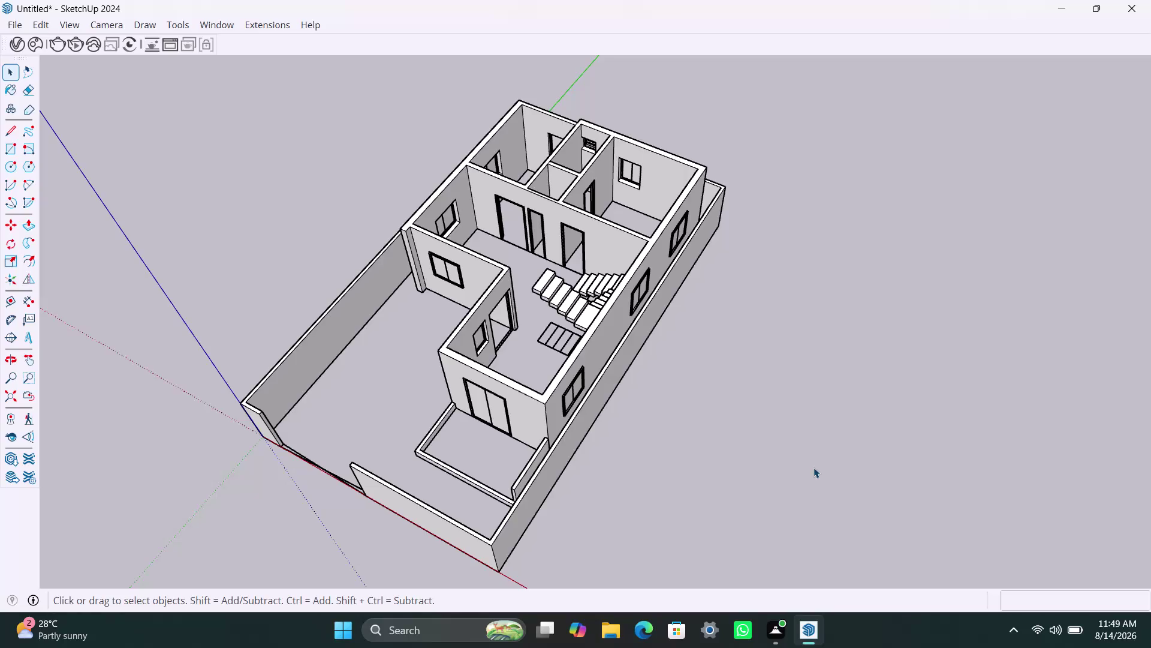
Orbit and zoom around the walled house model to look down into the rooms.
scroll(up, 3)
middle_drag(435, 423, 503, 428)
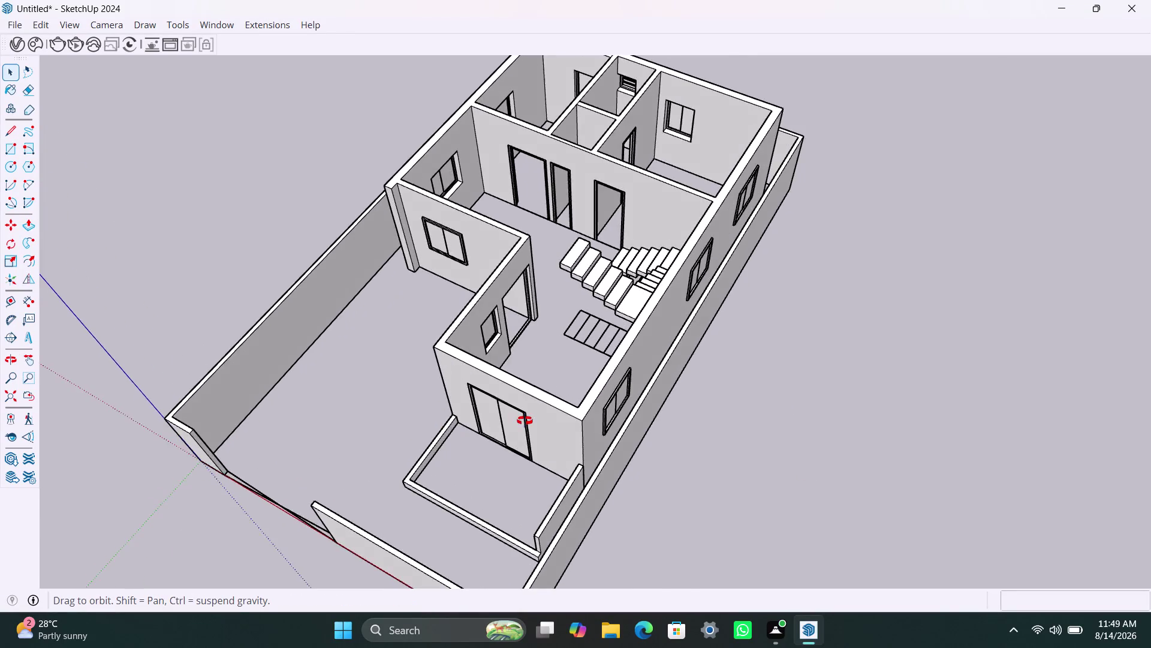
middle_drag(503, 428, 581, 427)
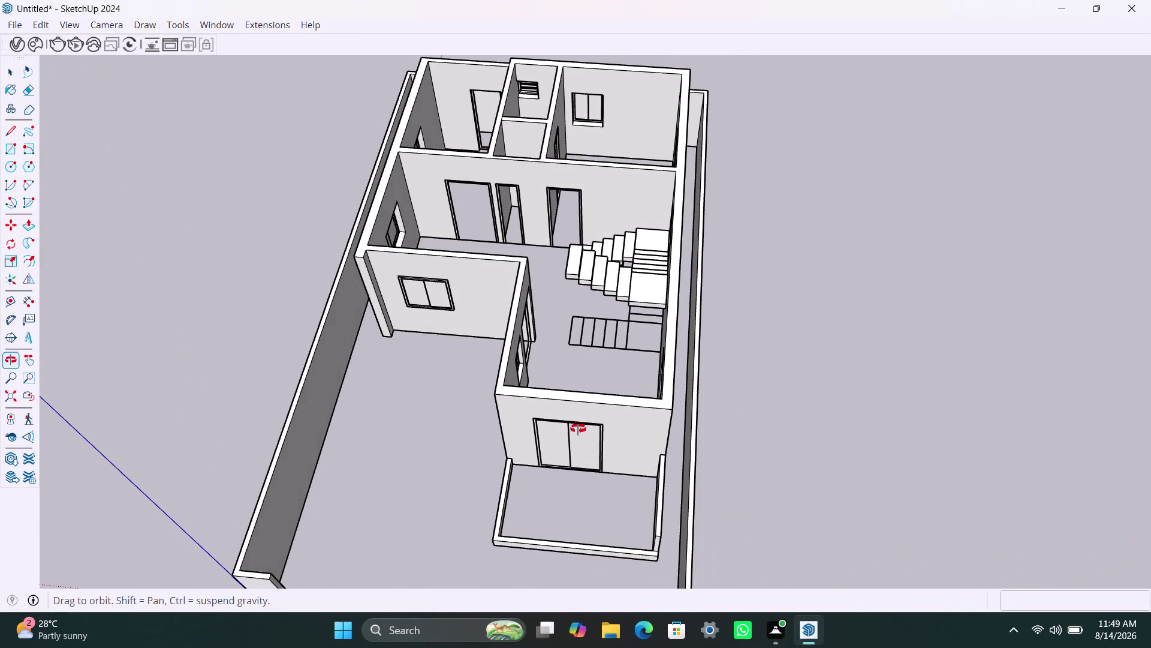
middle_drag(581, 427, 558, 438)
scroll(down, 3)
scroll(down, 3)
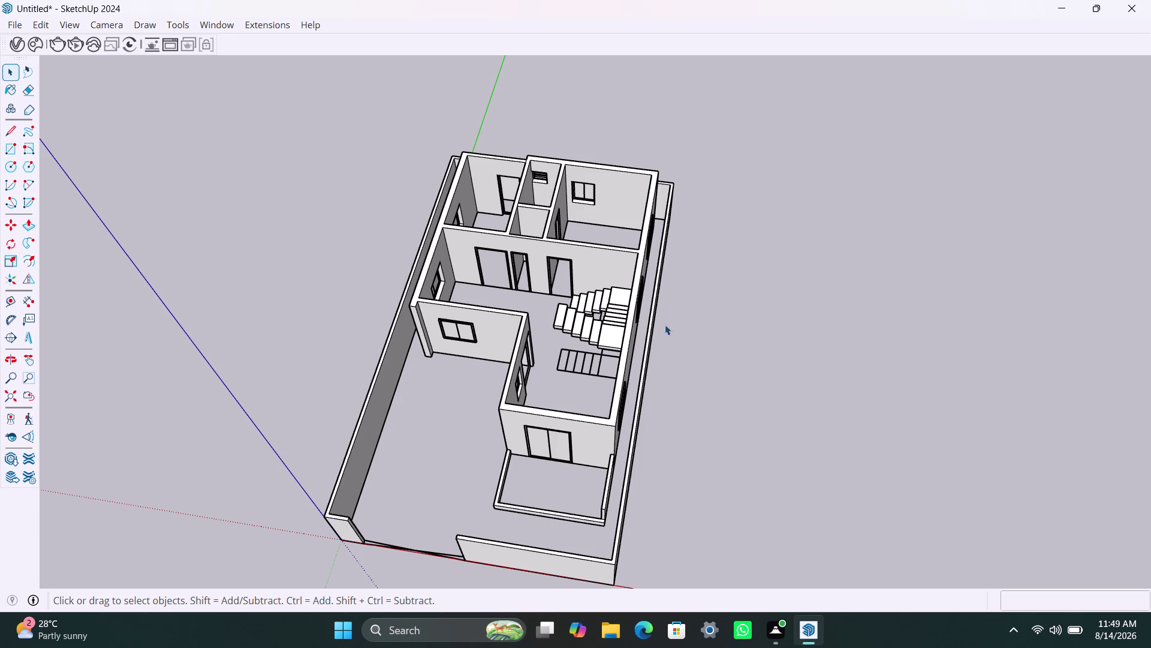
scroll(down, 3)
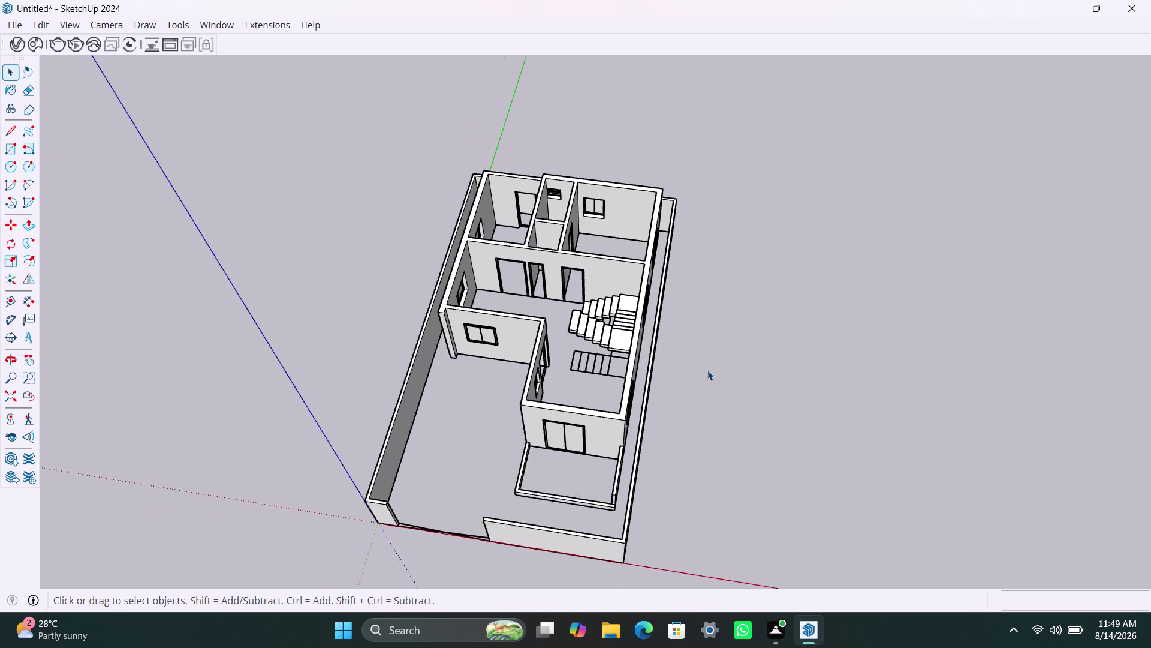
scroll(down, 3)
scroll(up, 3)
scroll(up, 3)
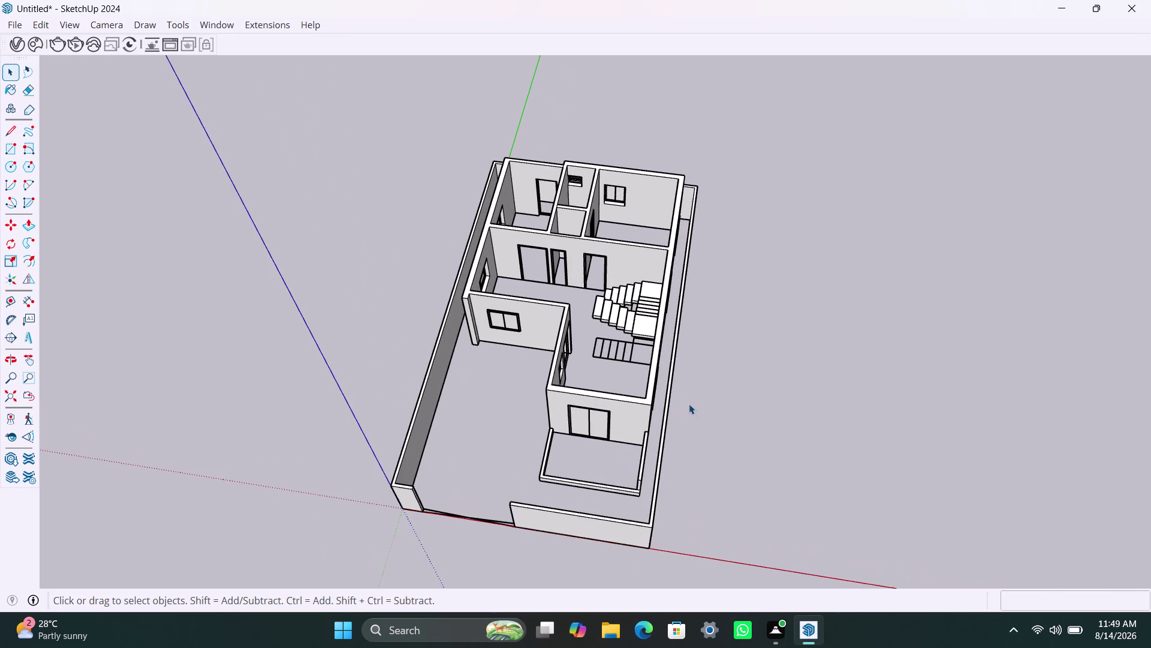
Pan right until the two flat floor plans come into view.
middle_drag(728, 349, 419, 297)
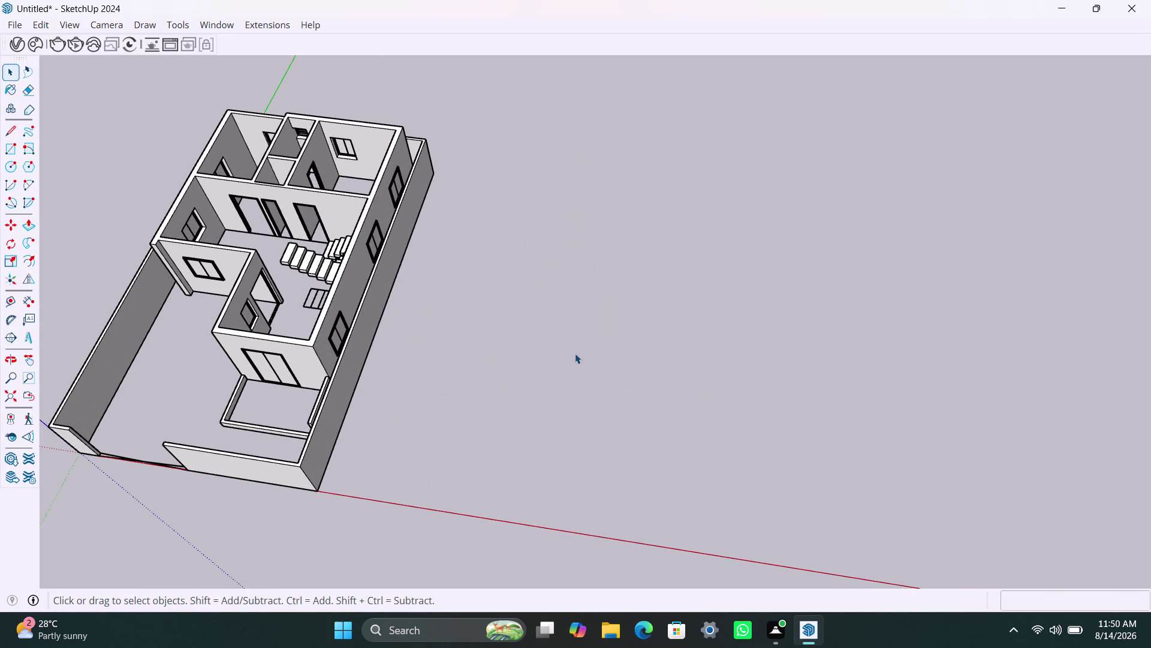
scroll(down, 3)
middle_drag(612, 352, 605, 353)
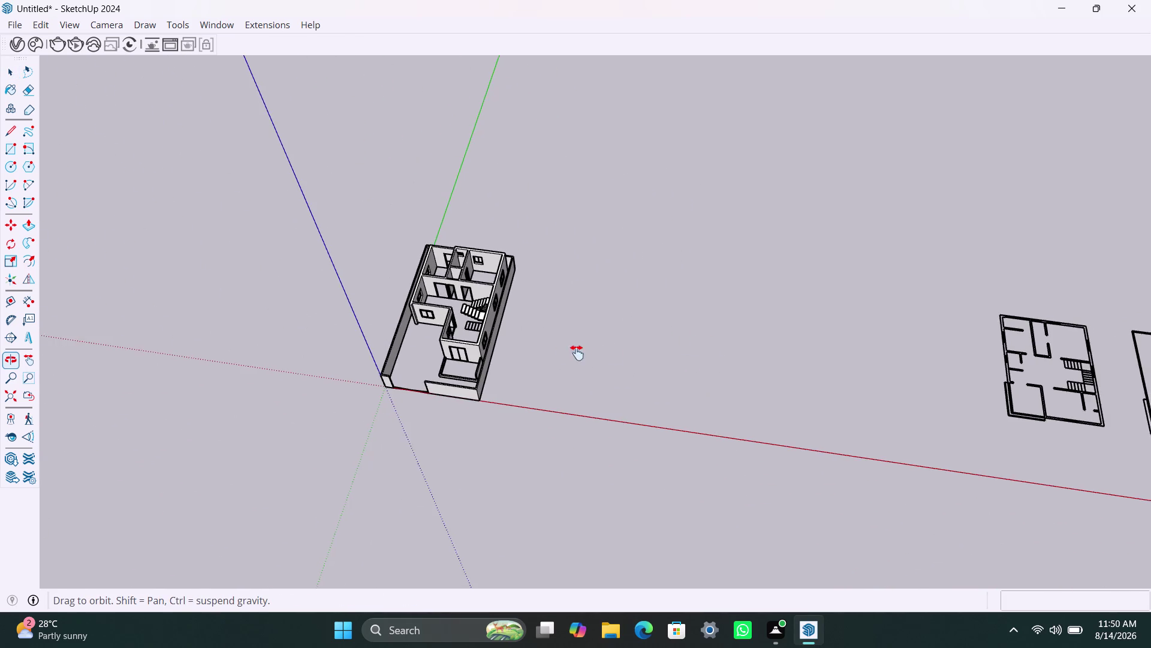
middle_drag(605, 353, 346, 341)
scroll(up, 3)
Window-select the whole first floor plan.
middle_drag(740, 354, 695, 368)
click(766, 378)
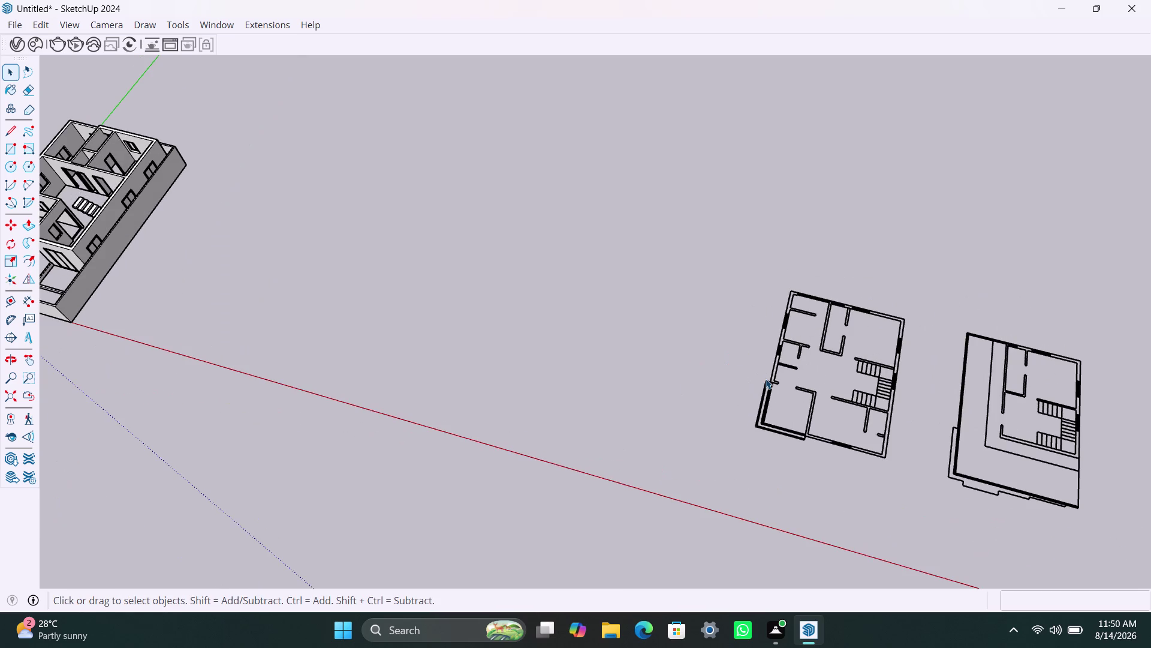
click(765, 379)
click(783, 360)
double_click(783, 360)
drag(790, 239, 893, 475)
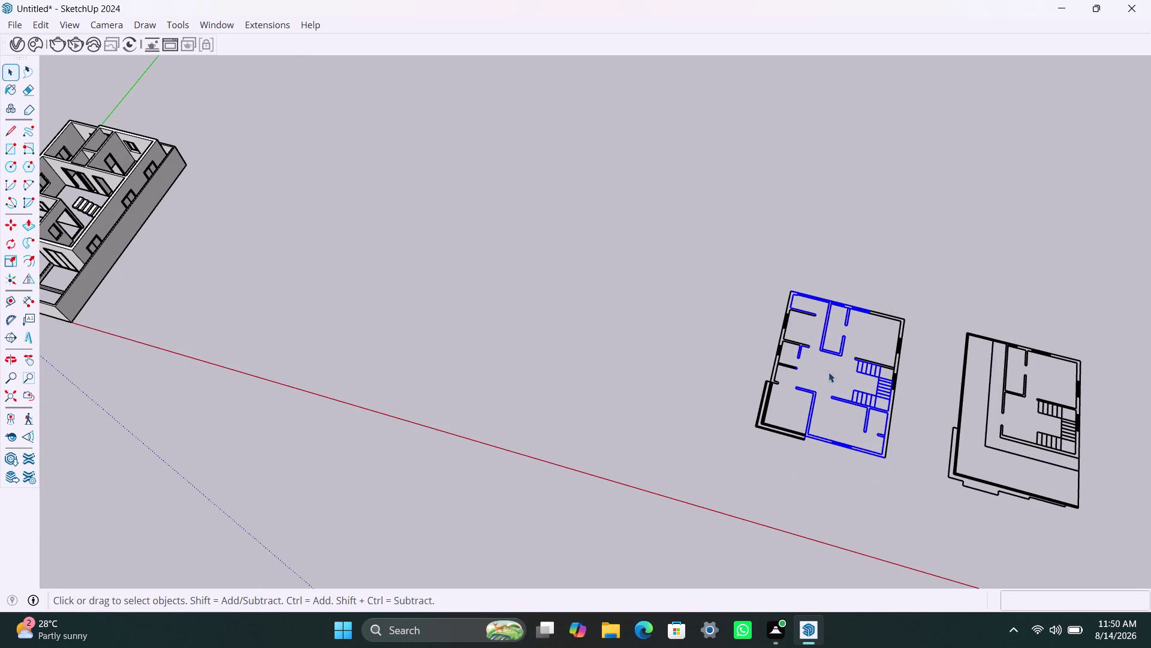
drag(749, 237, 915, 494)
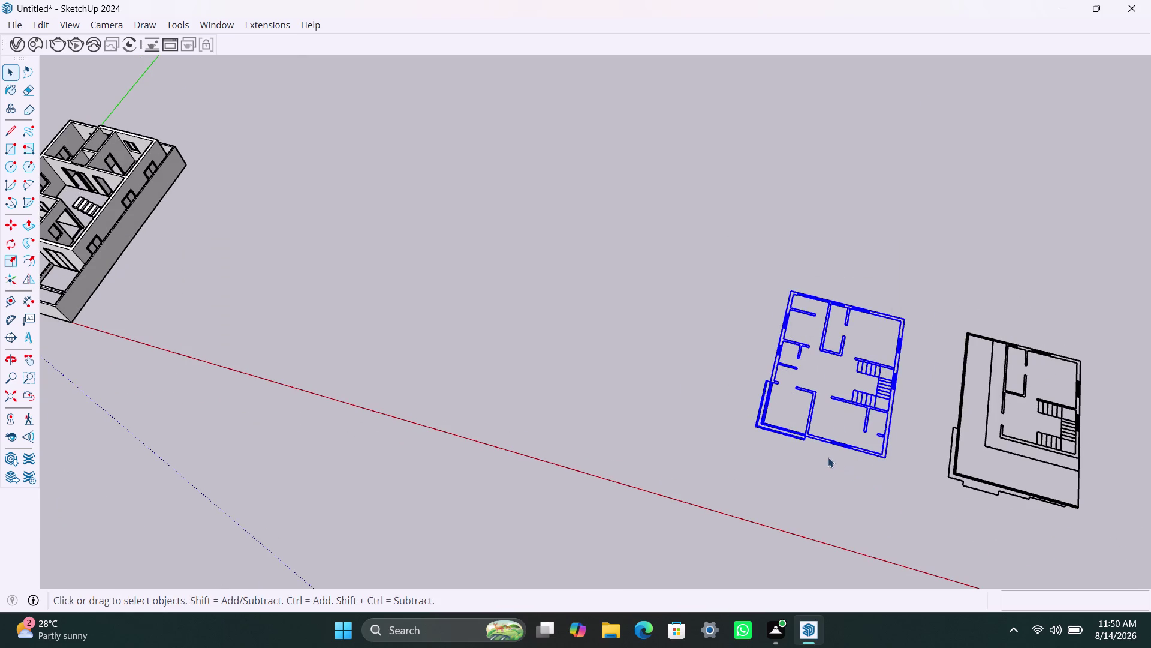
Move the selected plan further left toward the wall model and clear the selection.
key(m)
click(755, 424)
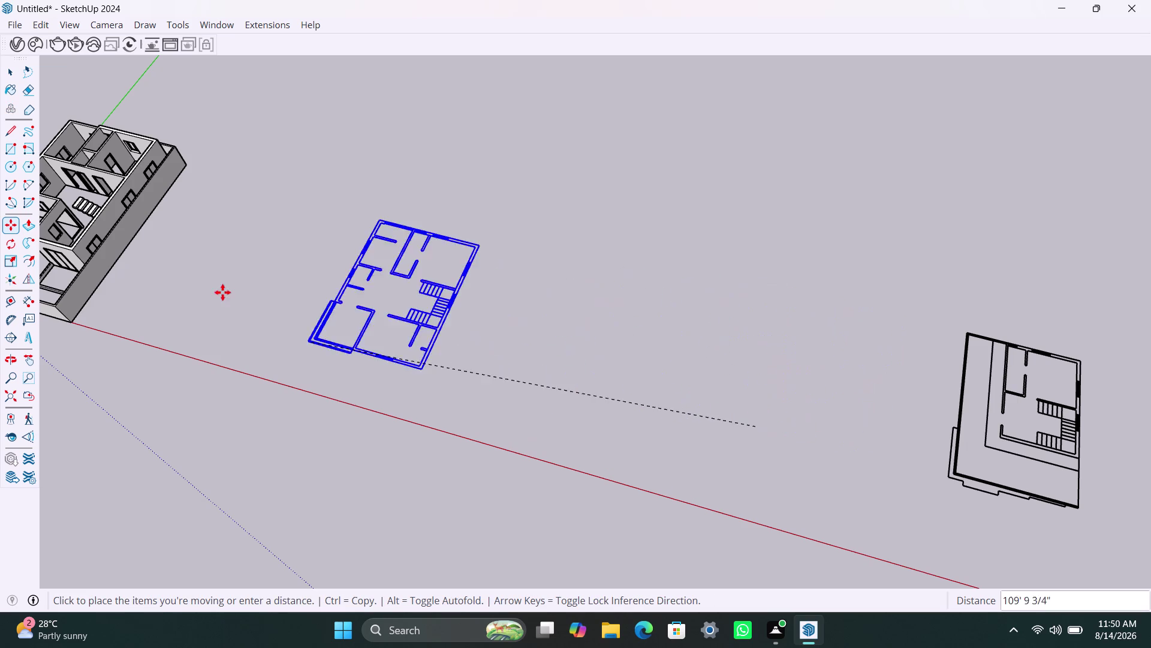
click(592, 417)
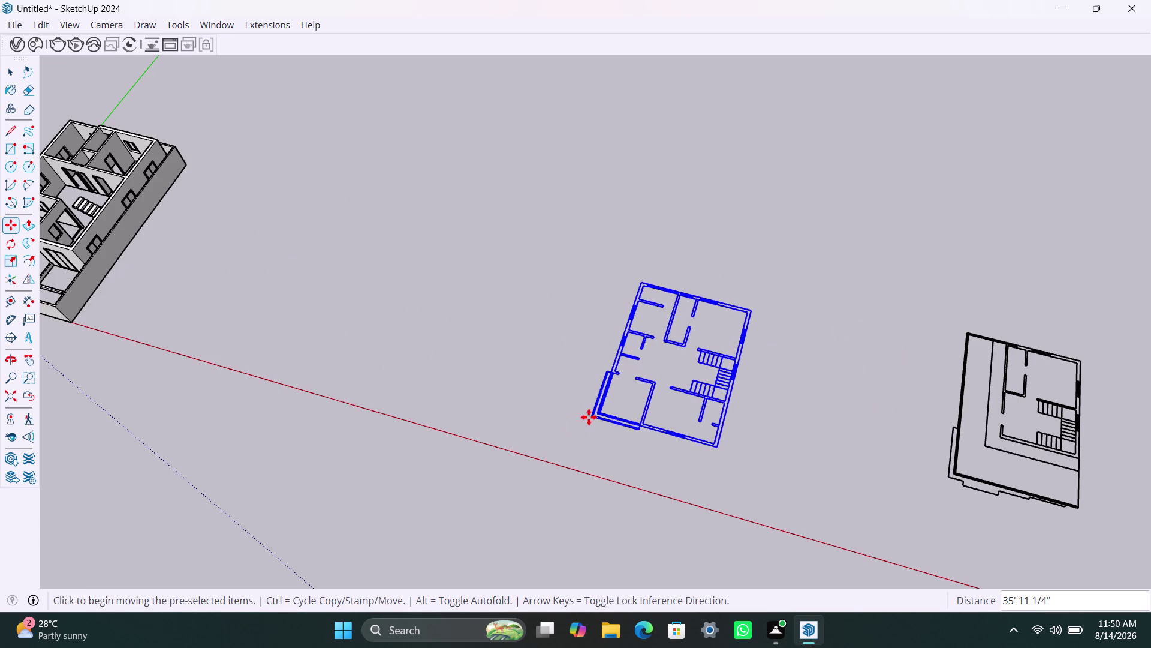
click(589, 416)
click(581, 427)
key(space)
click(747, 429)
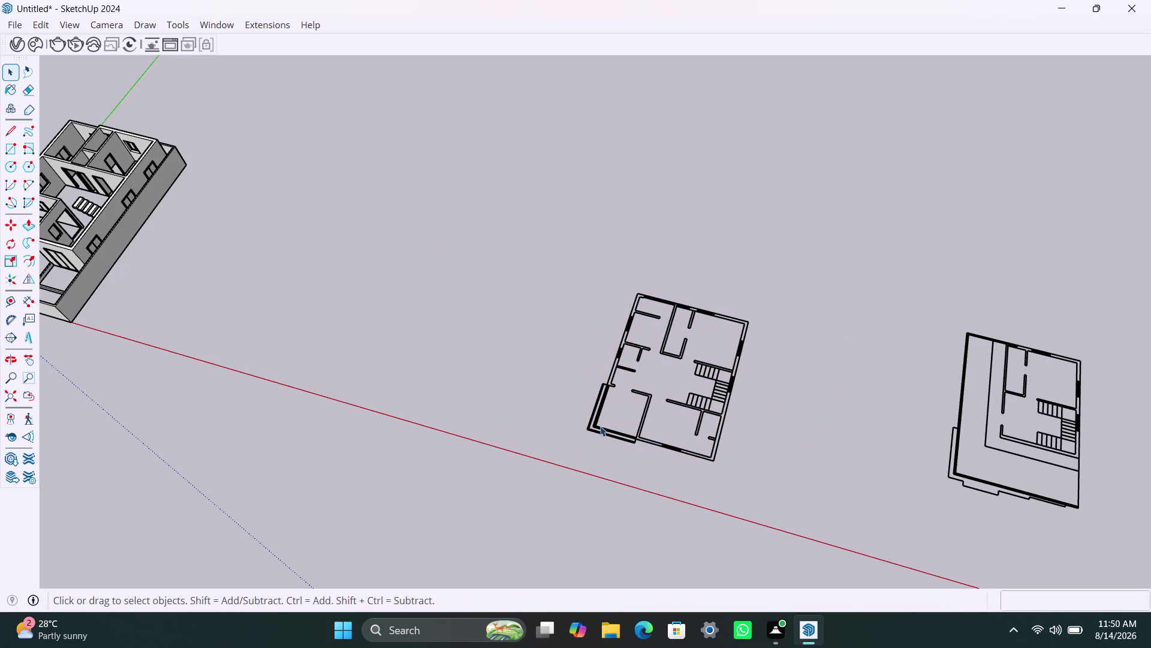
Zoom and orbit to view the first floor plan from above.
scroll(up, 3)
middle_drag(540, 430, 652, 482)
scroll(up, 3)
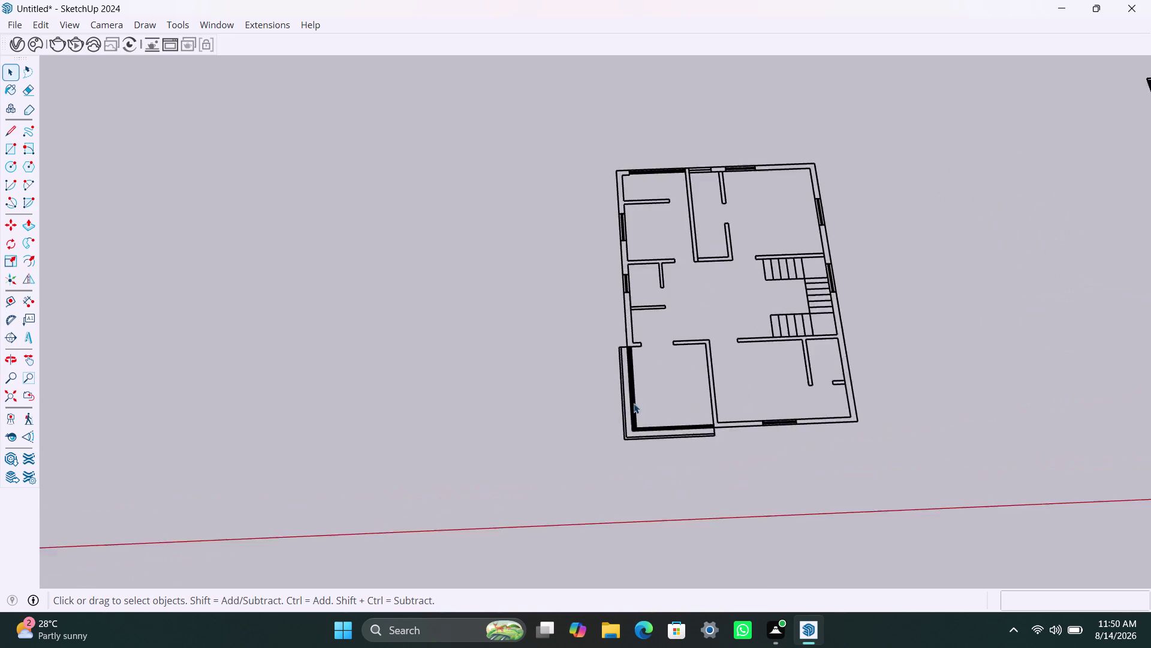
scroll(up, 3)
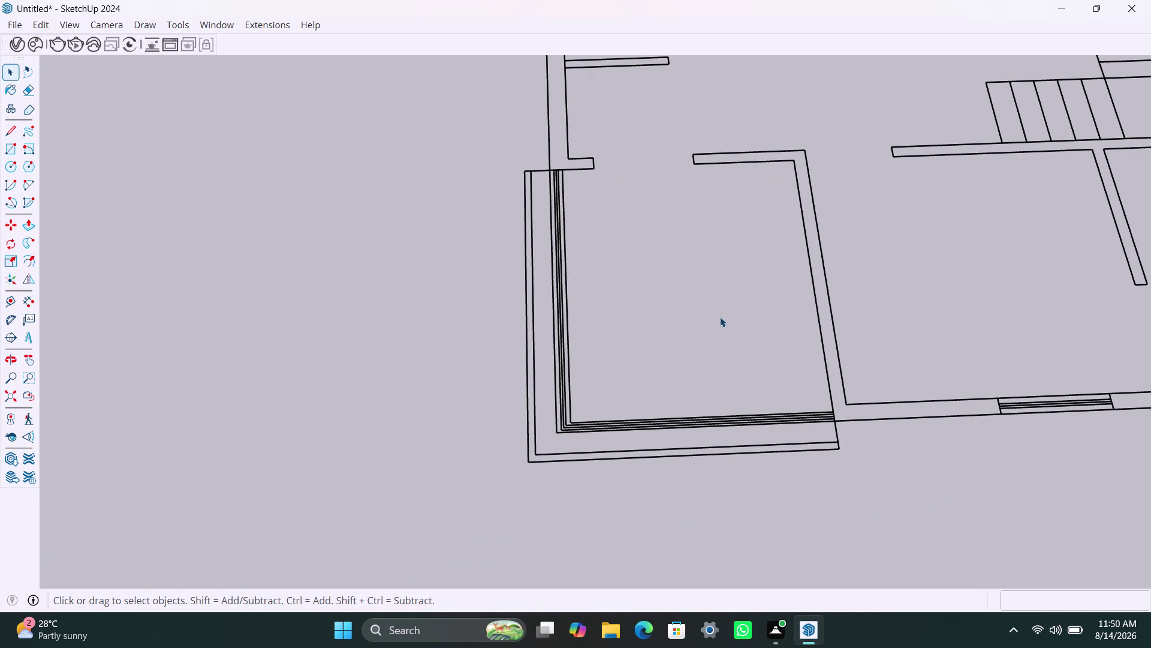
scroll(down, 3)
scroll(down, 3)
scroll(down, 3)
middle_drag(764, 345, 739, 369)
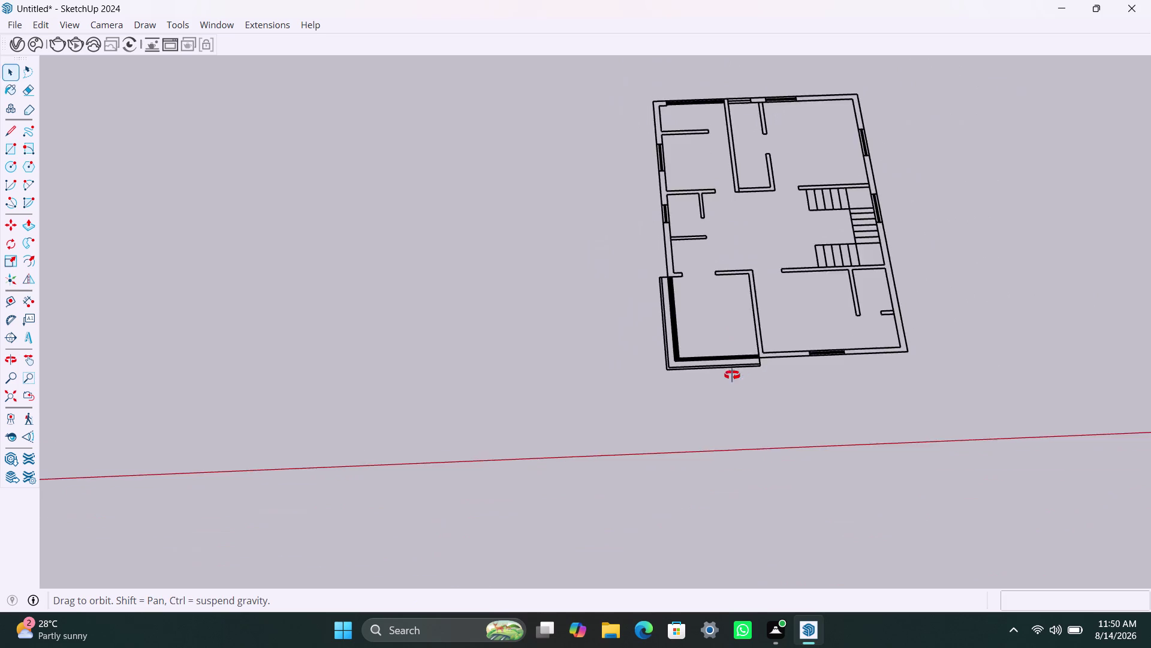
middle_drag(738, 370, 745, 401)
scroll(up, 3)
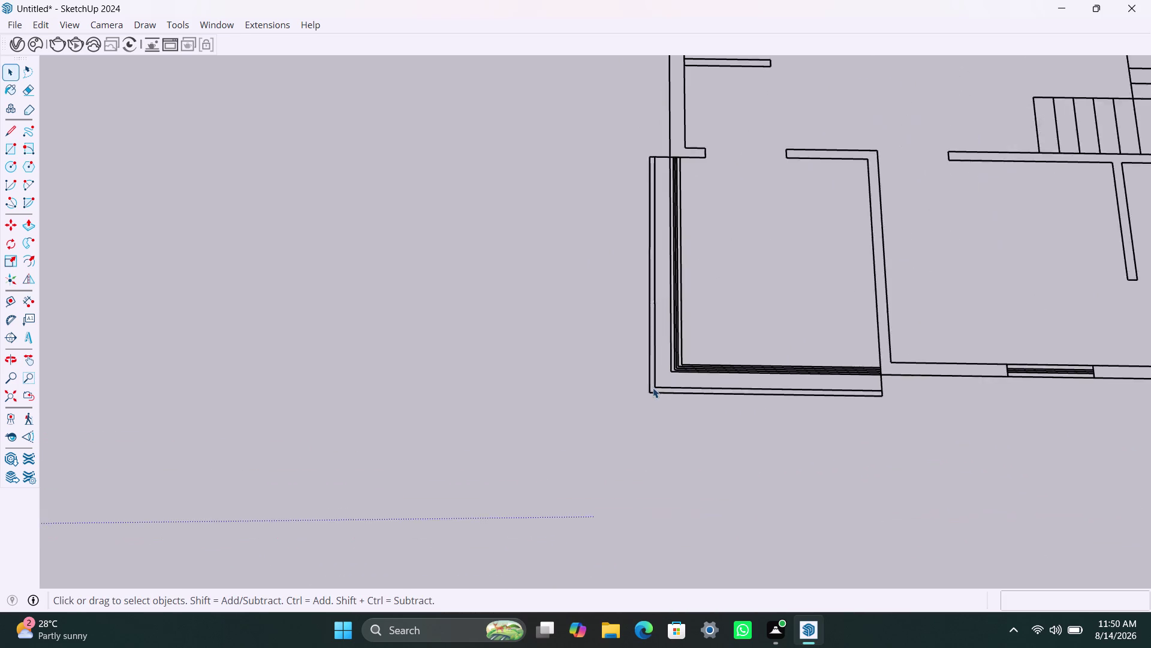
scroll(up, 3)
scroll(up, 3)
scroll(down, 3)
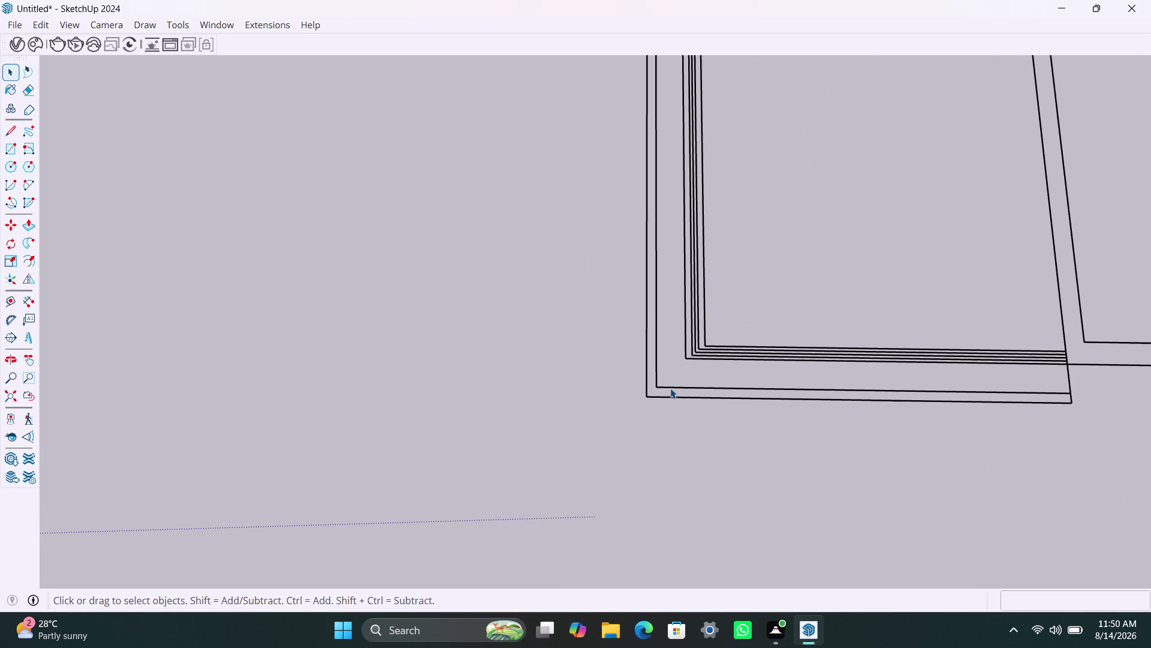
scroll(up, 3)
scroll(up, 3)
scroll(down, 3)
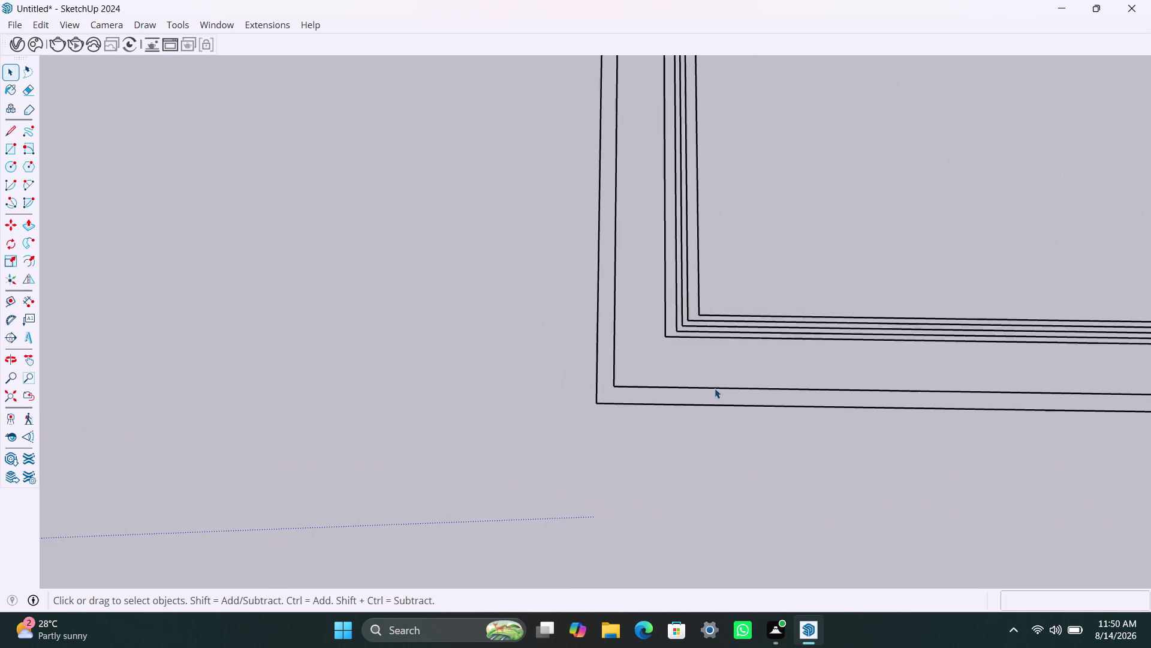
scroll(down, 3)
scroll(down, 3)
Look straight down on the plan and frame its upper-left rooms.
middle_drag(722, 397, 724, 399)
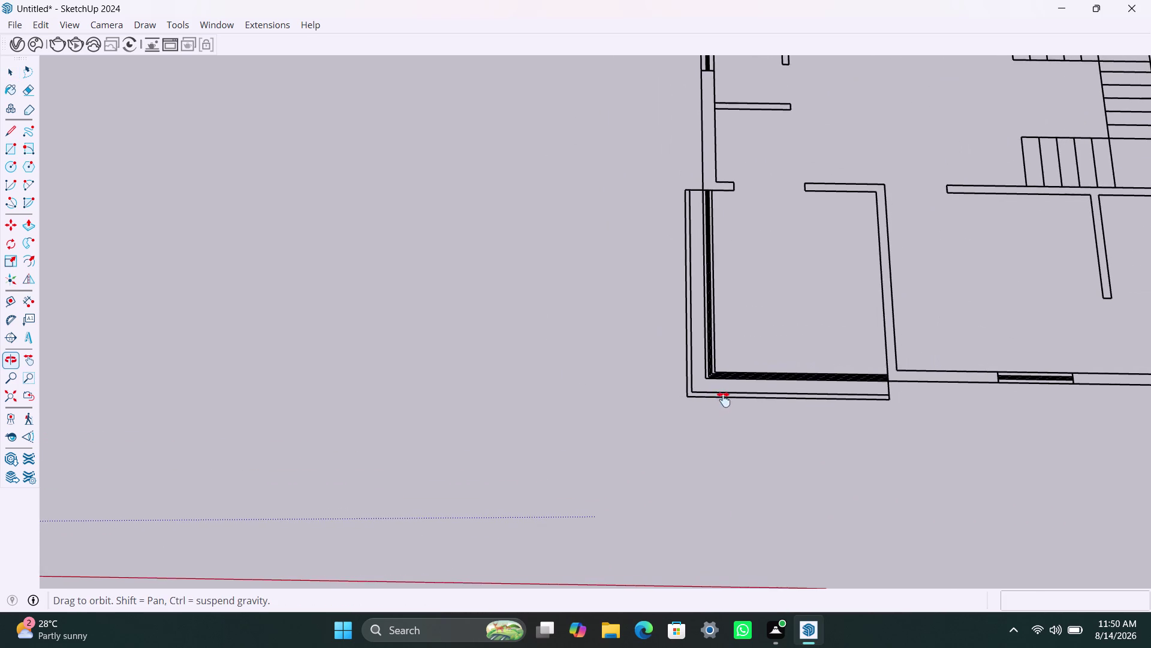
middle_drag(724, 399, 496, 566)
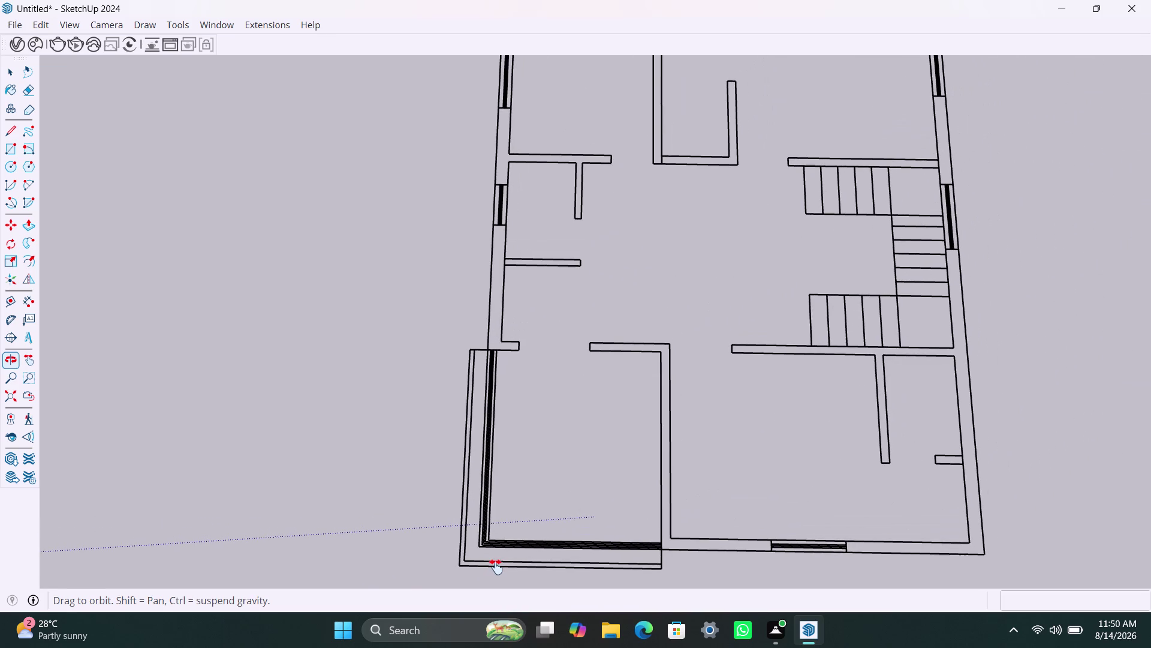
middle_drag(496, 566, 563, 527)
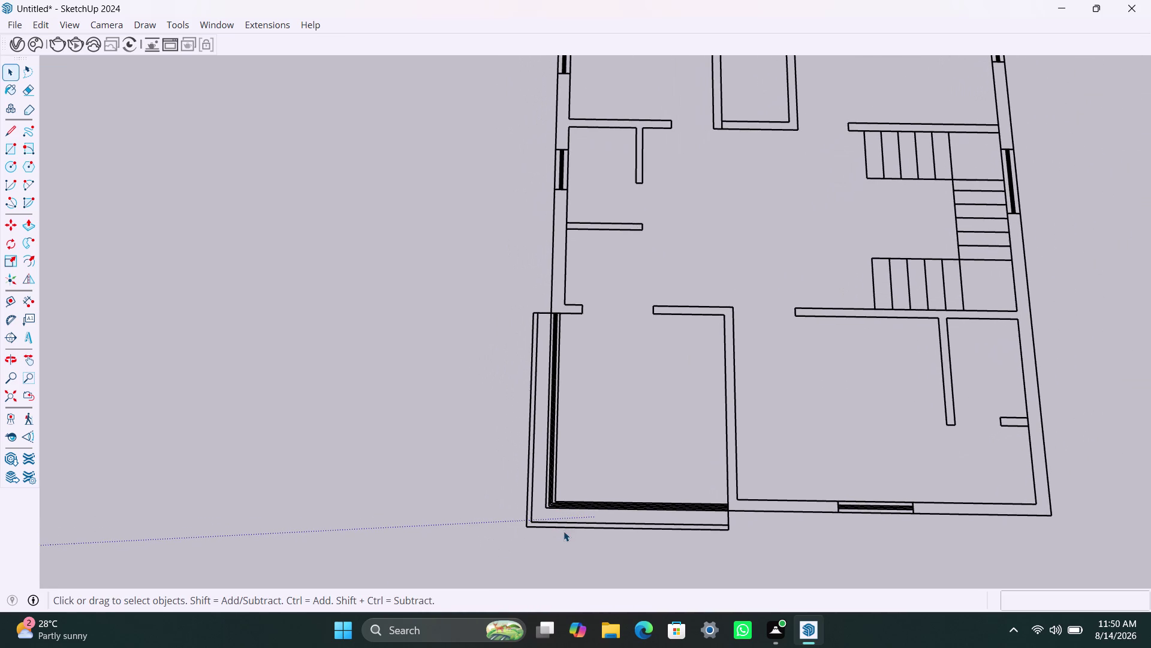
middle_drag(563, 532, 571, 555)
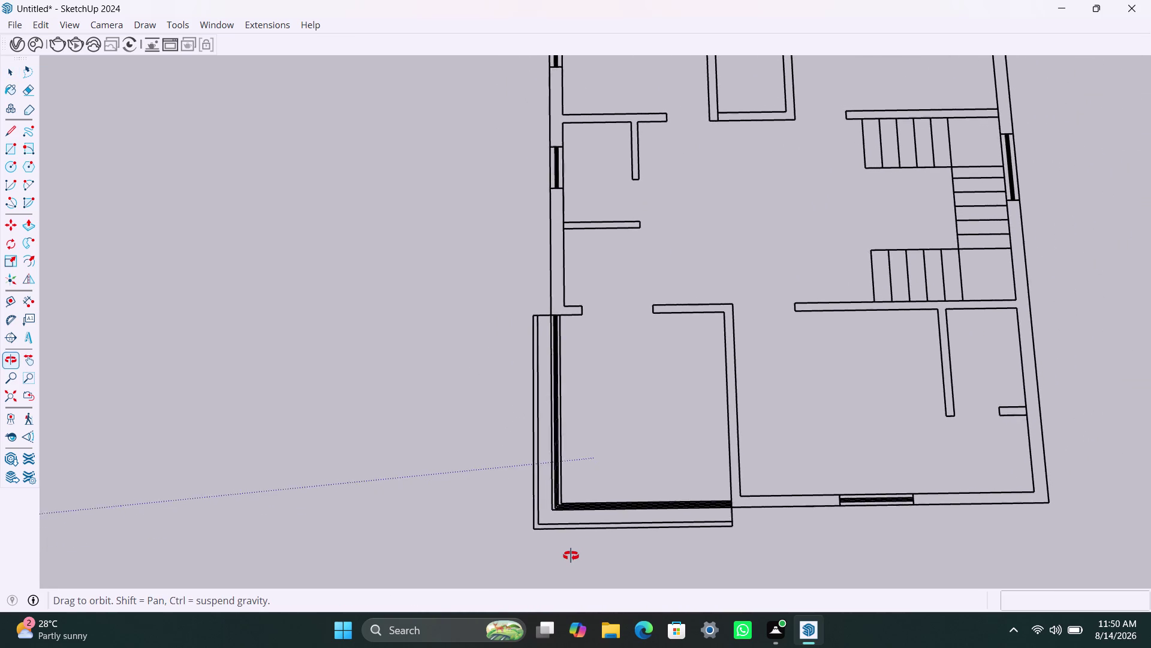
middle_drag(571, 555, 557, 559)
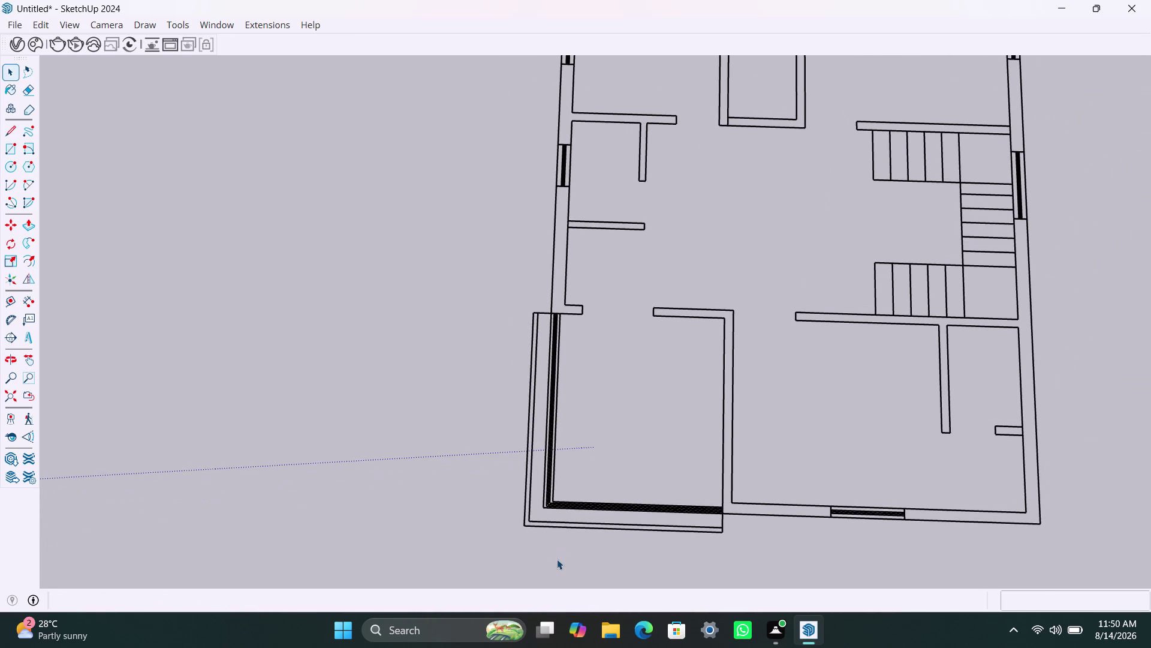
scroll(up, 3)
middle_drag(581, 217, 572, 394)
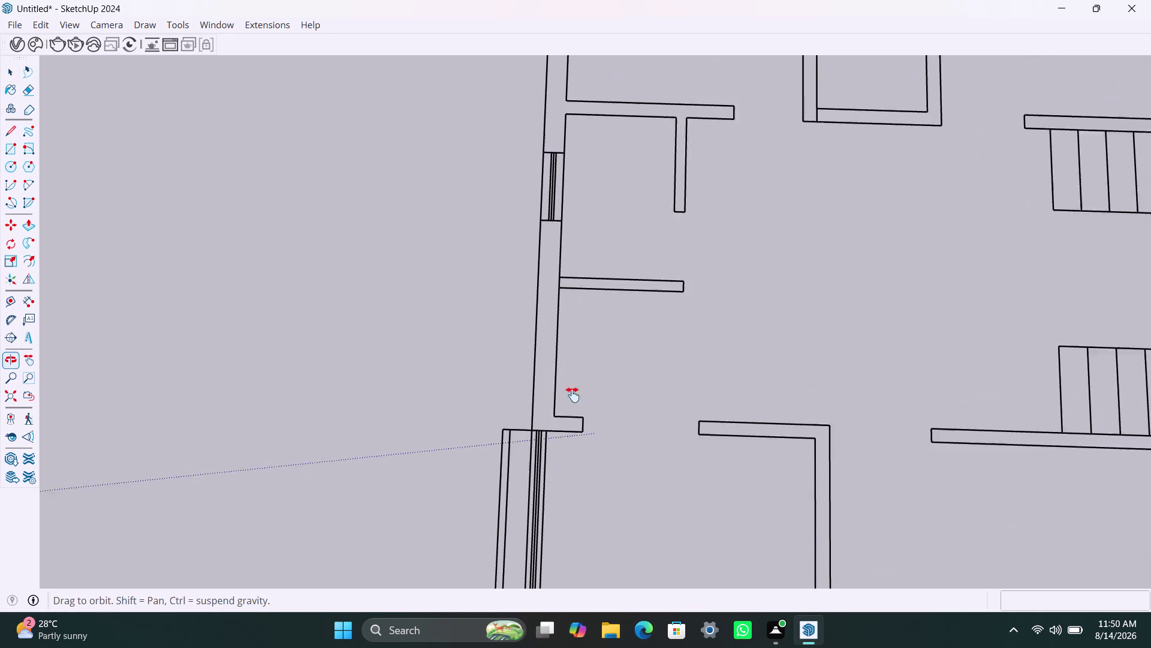
middle_drag(573, 395, 542, 647)
scroll(down, 3)
middle_drag(596, 394, 612, 359)
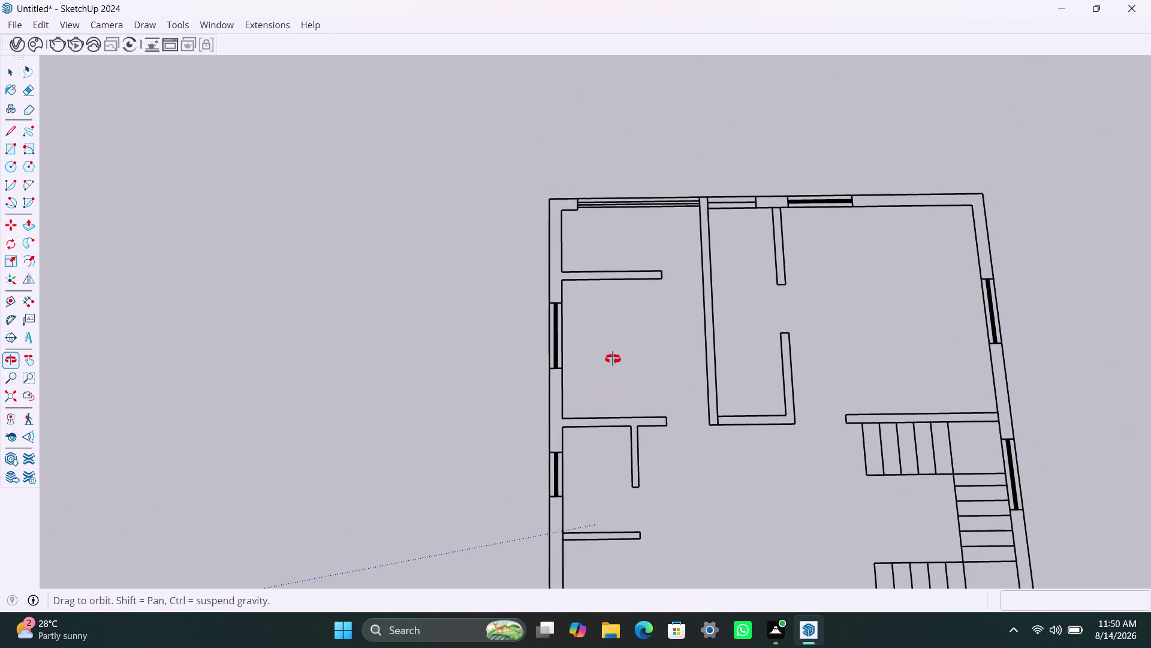
middle_drag(612, 359, 622, 386)
Select the left wall edge, then the entire plan, and clear the selection.
click(549, 212)
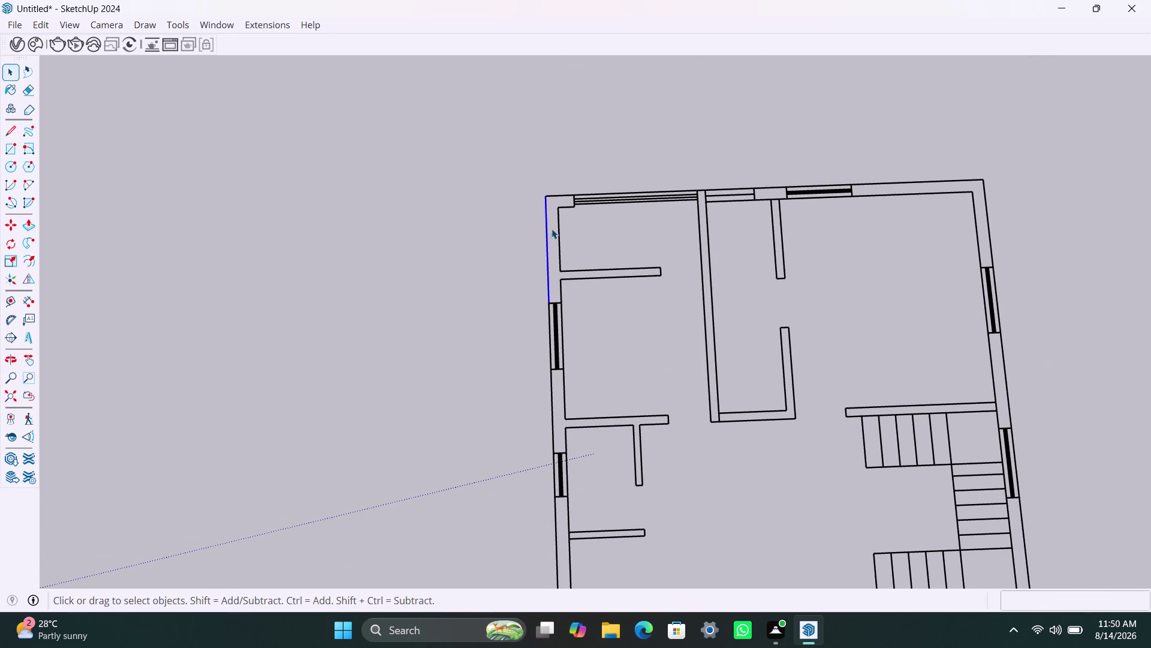
scroll(down, 3)
middle_drag(615, 414, 591, 350)
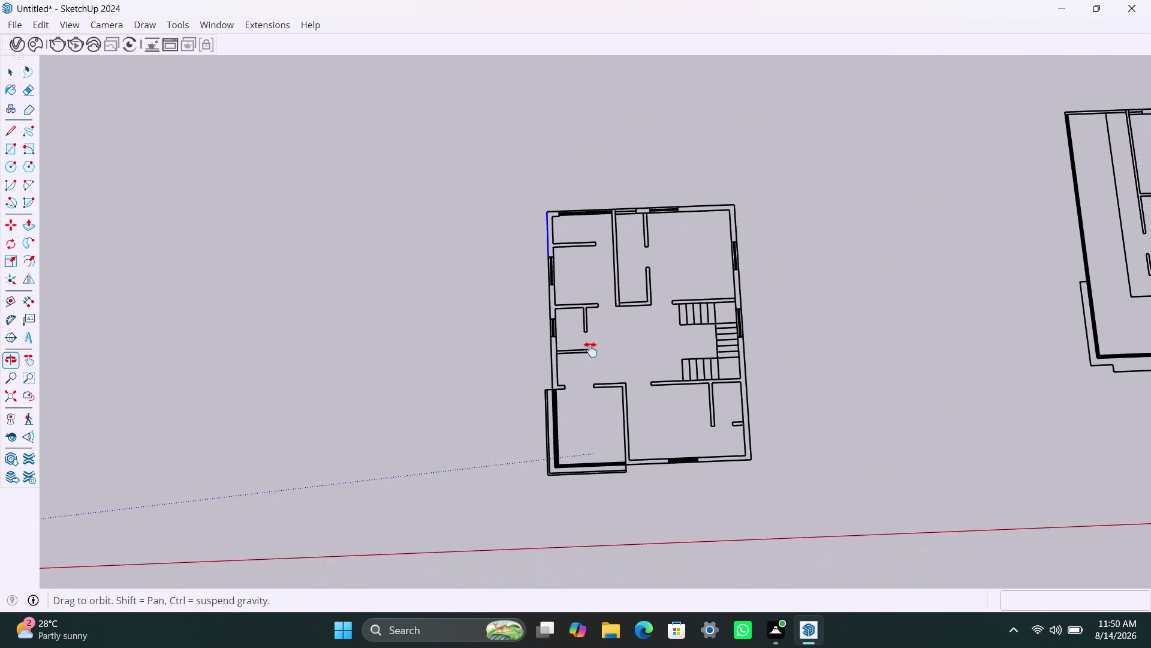
middle_drag(591, 350, 575, 341)
drag(487, 161, 793, 506)
right_click(724, 412)
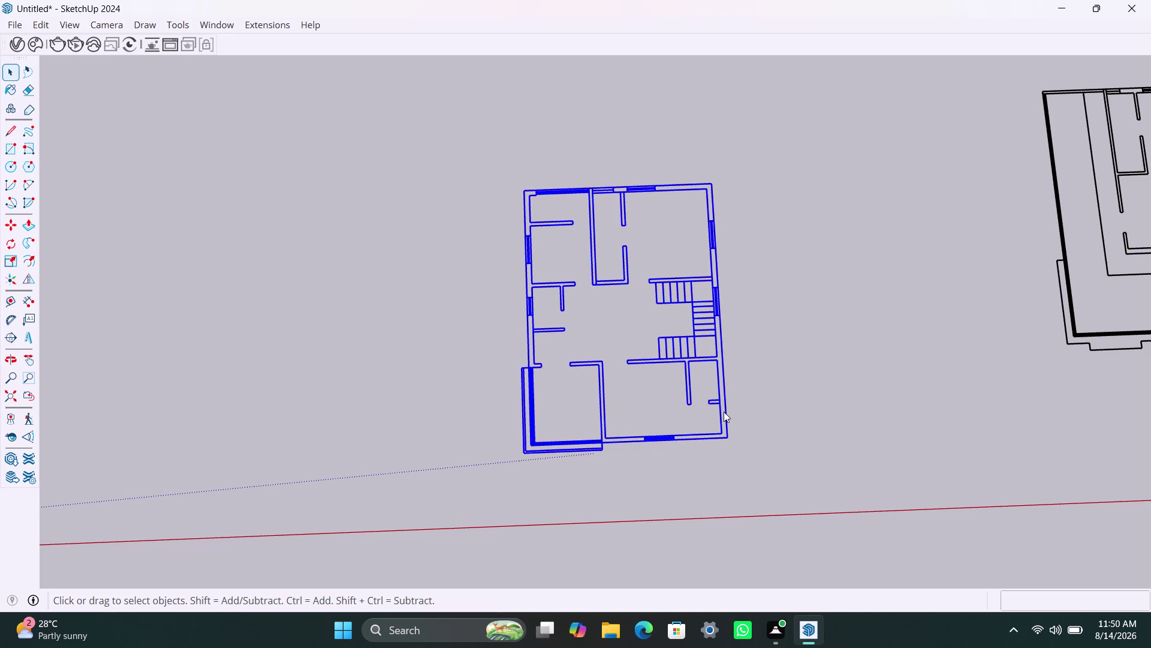
click(783, 248)
click(726, 205)
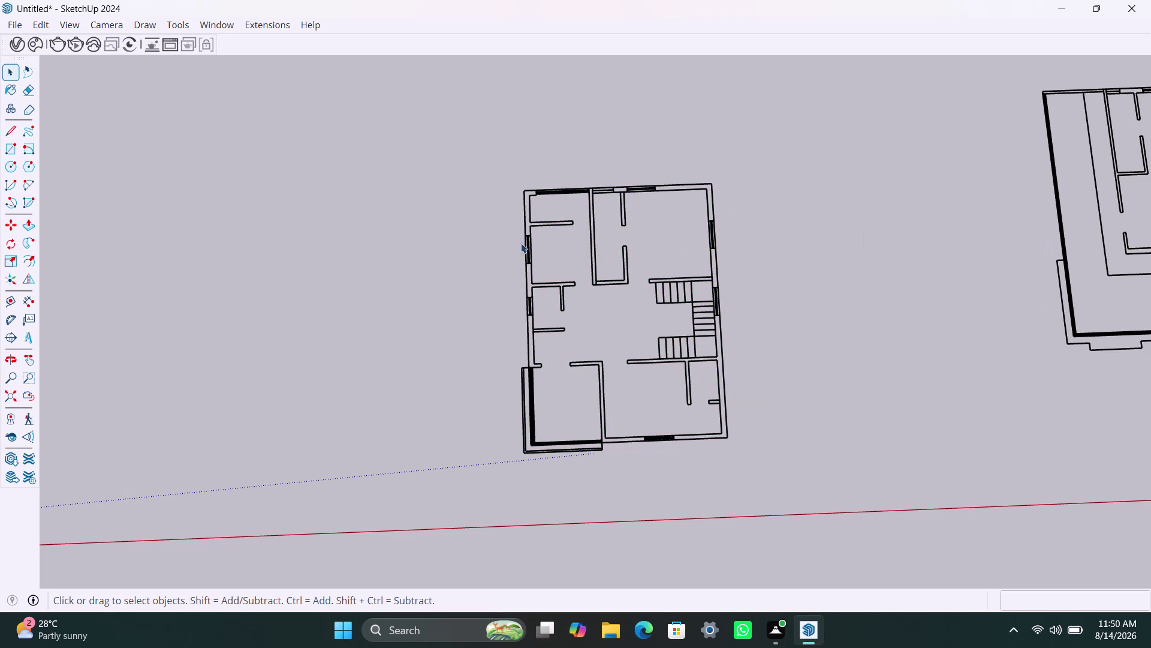
scroll(up, 3)
Open the floor plan group for editing and shift to its upper-left corner.
double_click(567, 207)
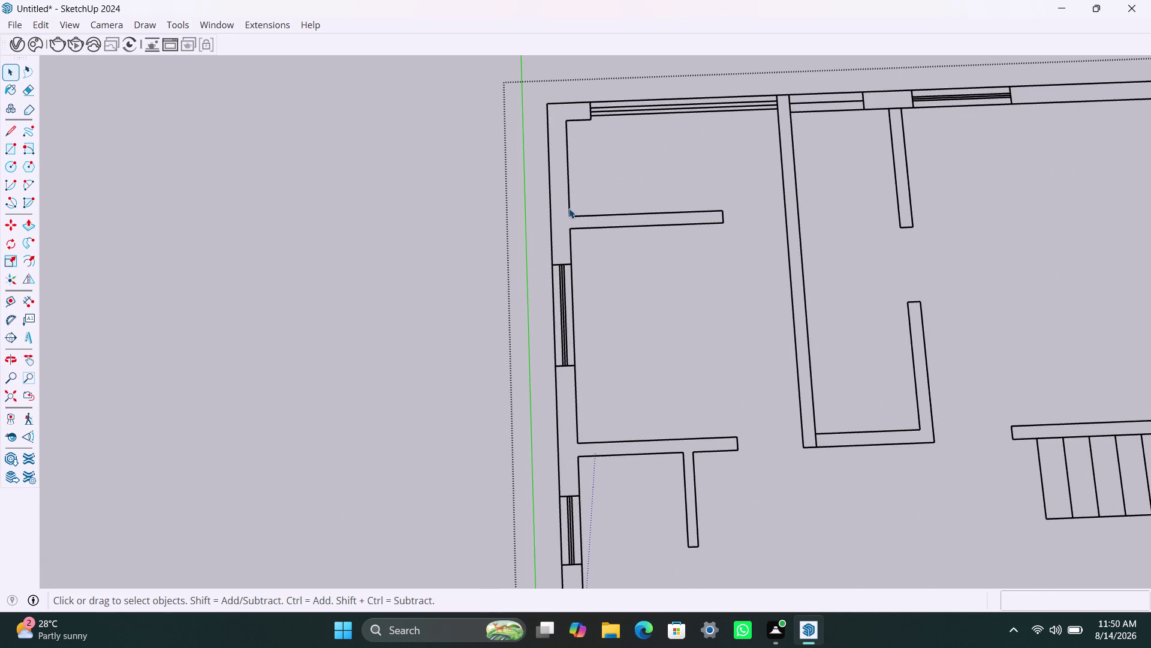
click(569, 208)
scroll(up, 3)
scroll(down, 3)
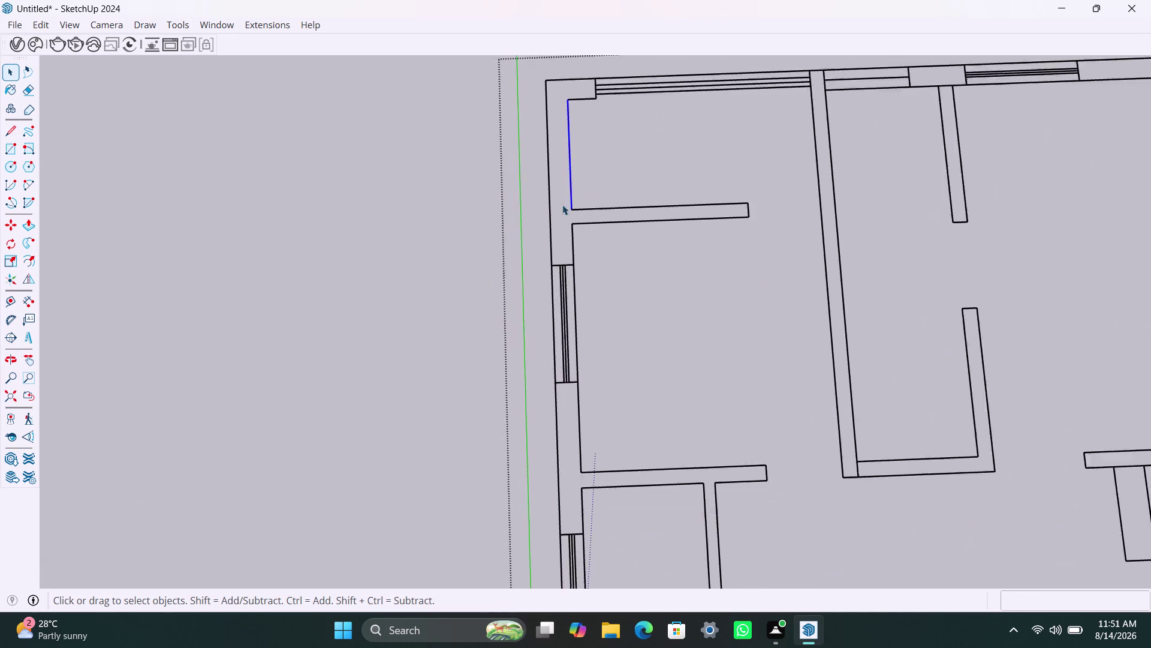
scroll(down, 3)
middle_drag(593, 267, 583, 277)
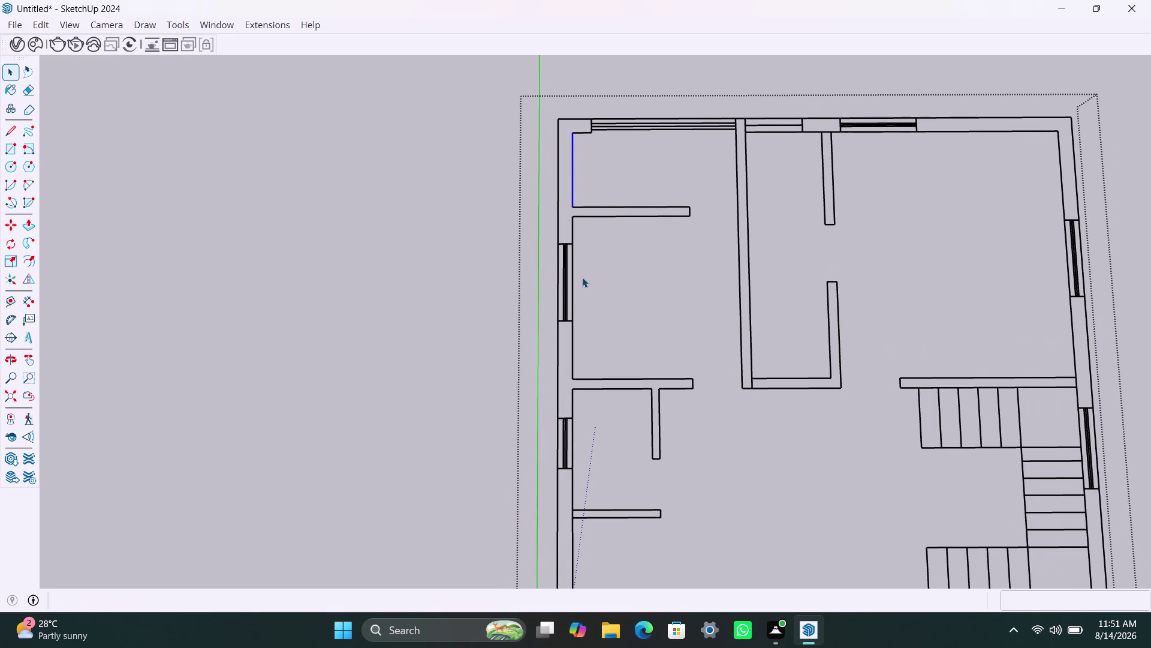
Trace a rectangle over the left wall below the partition, then undo it.
key(r)
scroll(up, 3)
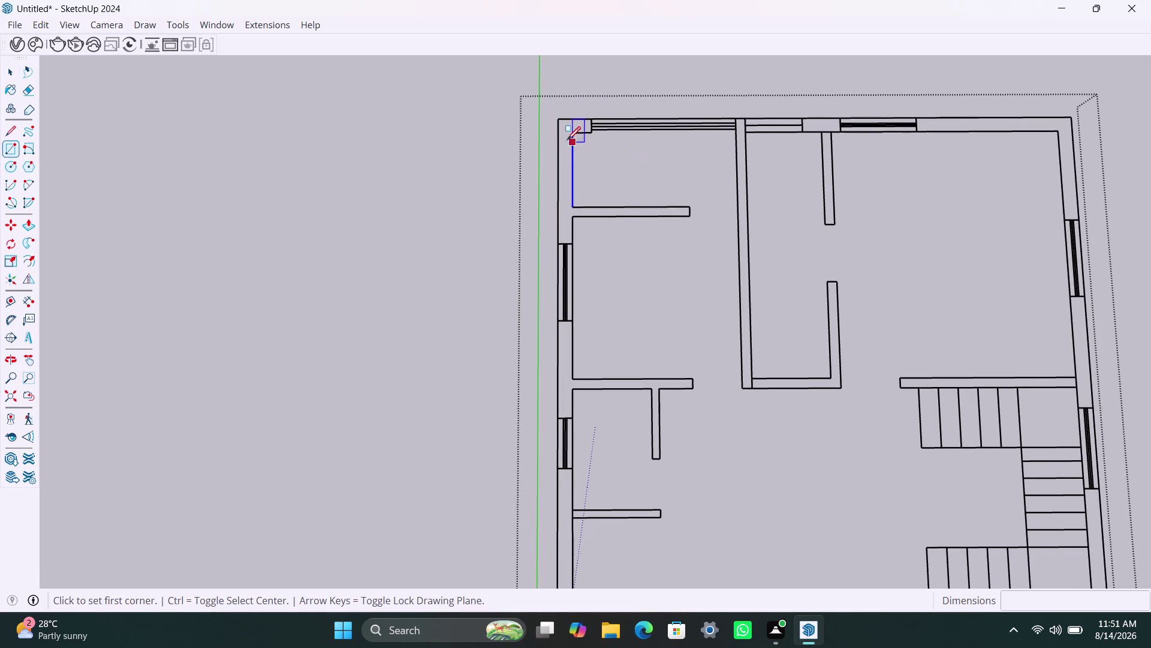
scroll(up, 3)
click(551, 102)
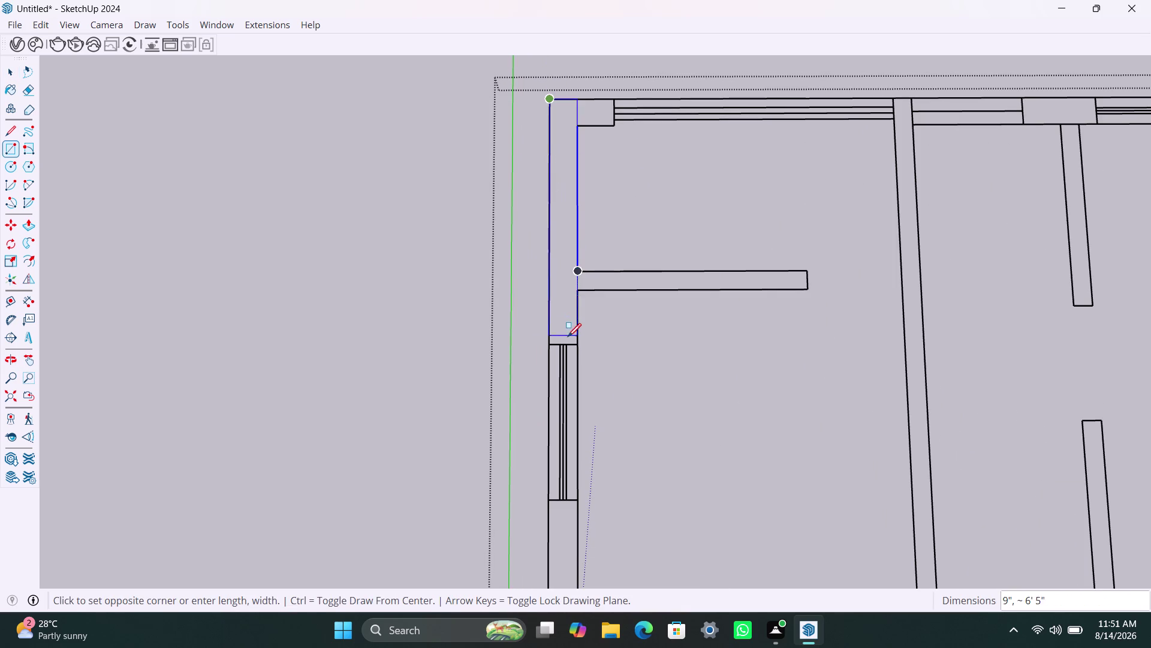
click(581, 335)
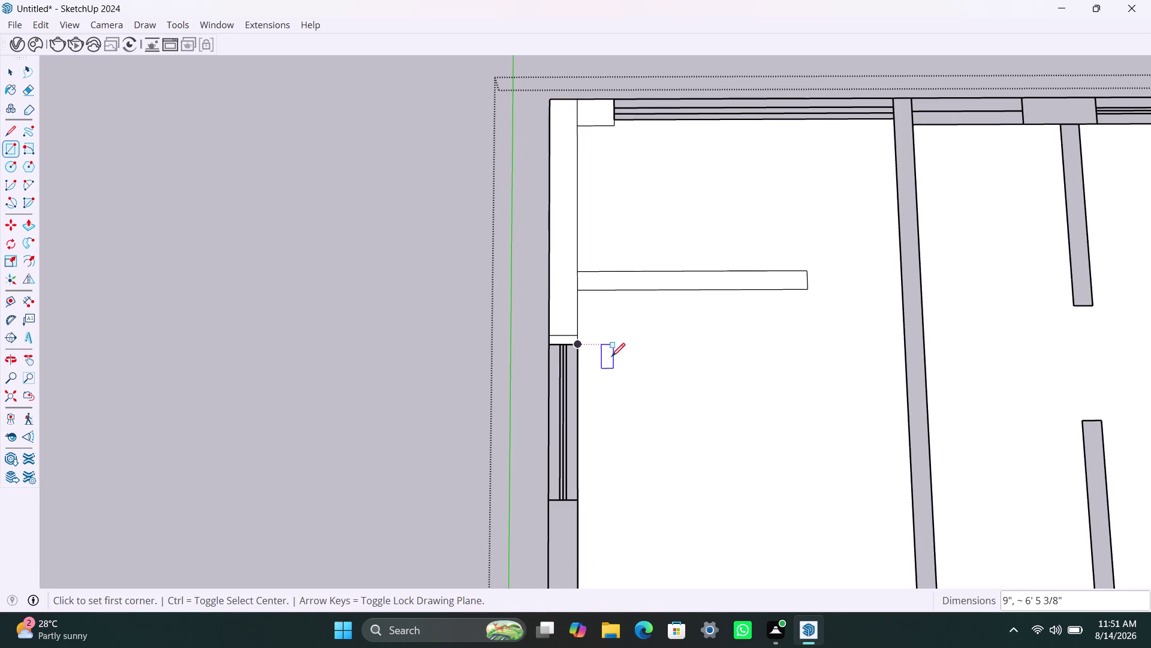
key(ctrl+z)
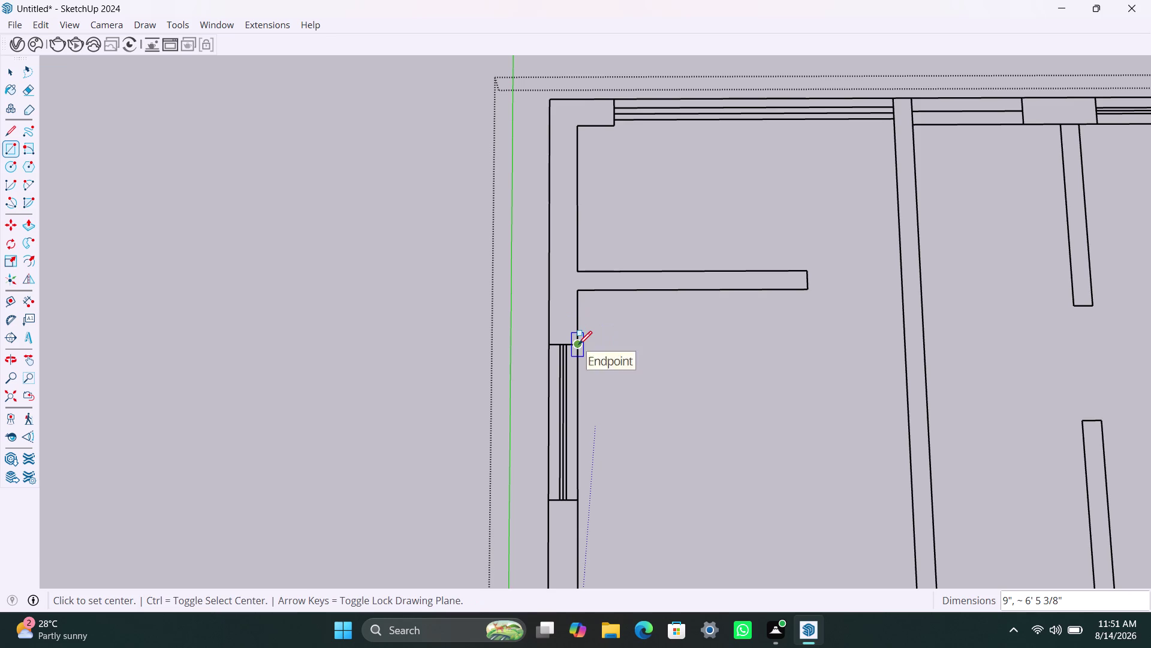
click(578, 344)
key(space)
Retrace the left wall rectangle to the window opening and undo it.
text(R)
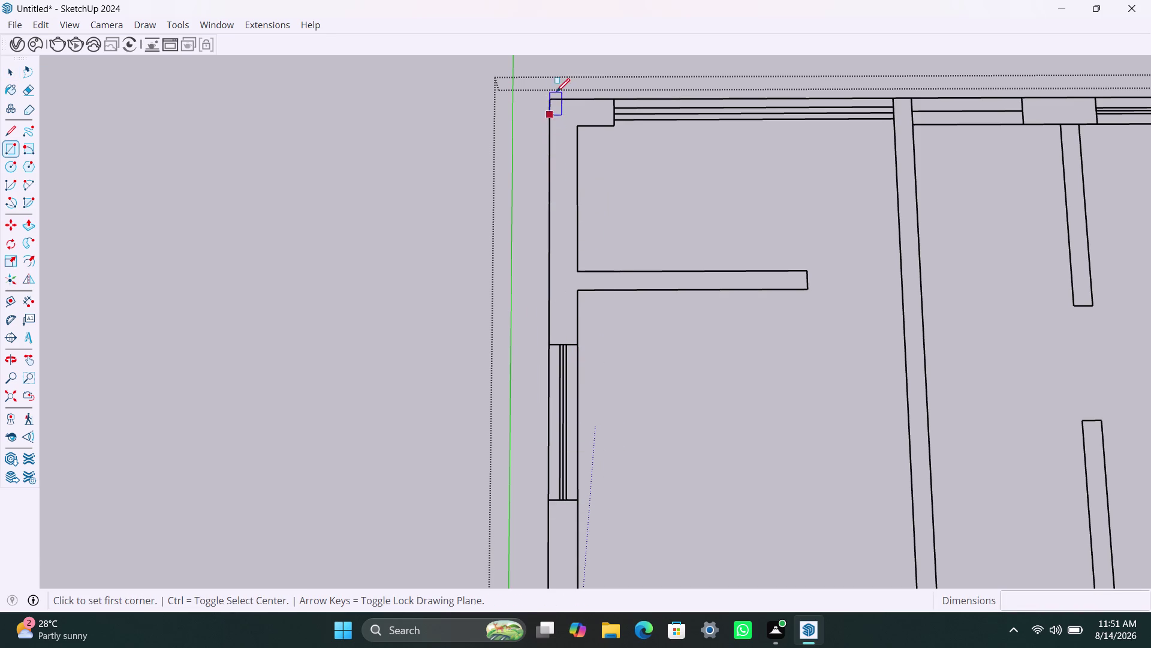
click(552, 104)
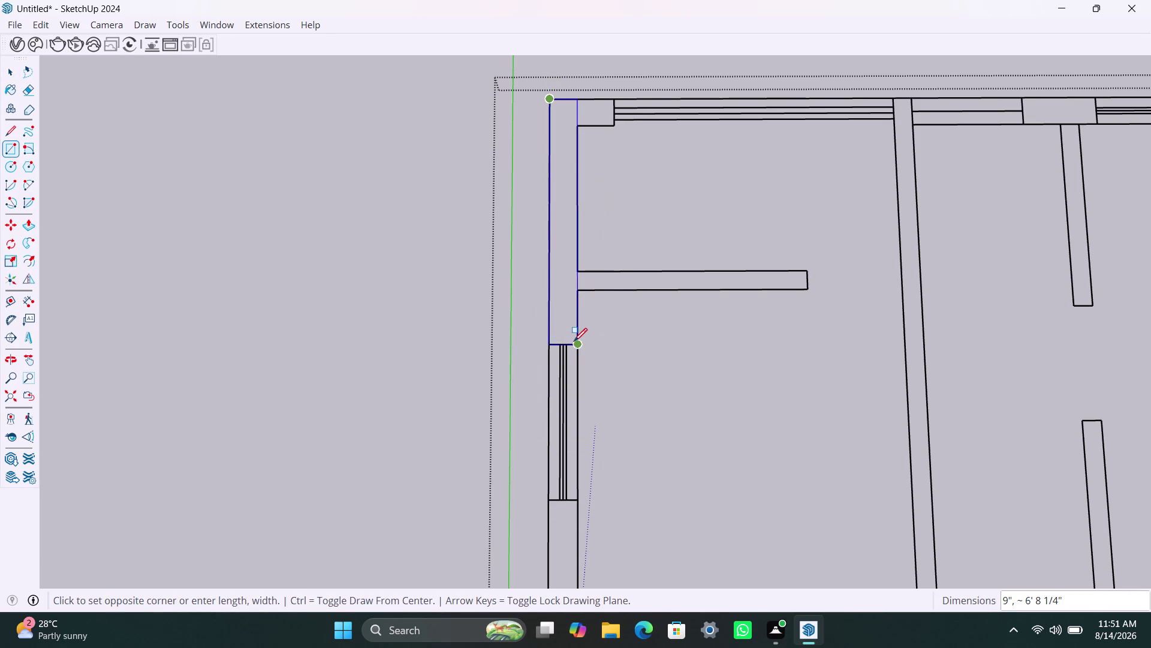
click(574, 341)
key(ctrl+z)
scroll(down, 3)
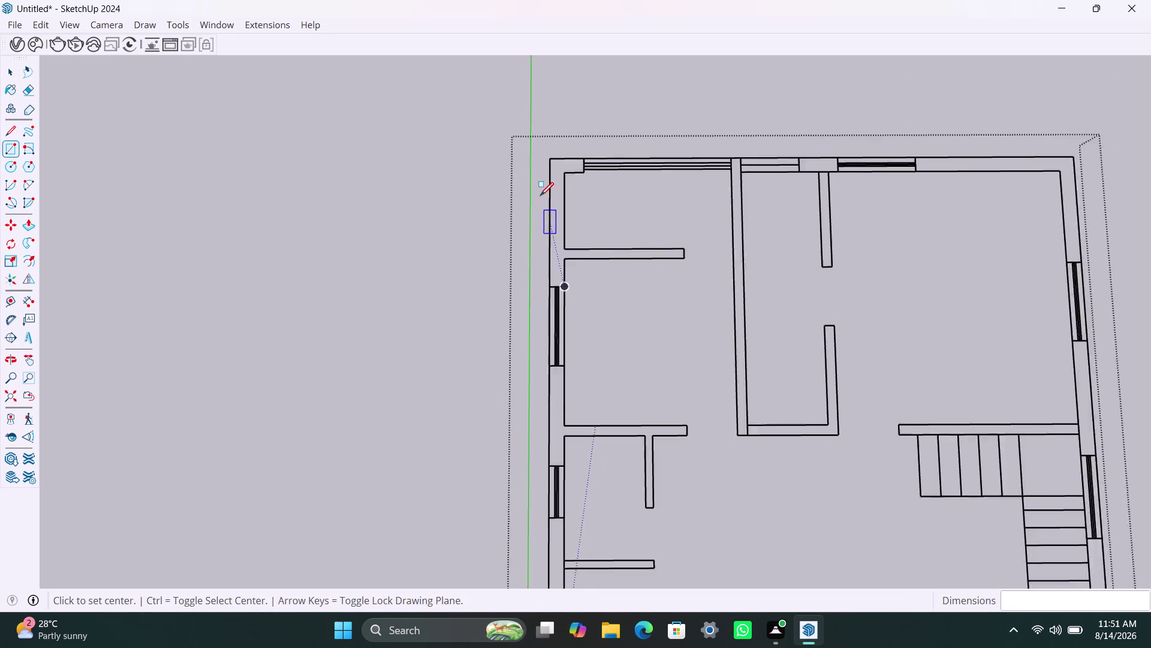
scroll(down, 3)
Show all the floor plans and window-select the left floor plan.
key(ctrl+z)
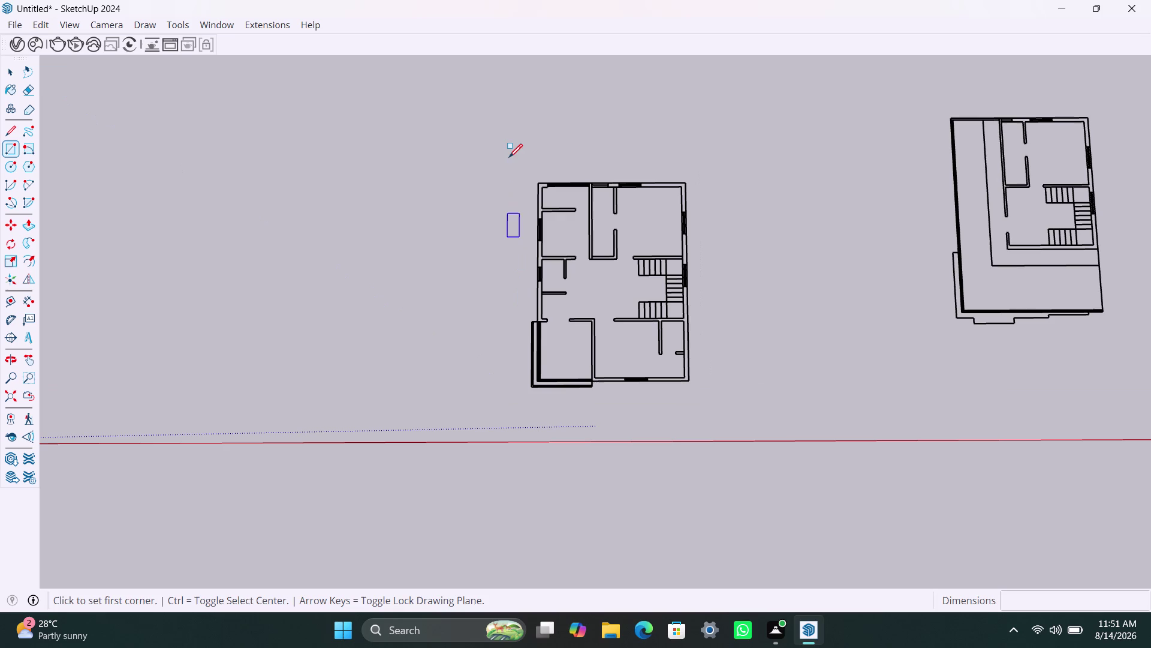
key(space)
key(space)
key(space)
drag(506, 154, 735, 424)
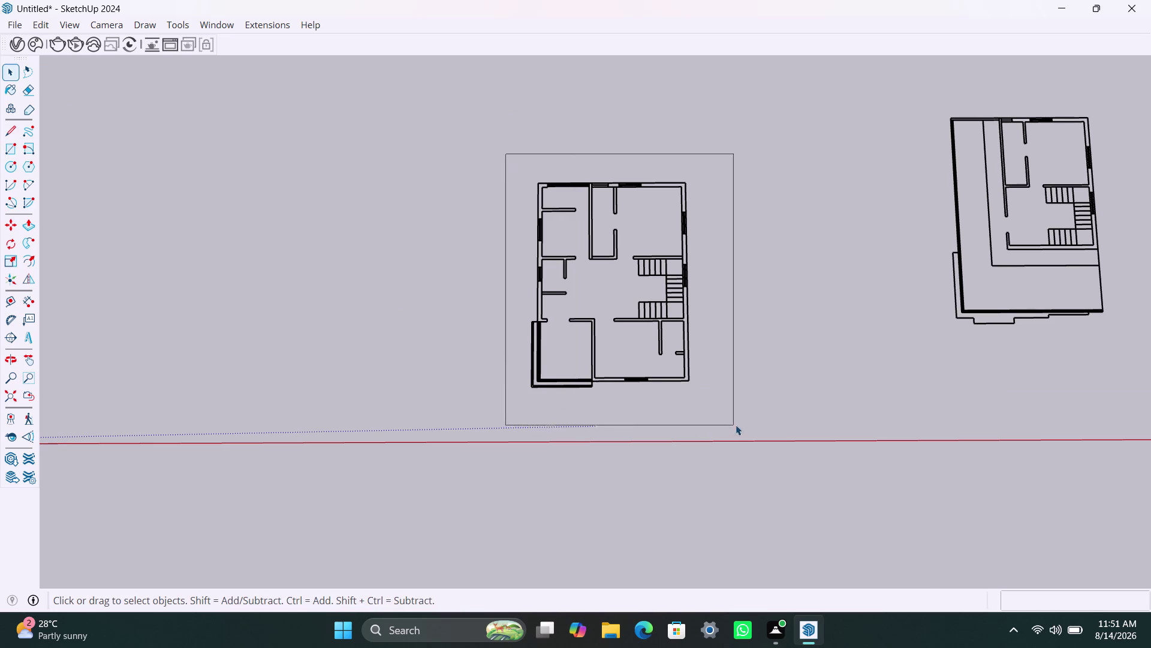
drag(736, 424, 737, 423)
Change options in the selected plan's right-click context menu.
right_click(719, 355)
click(600, 302)
click(583, 322)
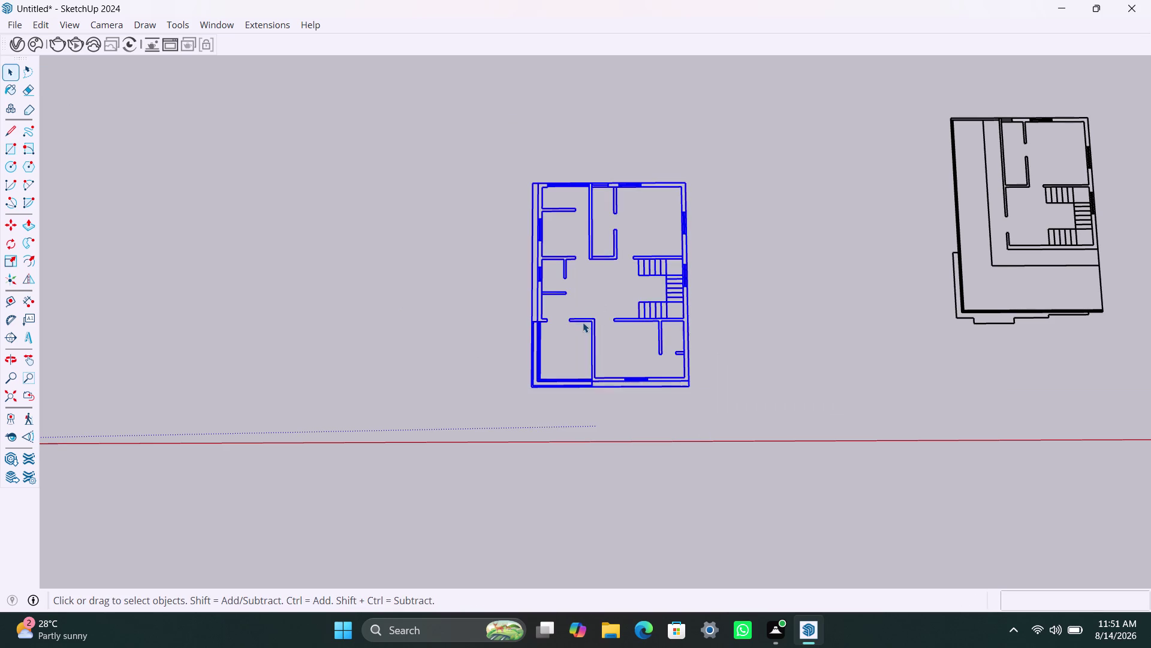
right_click(584, 322)
click(663, 101)
click(698, 231)
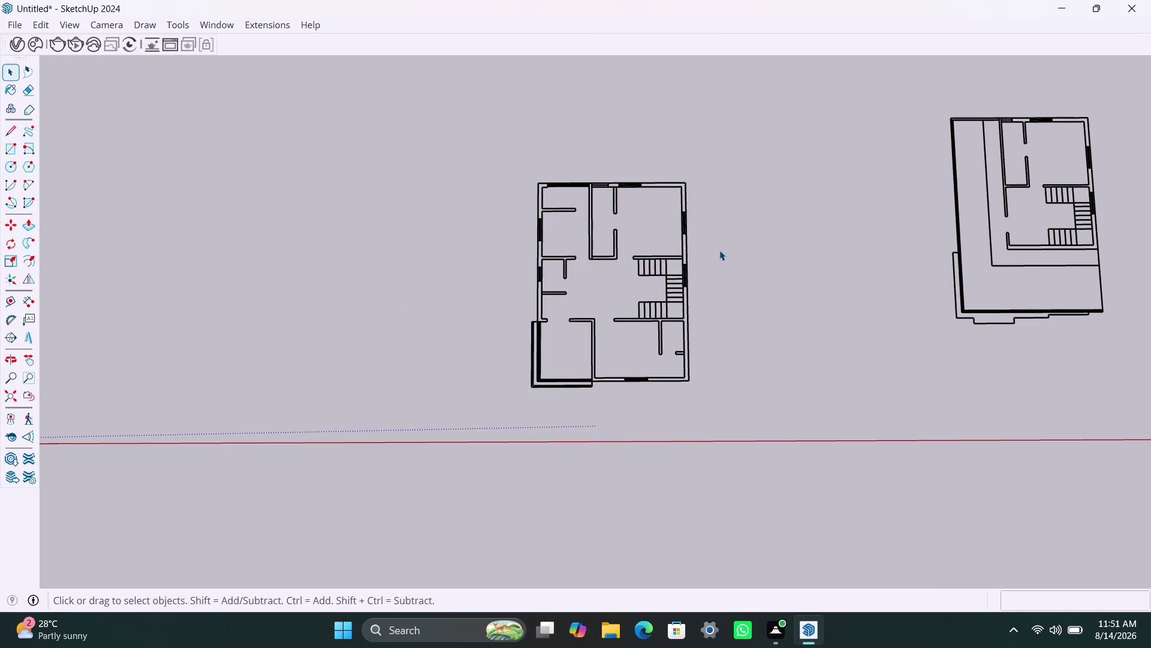
scroll(up, 3)
triple_click(545, 253)
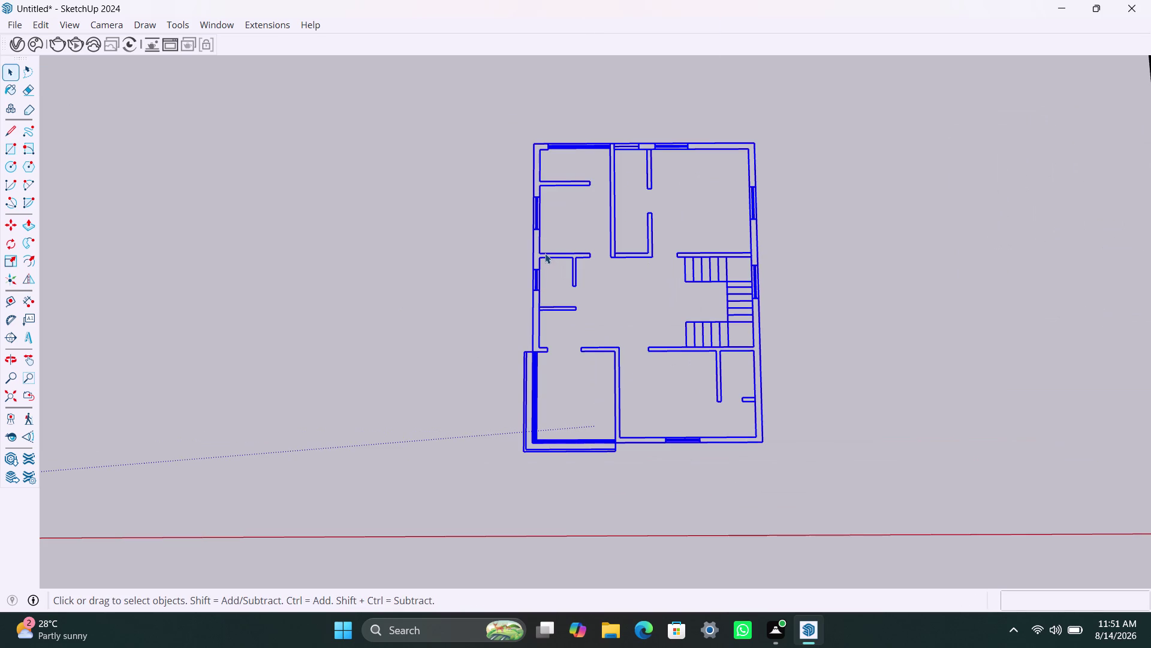
scroll(up, 3)
click(537, 139)
scroll(down, 3)
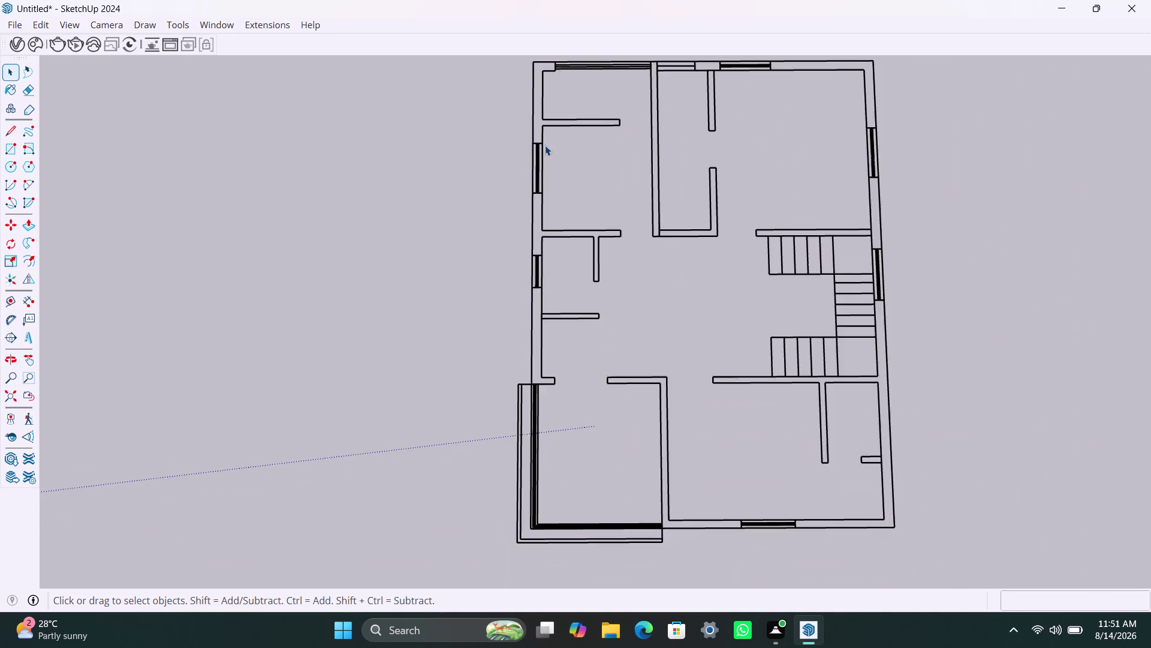
scroll(down, 3)
middle_drag(545, 152, 543, 269)
middle_drag(700, 260, 583, 175)
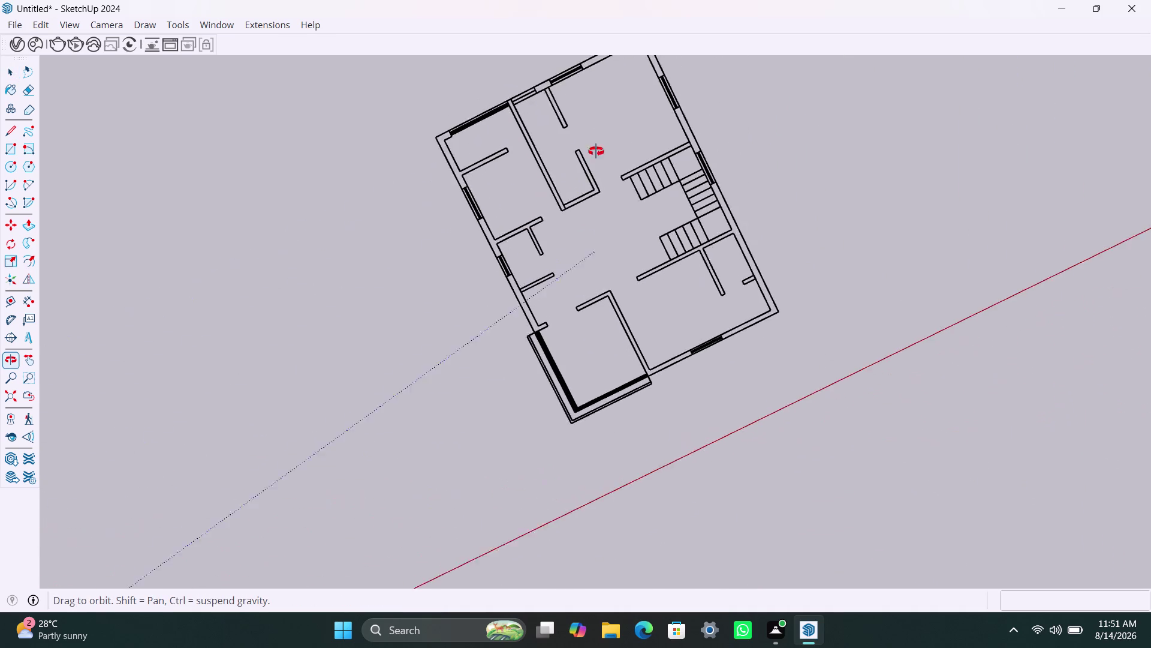
middle_drag(583, 175, 747, 217)
scroll(up, 3)
middle_drag(694, 253, 351, 206)
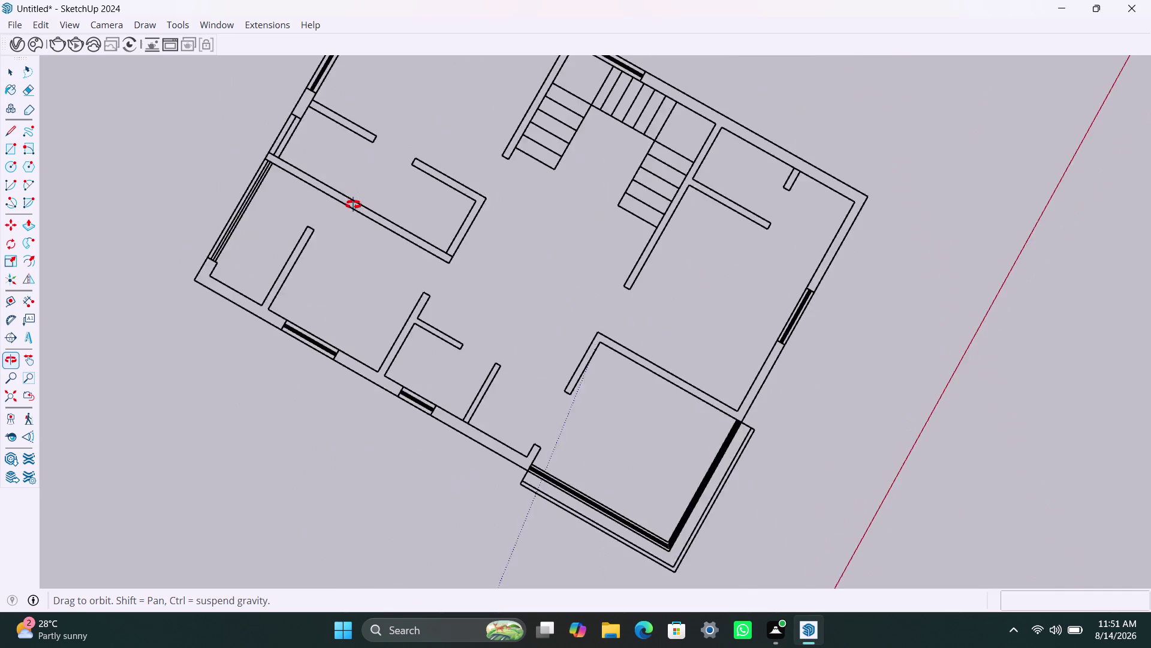
middle_drag(350, 205, 258, 330)
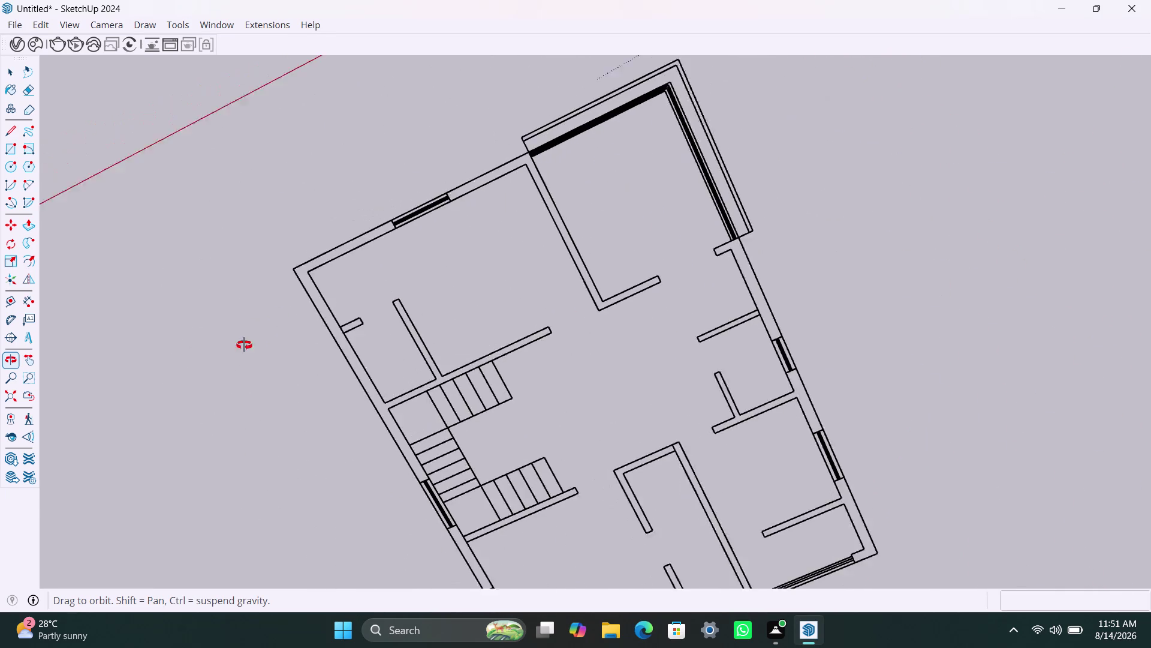
middle_drag(259, 330, 789, 244)
scroll(down, 3)
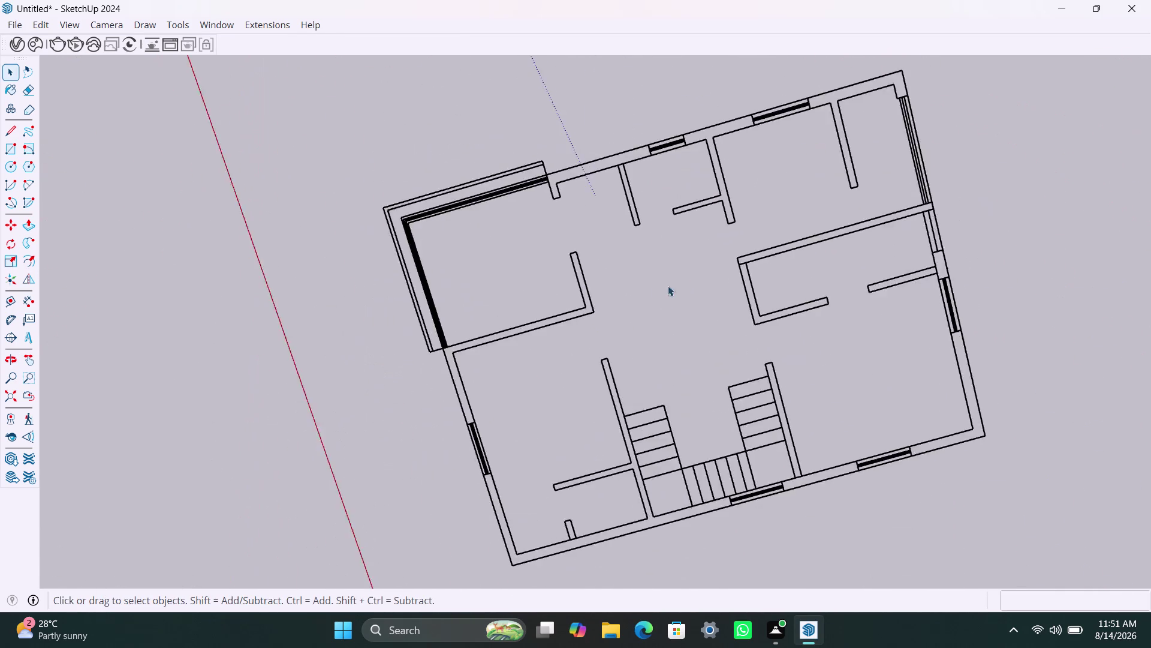
scroll(down, 3)
scroll(down, 3)
scroll(down, 3)
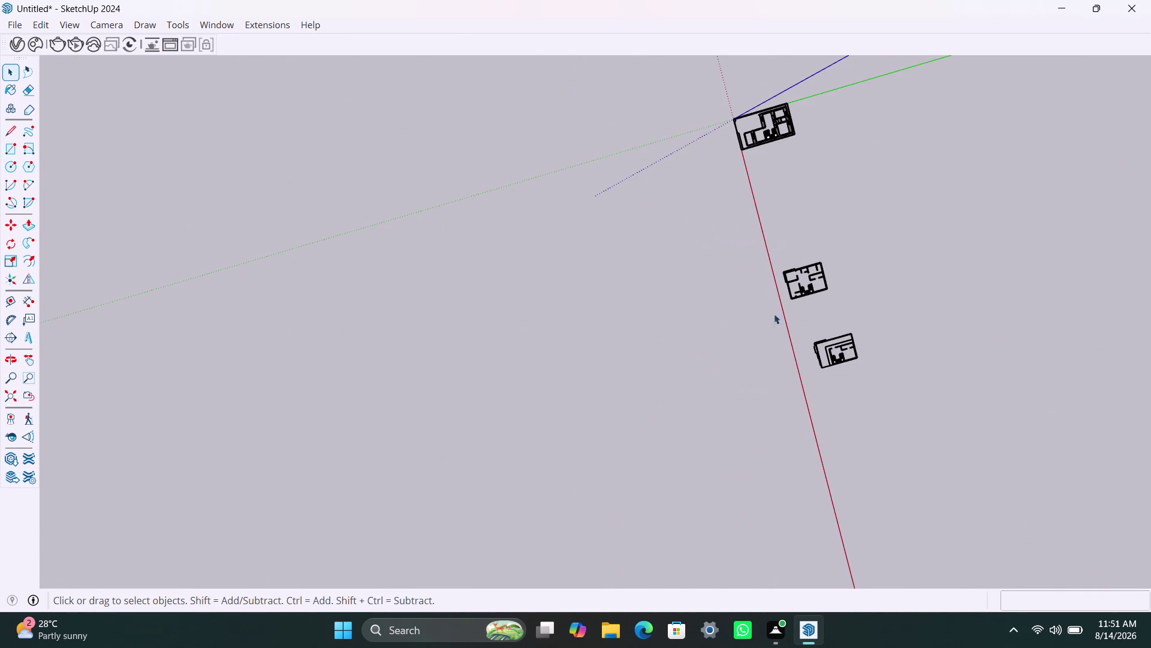
middle_drag(717, 315, 564, 254)
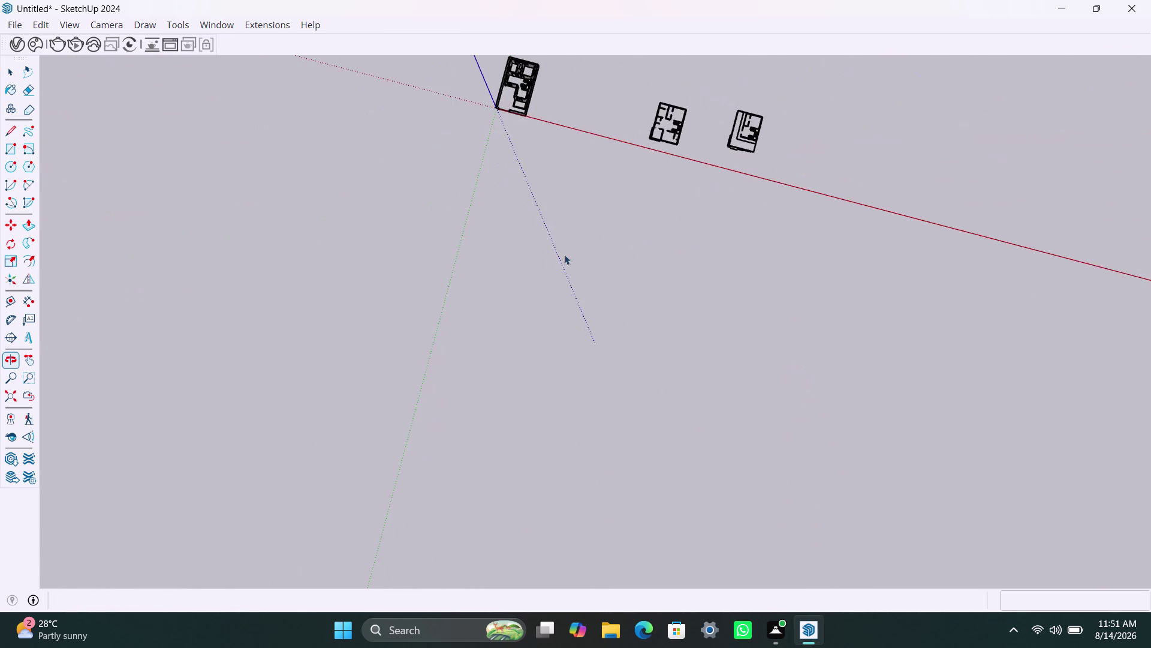
scroll(up, 3)
middle_drag(437, 238, 622, 235)
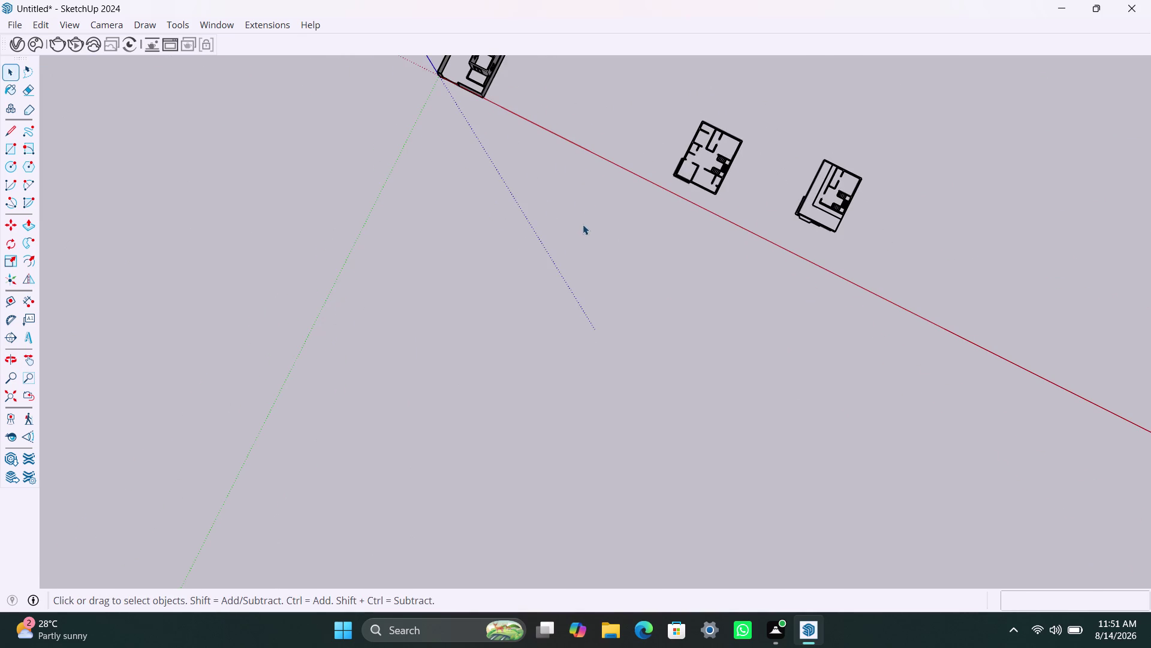
middle_drag(687, 263, 833, 240)
scroll(down, 3)
middle_drag(727, 297, 872, 265)
scroll(up, 3)
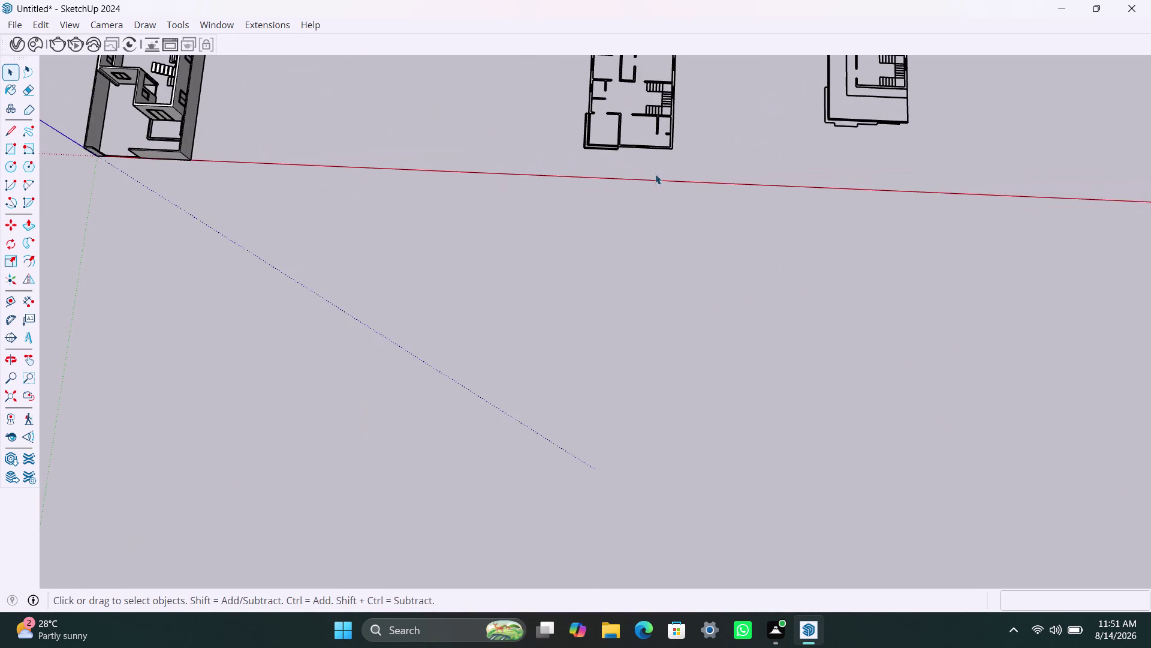
middle_drag(656, 173, 624, 394)
scroll(up, 3)
middle_drag(578, 383, 653, 371)
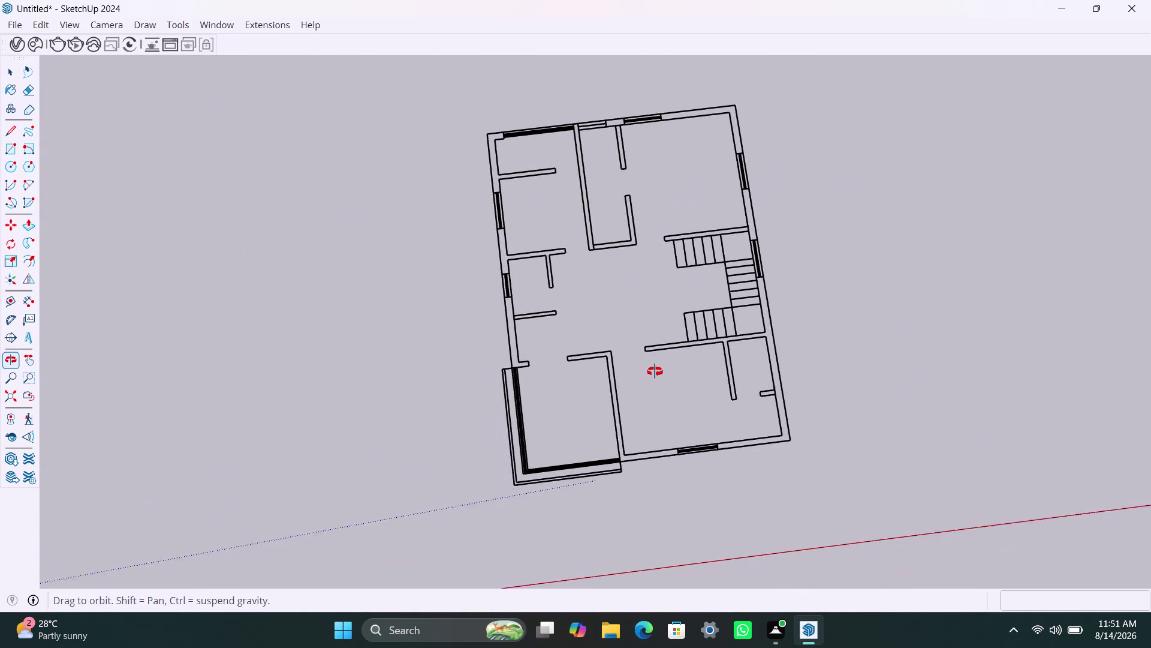
middle_drag(653, 371, 592, 422)
scroll(up, 3)
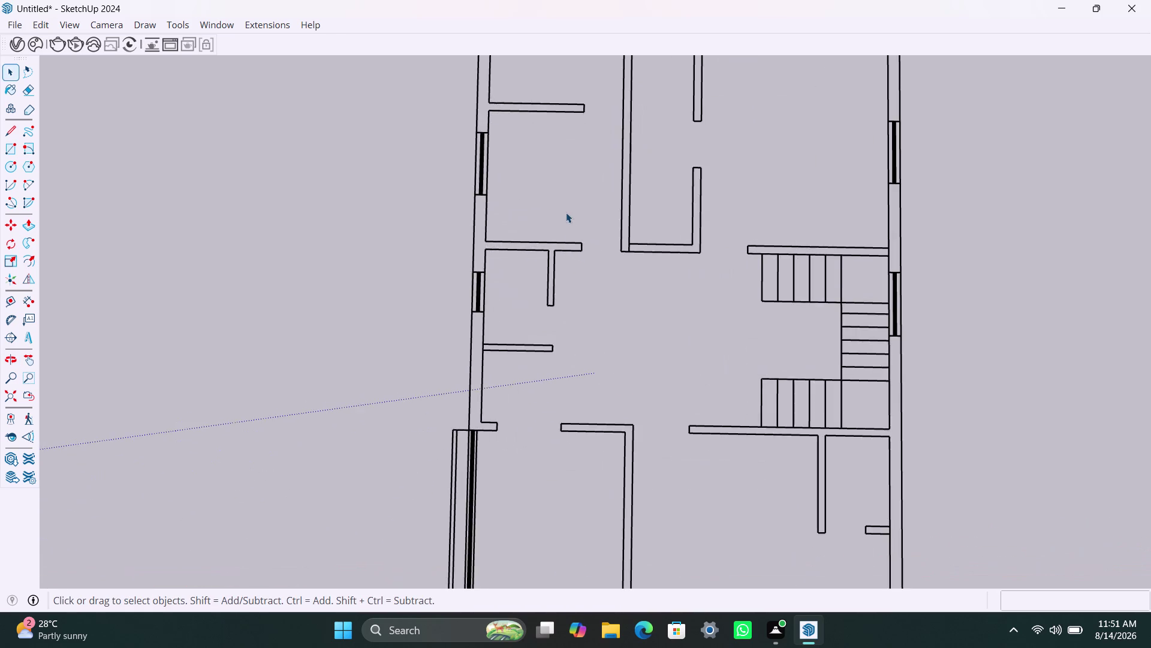
scroll(down, 3)
middle_drag(555, 256, 579, 274)
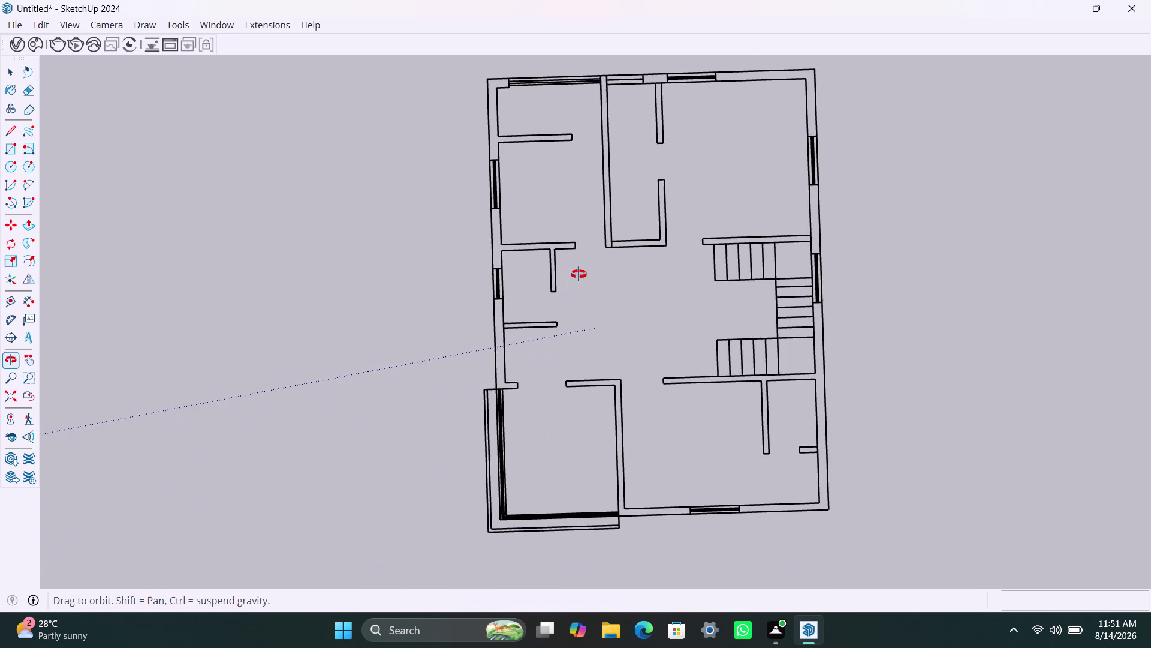
middle_drag(578, 274, 571, 296)
scroll(down, 3)
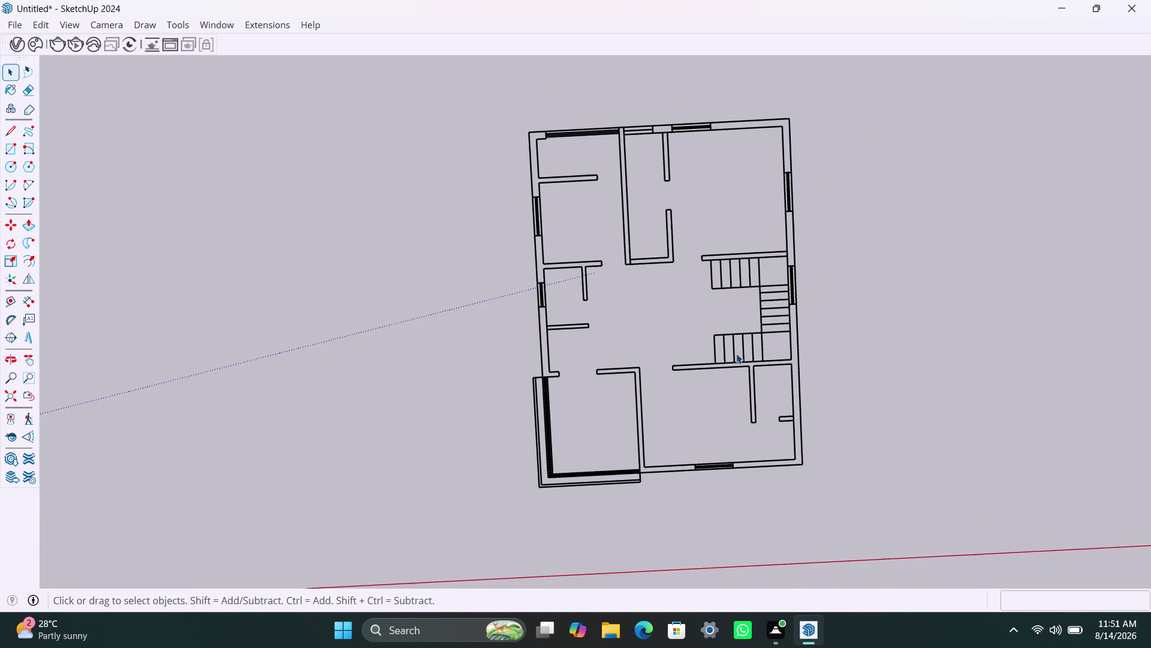
middle_drag(736, 353, 764, 328)
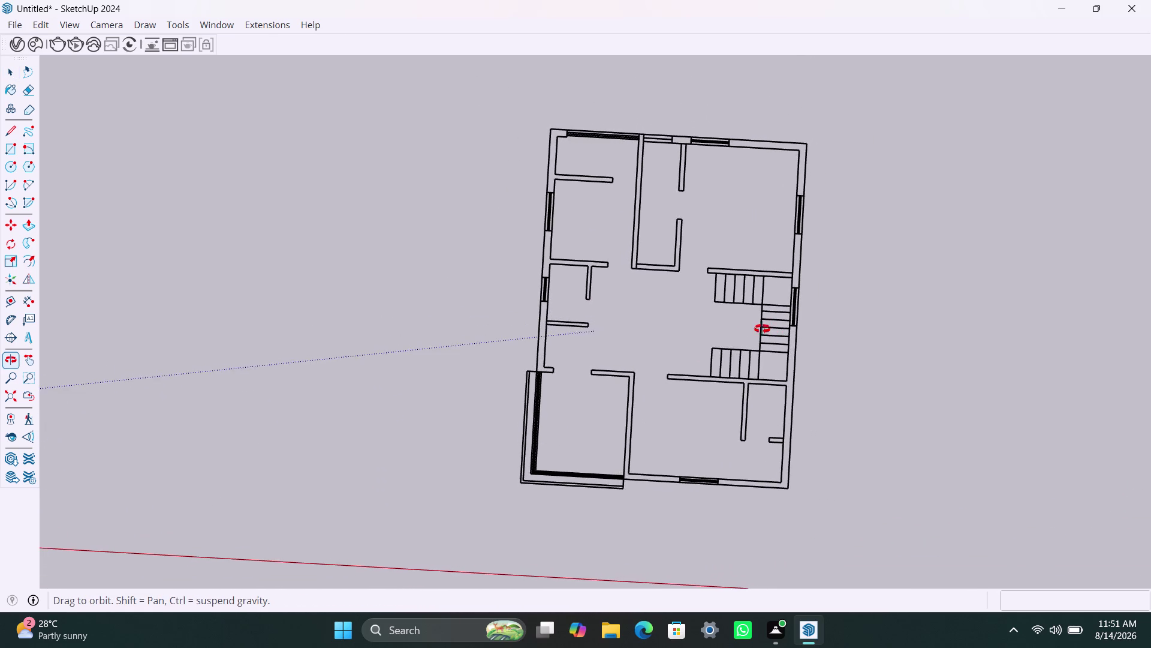
middle_drag(763, 328, 720, 331)
scroll(down, 3)
middle_drag(660, 435, 736, 430)
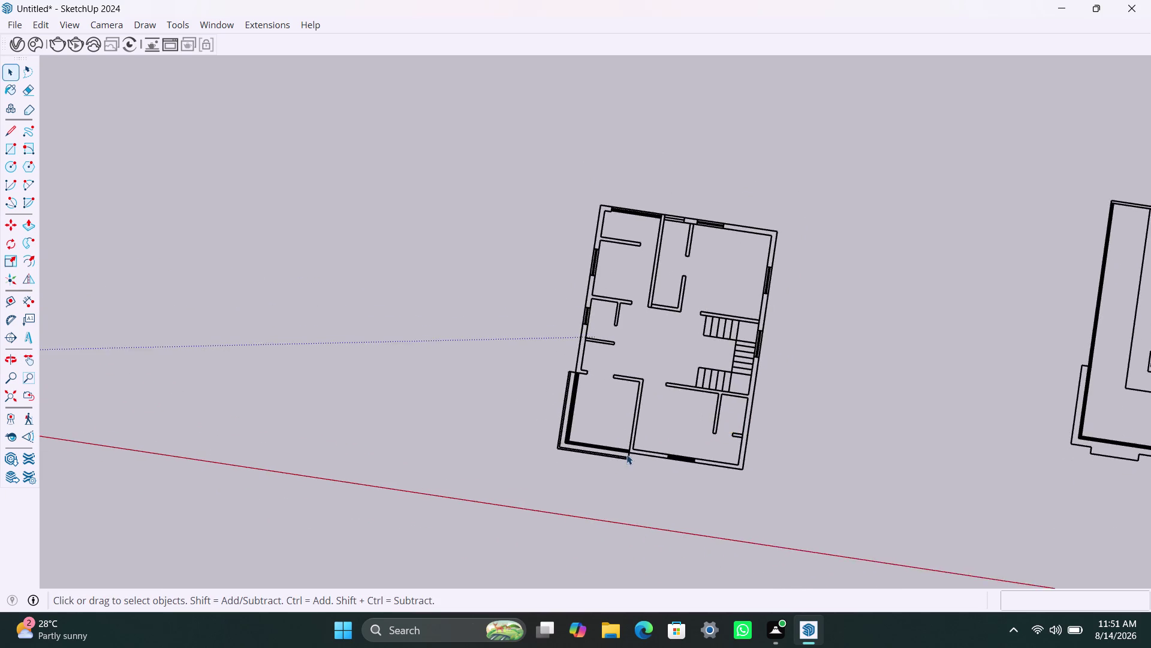
scroll(up, 3)
middle_drag(621, 464, 662, 471)
scroll(up, 3)
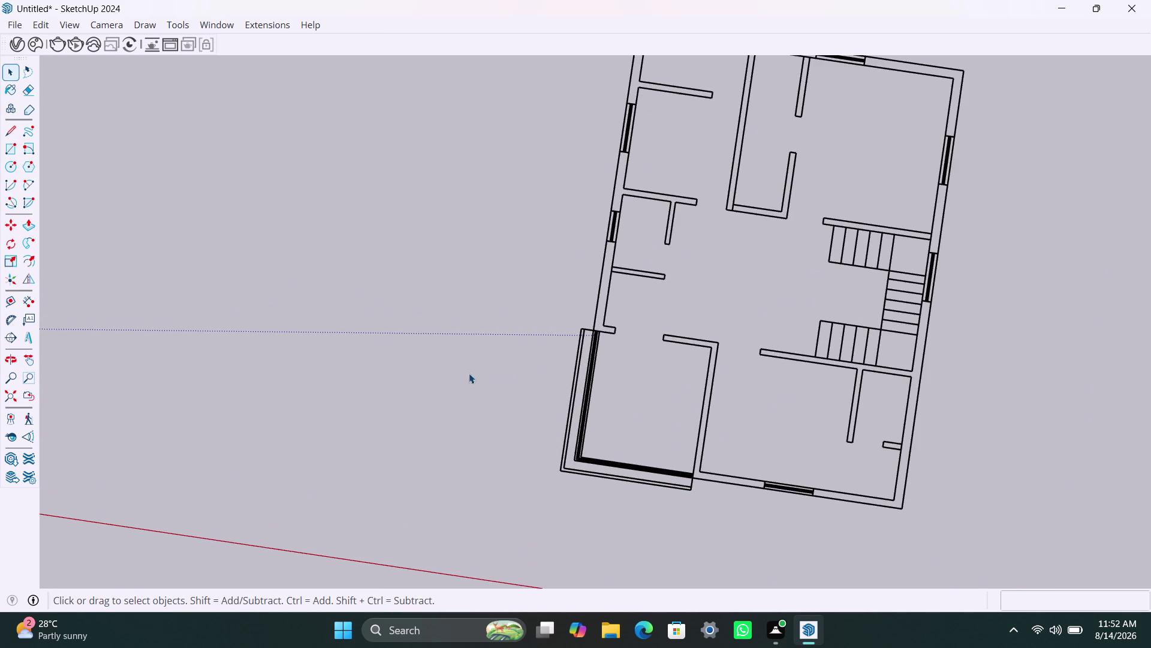
middle_drag(469, 377, 486, 373)
scroll(up, 3)
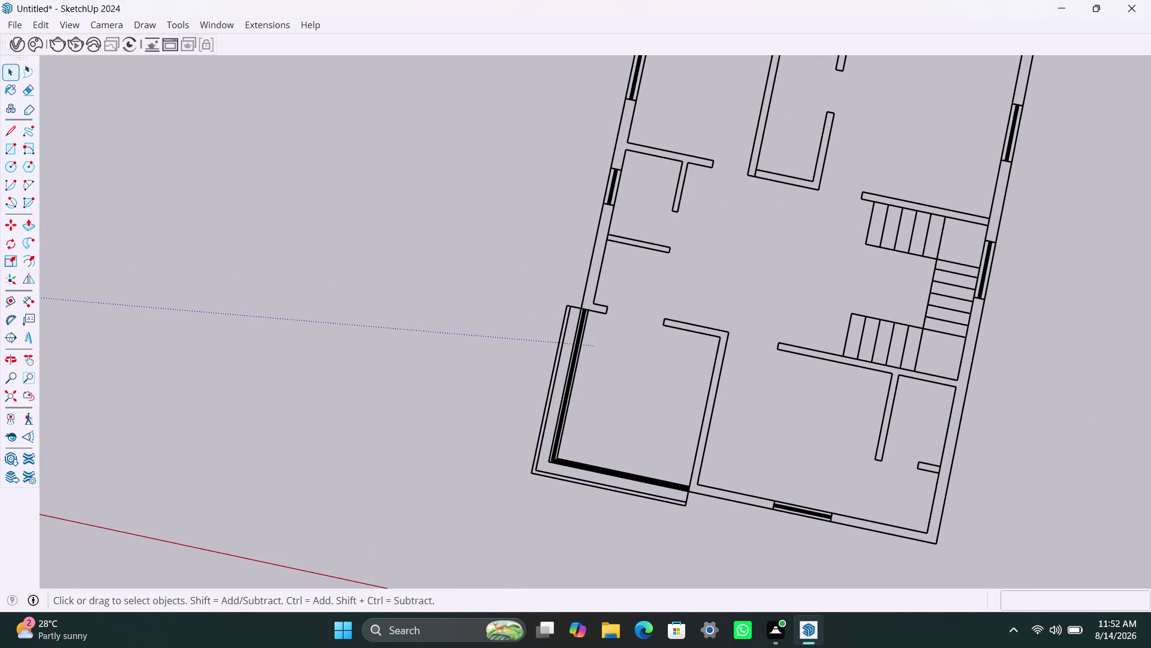
middle_drag(453, 618, 559, 635)
middle_drag(562, 554, 616, 558)
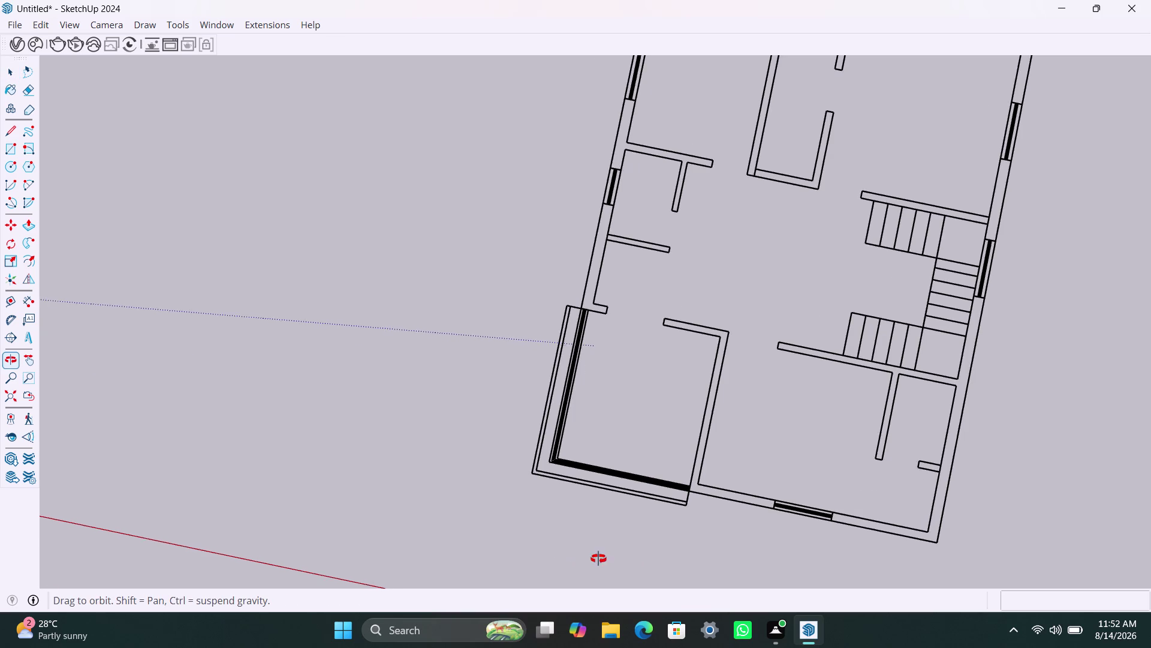
middle_drag(616, 558, 647, 558)
scroll(down, 3)
middle_drag(821, 398, 830, 399)
scroll(up, 3)
middle_drag(737, 360, 676, 479)
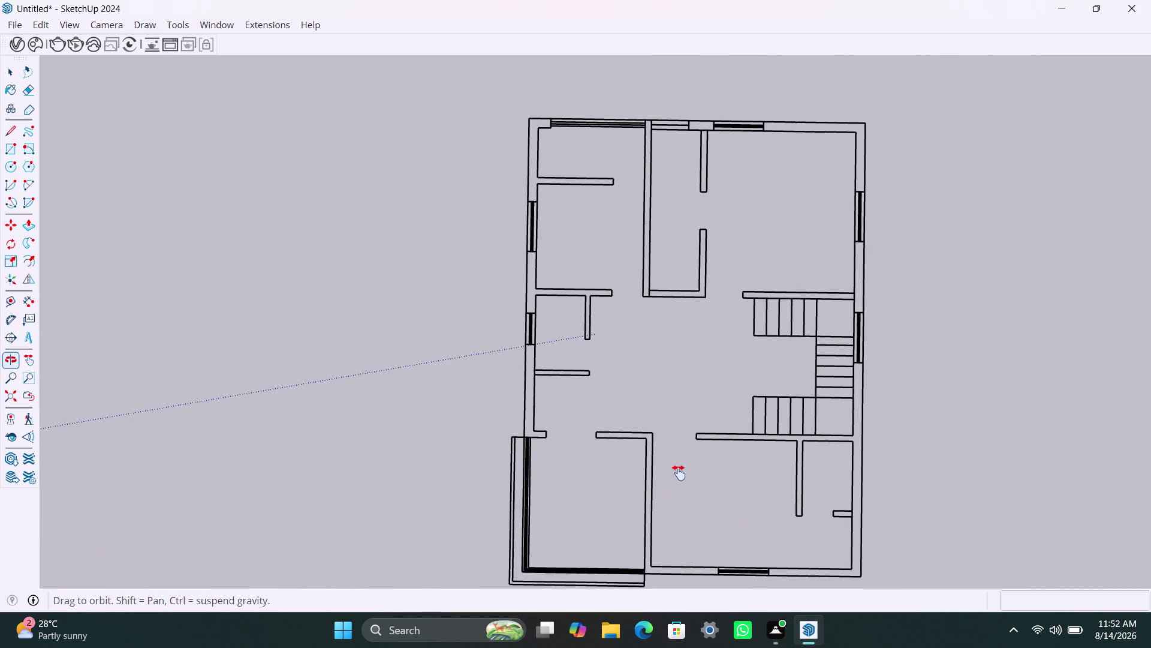
middle_drag(676, 479, 682, 461)
scroll(up, 3)
middle_drag(716, 514, 743, 525)
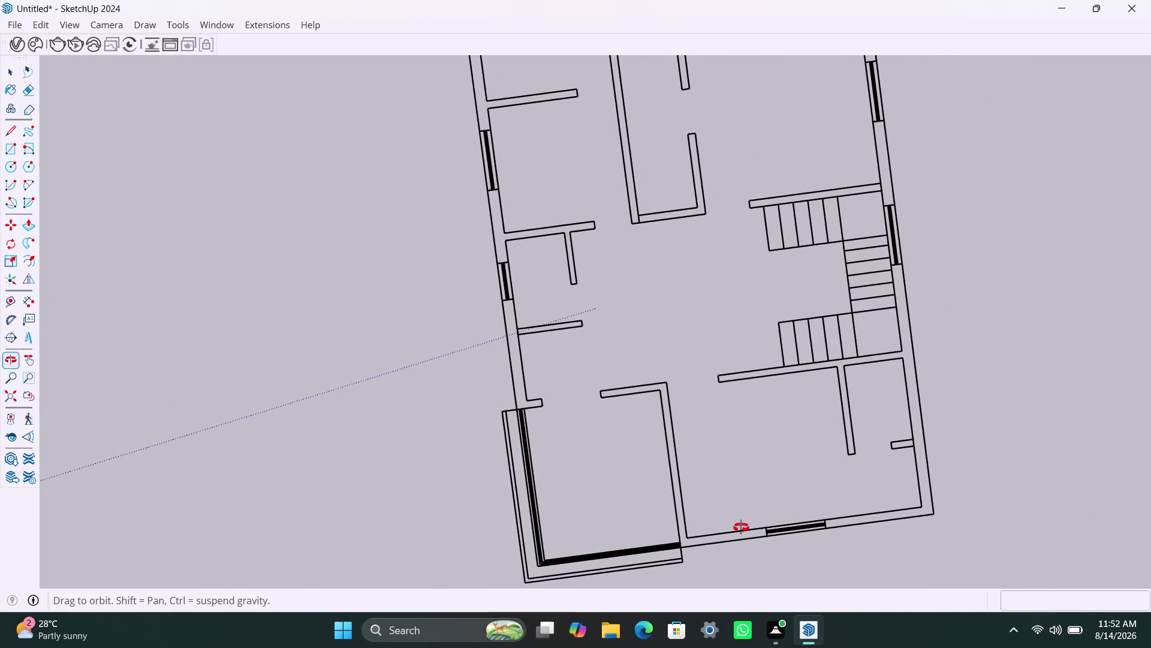
middle_drag(744, 526, 713, 529)
scroll(down, 3)
middle_drag(823, 451, 750, 487)
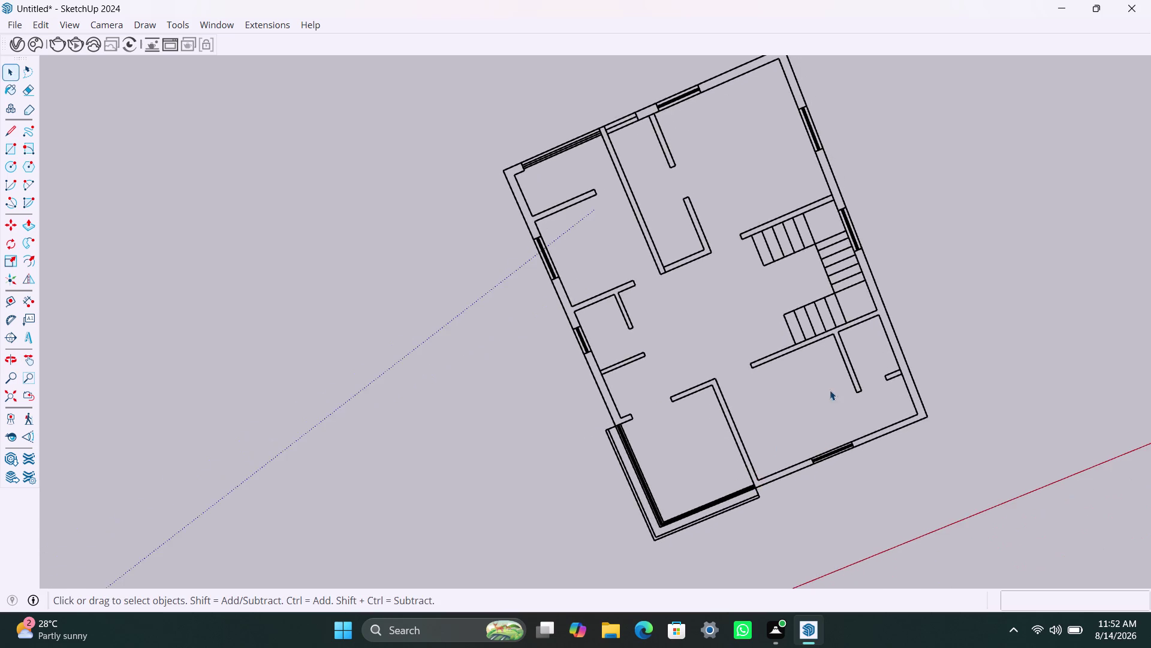
scroll(down, 3)
scroll(down, 3)
scroll(down, 3)
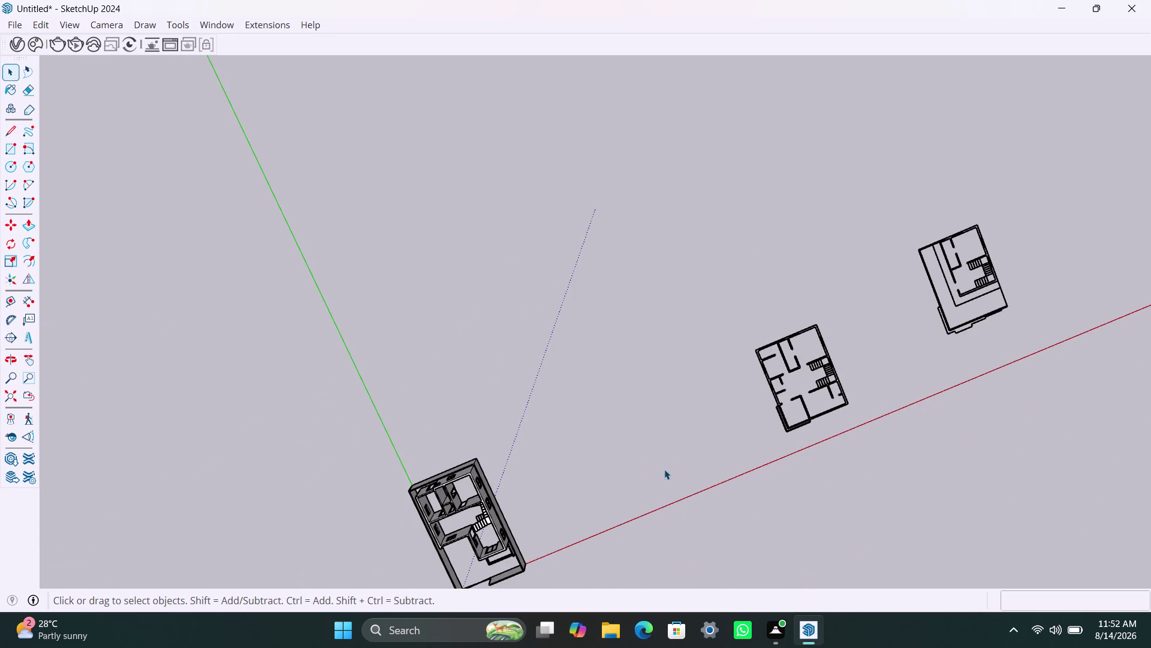
middle_drag(665, 469, 773, 451)
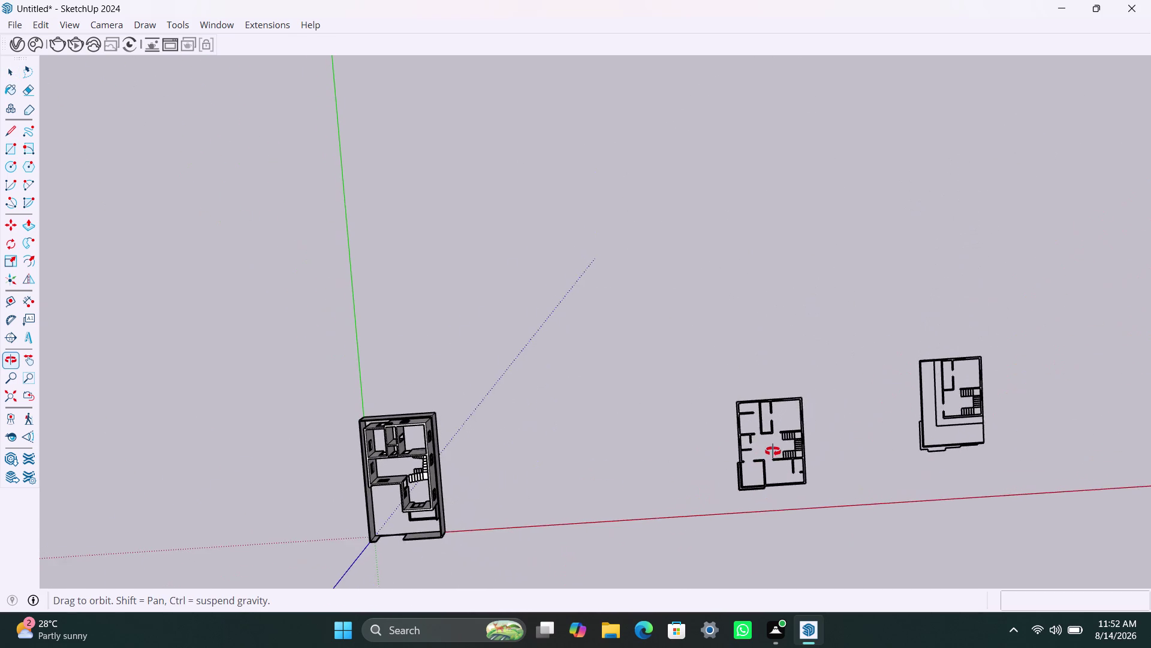
middle_drag(773, 451, 795, 514)
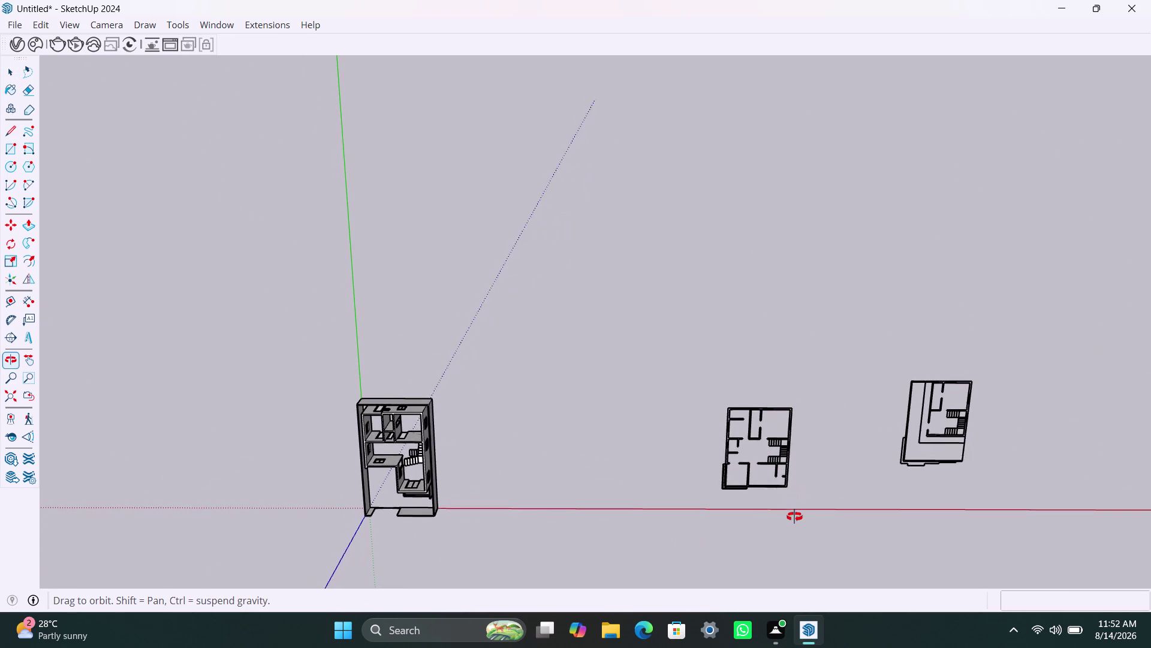
middle_drag(795, 514, 793, 519)
scroll(down, 3)
scroll(up, 3)
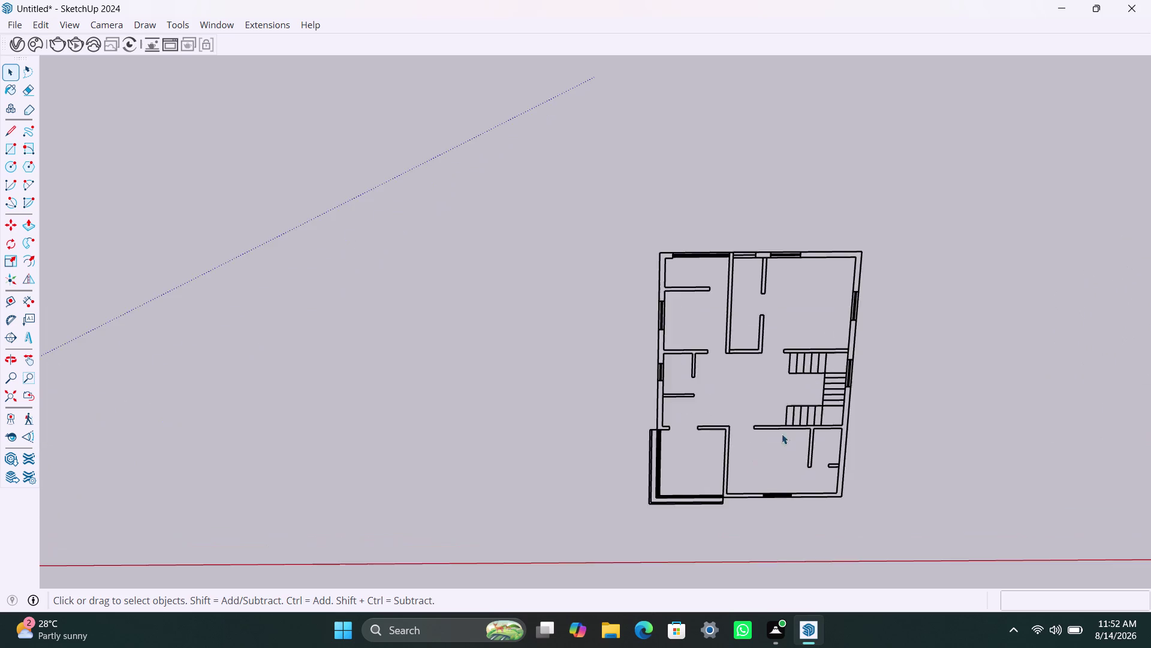
scroll(up, 3)
middle_drag(763, 386, 785, 224)
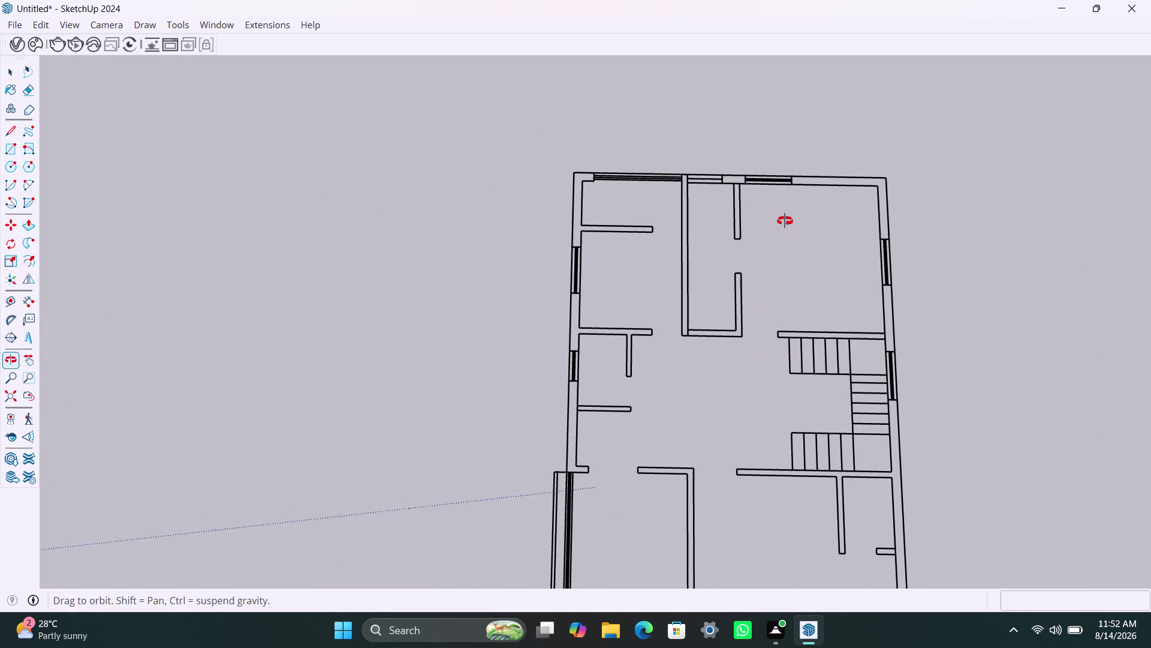
middle_drag(785, 224, 784, 216)
scroll(down, 3)
scroll(up, 3)
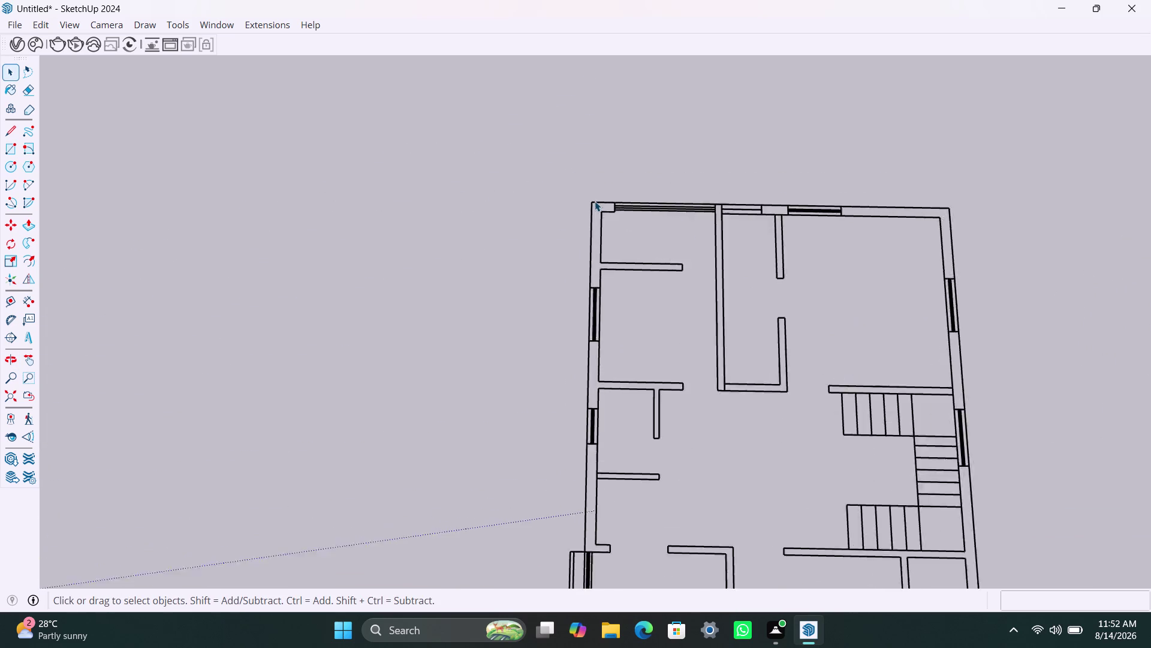
scroll(up, 3)
scroll(up, 3)
Start a rectangle at the plan's top-left corner, then cancel it.
key(r)
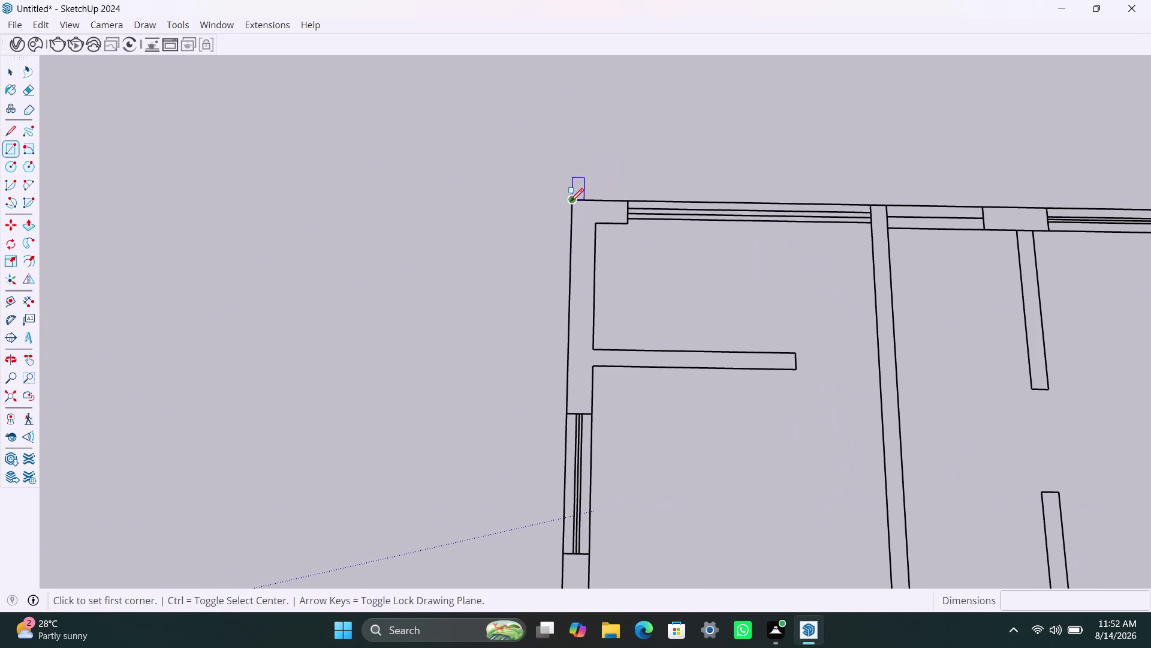
click(570, 202)
click(590, 414)
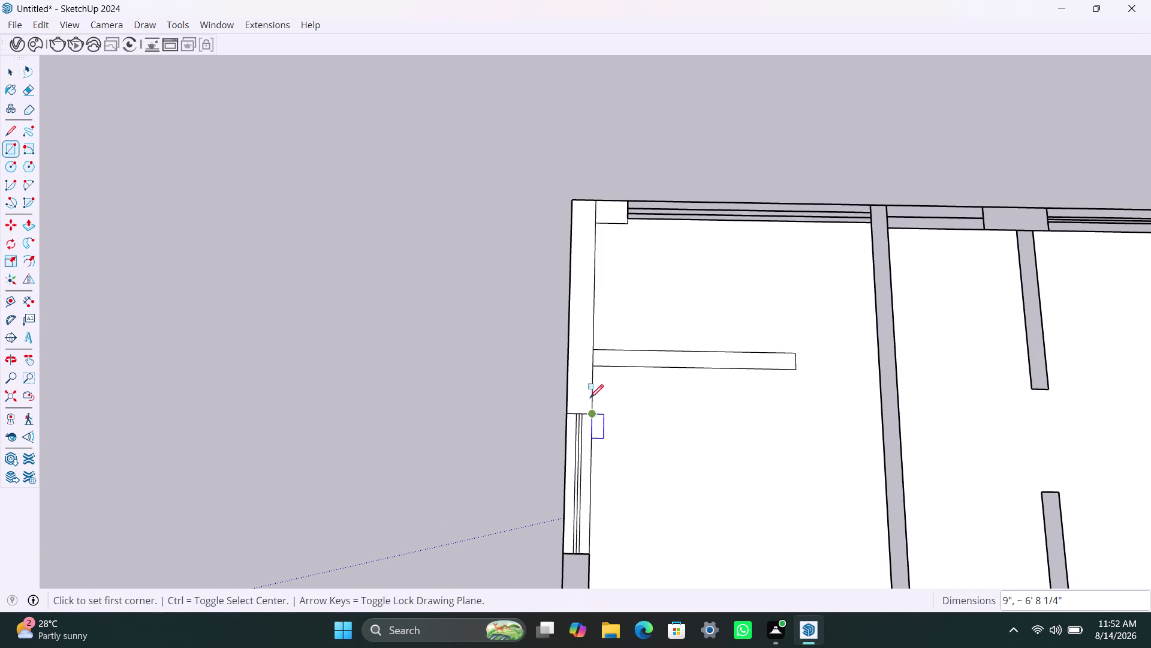
key(ctrl+z)
key(space)
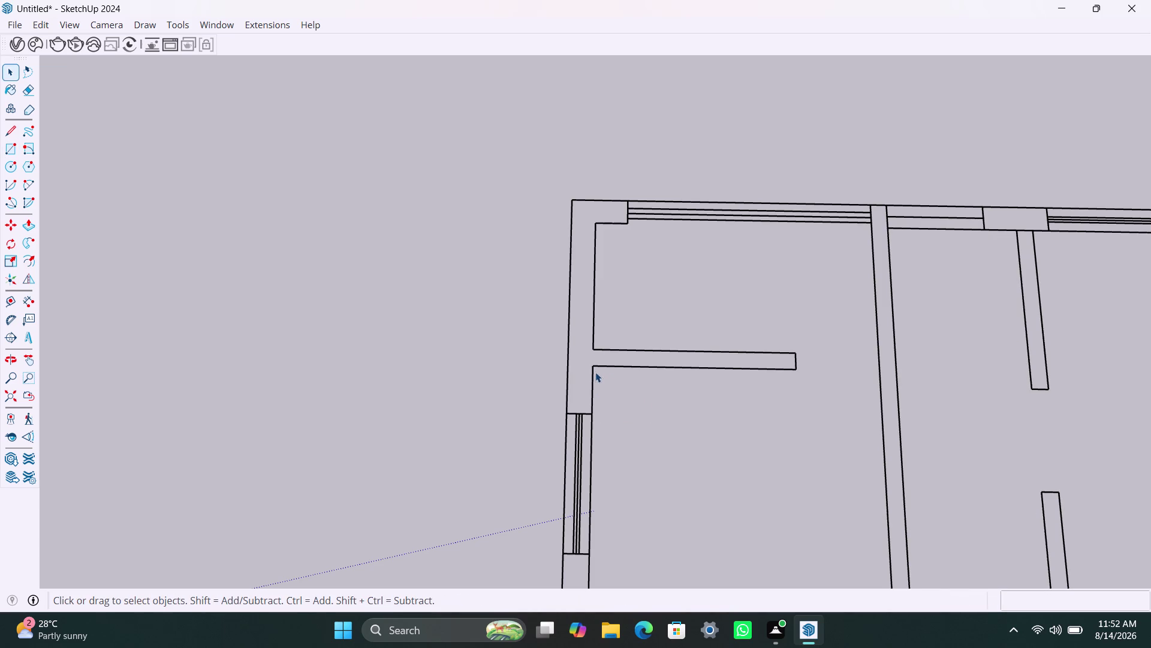
Zoom out and box-select every line of the flat floor plan.
click(594, 324)
scroll(down, 3)
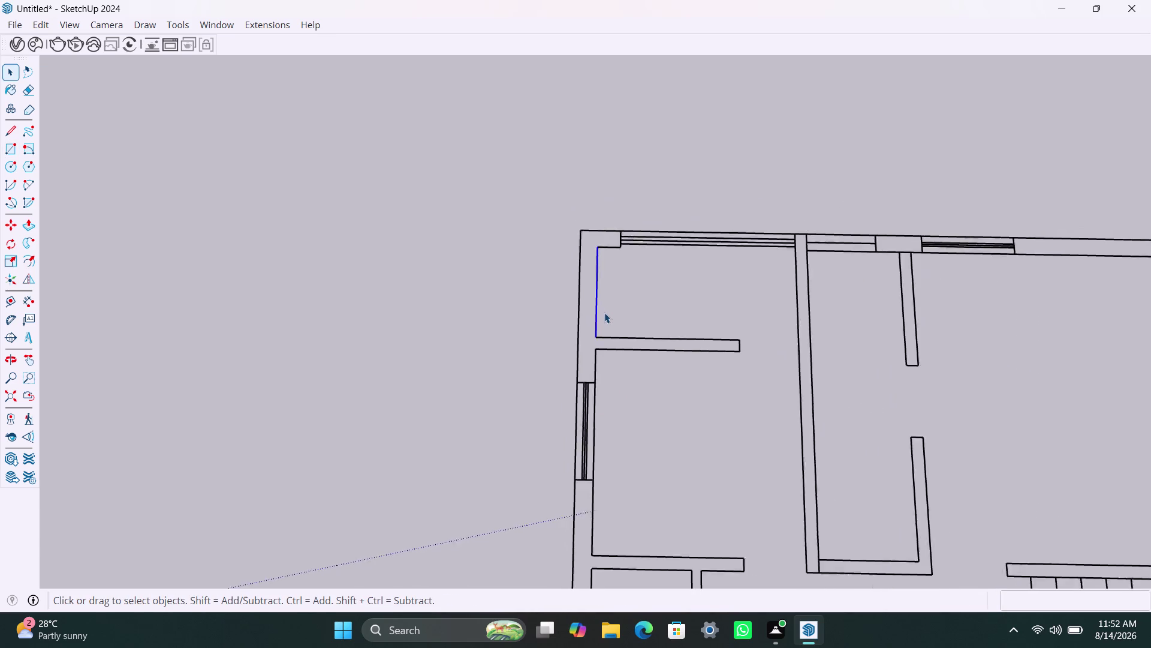
scroll(down, 3)
scroll(down, 3)
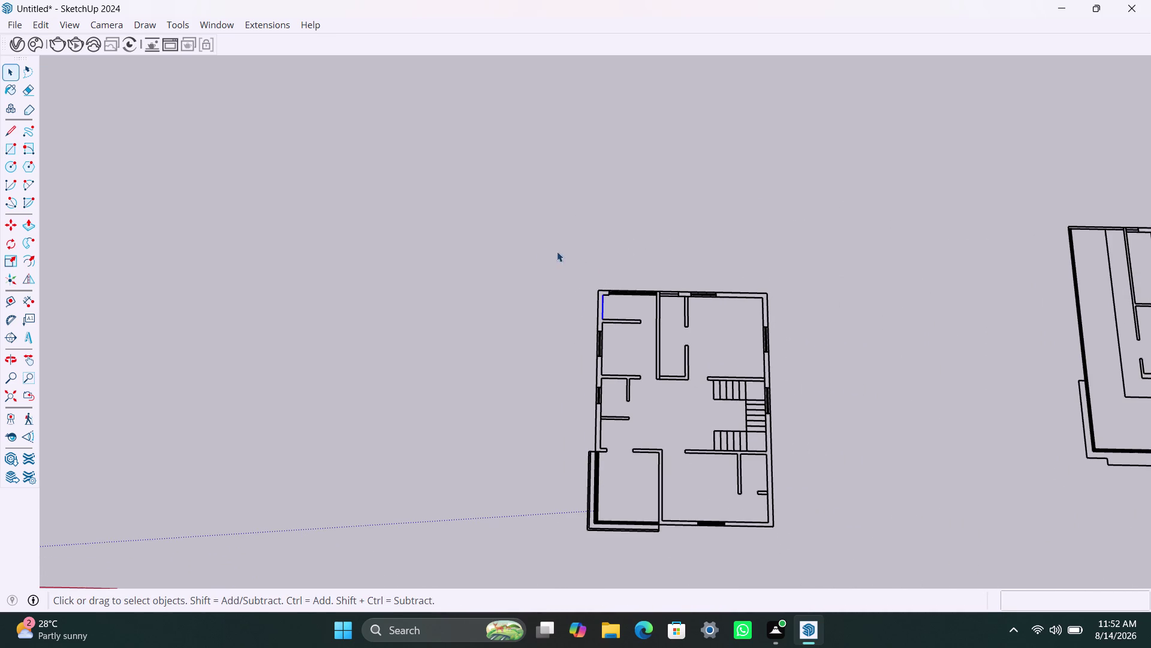
drag(541, 251, 792, 545)
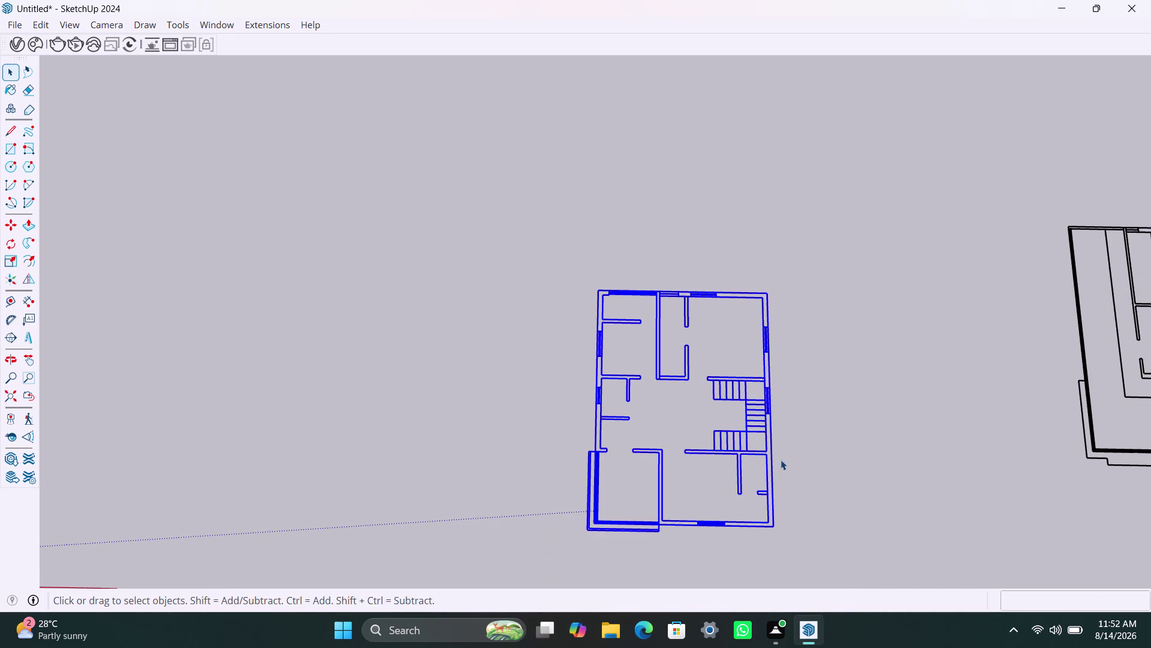
Turn all connected floor plan lines into one component via Make Component.
right_click(740, 282)
click(665, 289)
triple_click(666, 290)
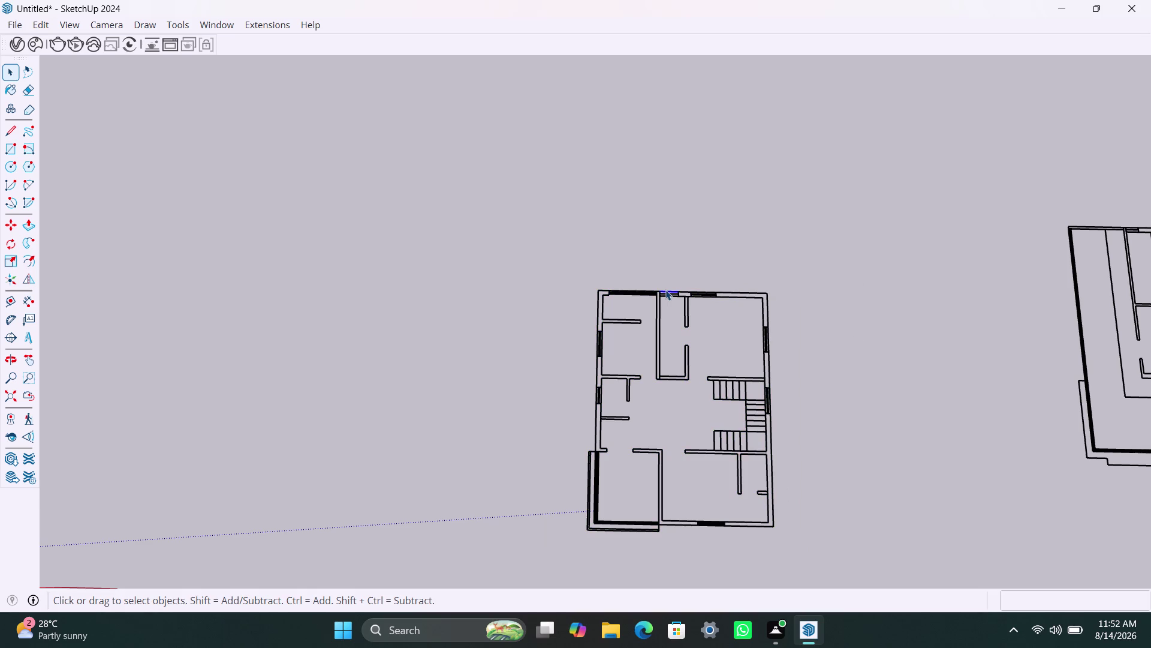
right_click(665, 290)
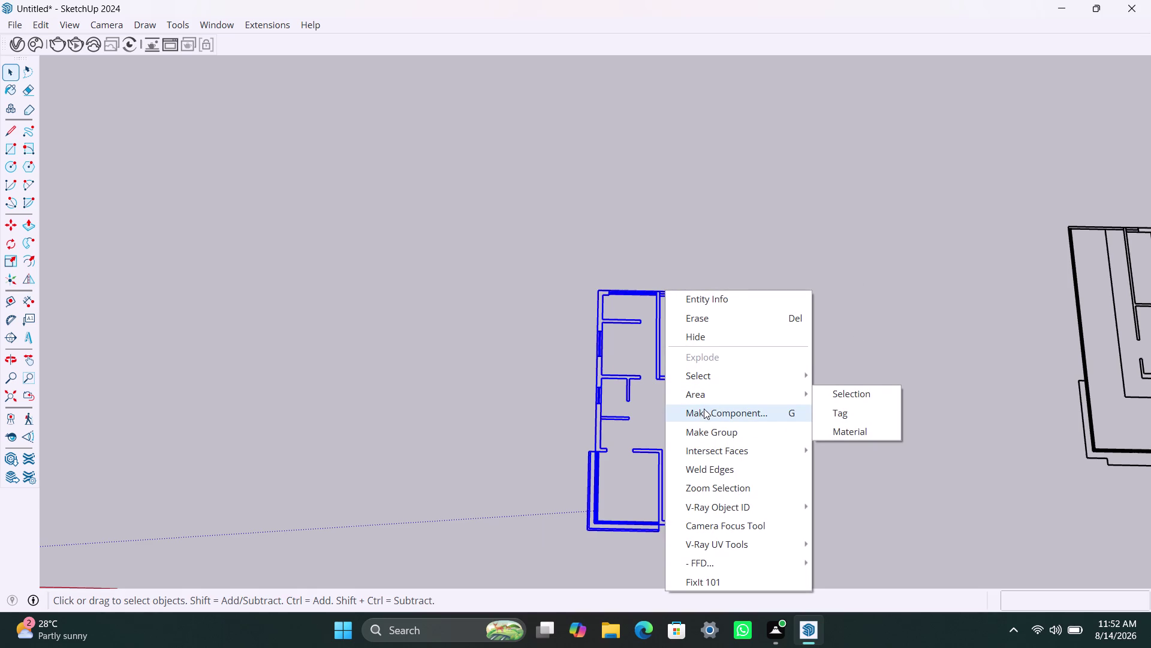
click(708, 425)
Double-click into the floor plan component to edit it.
scroll(up, 3)
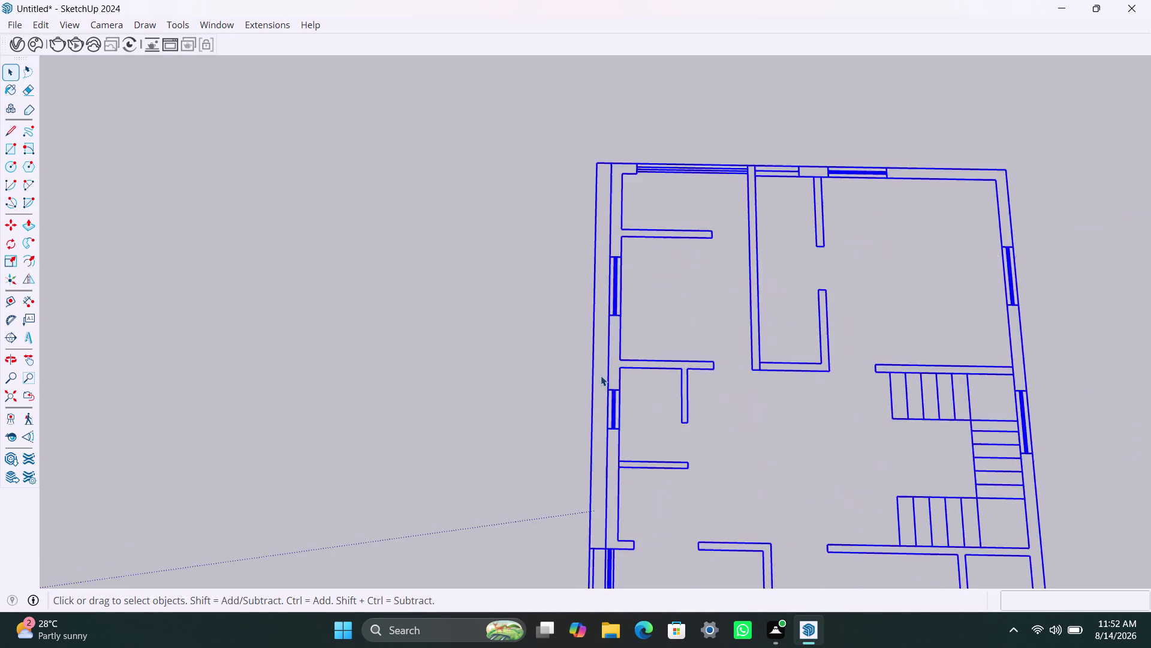
scroll(up, 3)
click(617, 359)
triple_click(621, 354)
triple_click(622, 354)
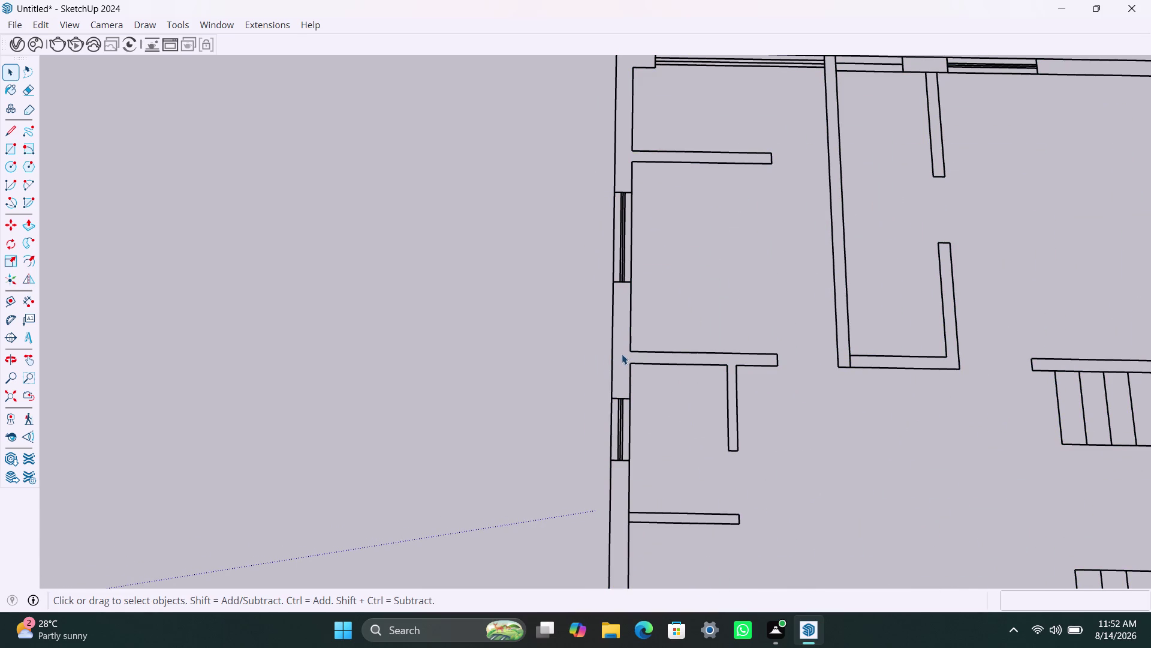
click(621, 353)
triple_click(626, 344)
double_click(628, 344)
Select the short edge at the plan's top-left corner.
scroll(down, 3)
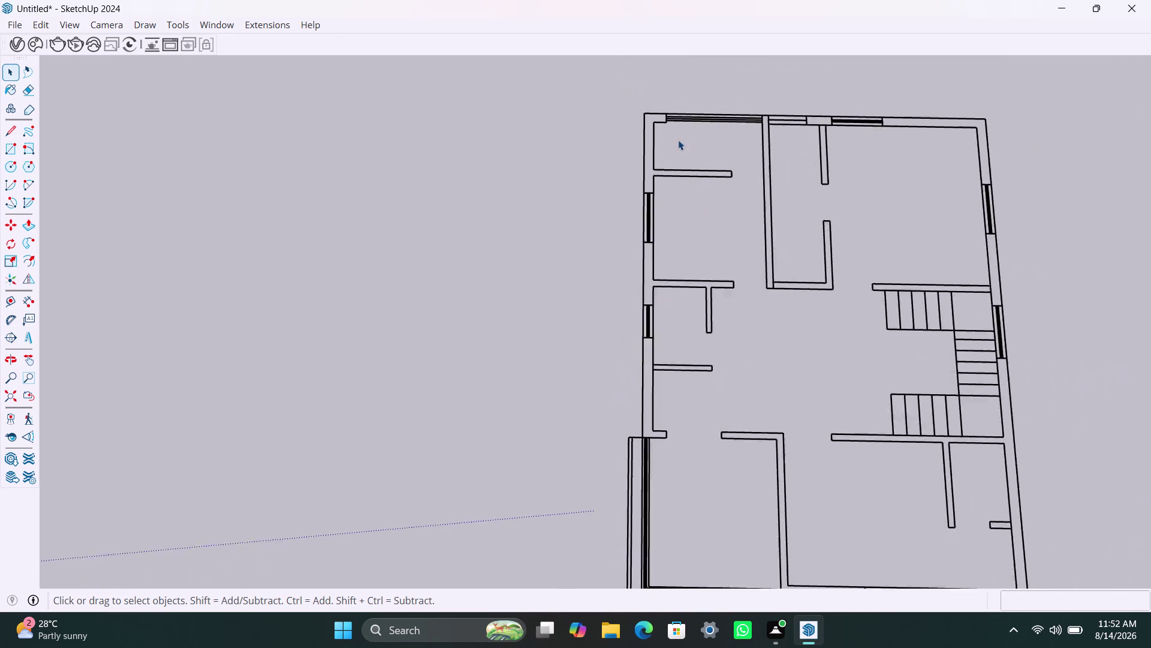
scroll(up, 3)
triple_click(659, 117)
click(659, 118)
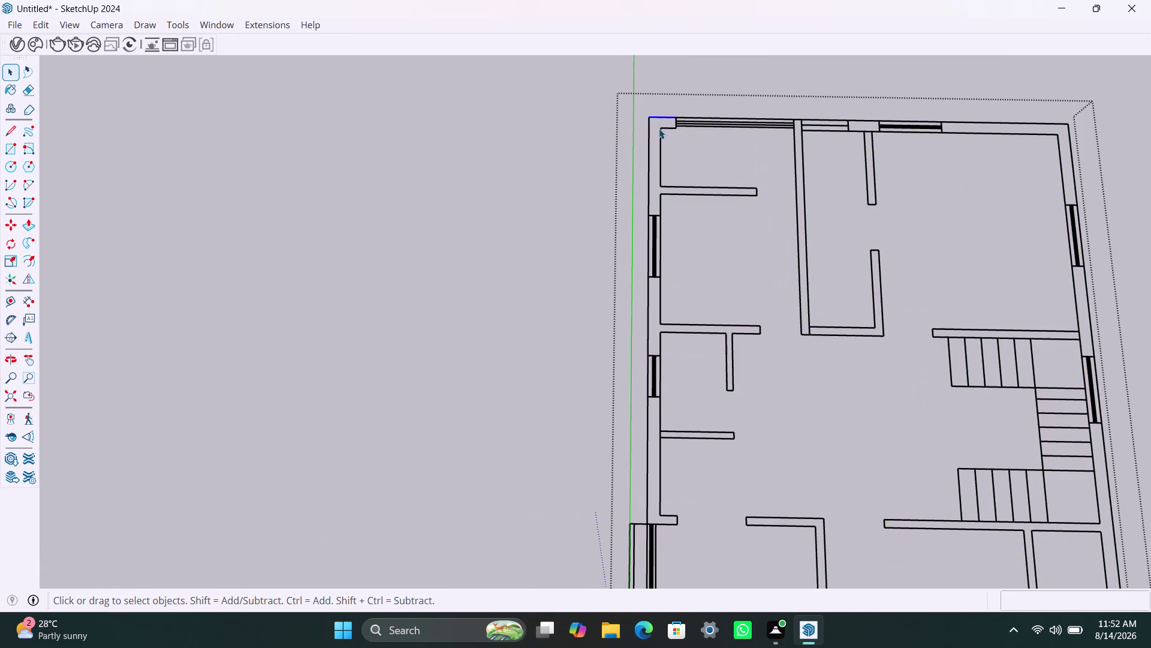
scroll(up, 3)
Start a rectangle at the left wall's top corner, then cancel it and return to Select.
key(r)
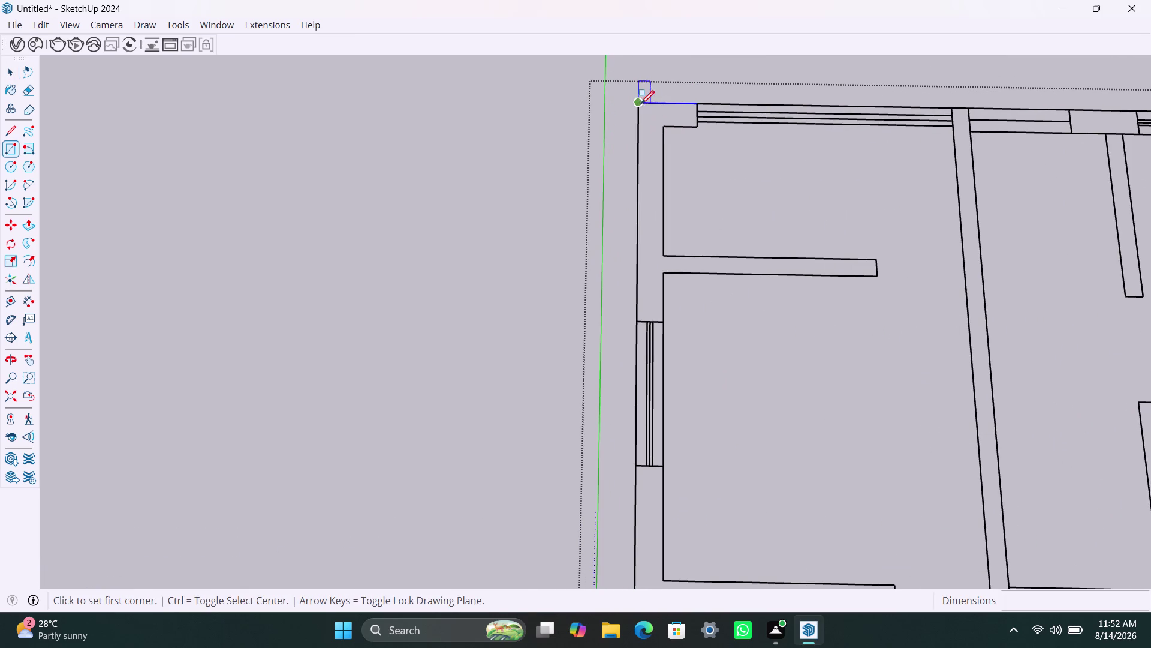
click(638, 102)
click(664, 320)
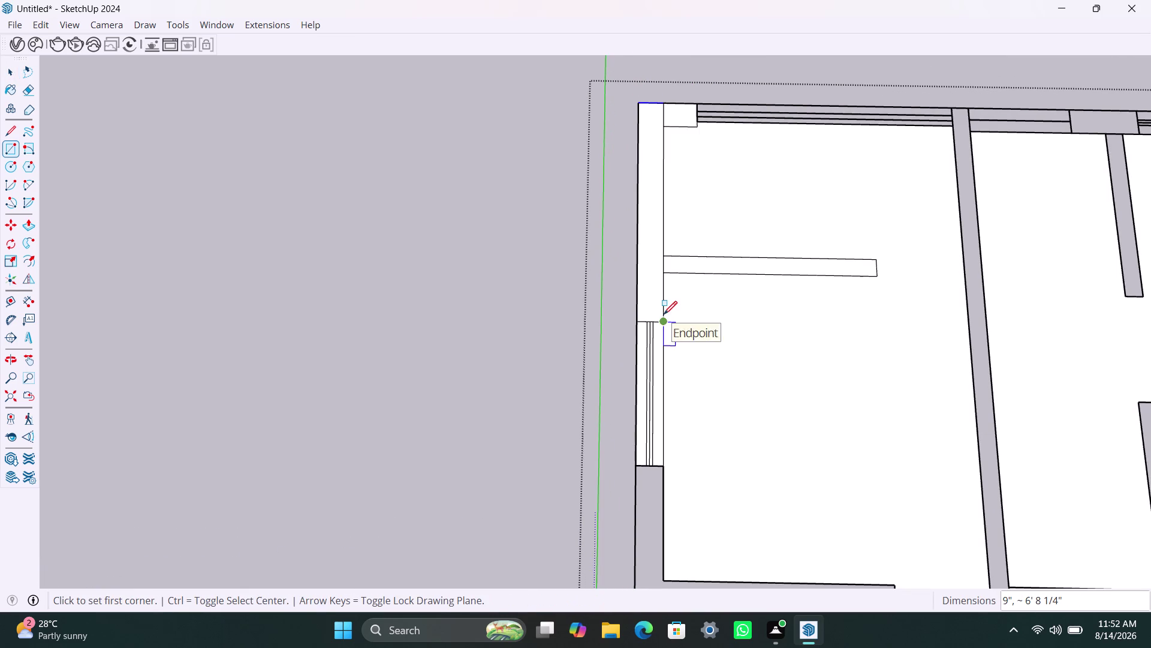
scroll(down, 3)
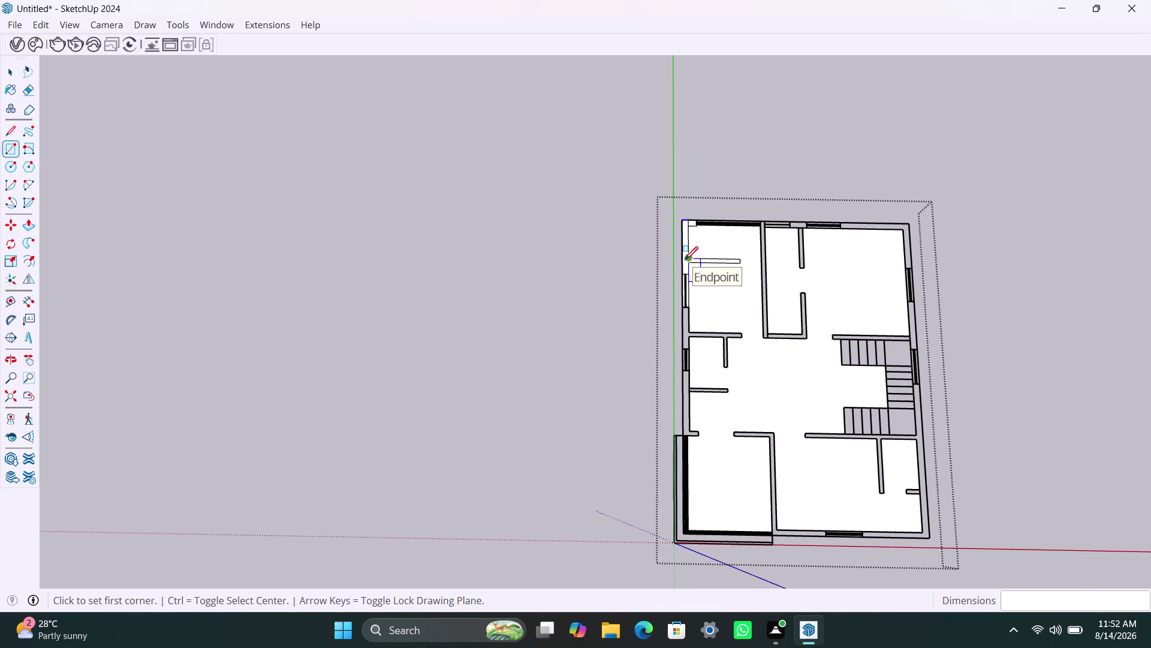
key(space)
key(space)
key(space)
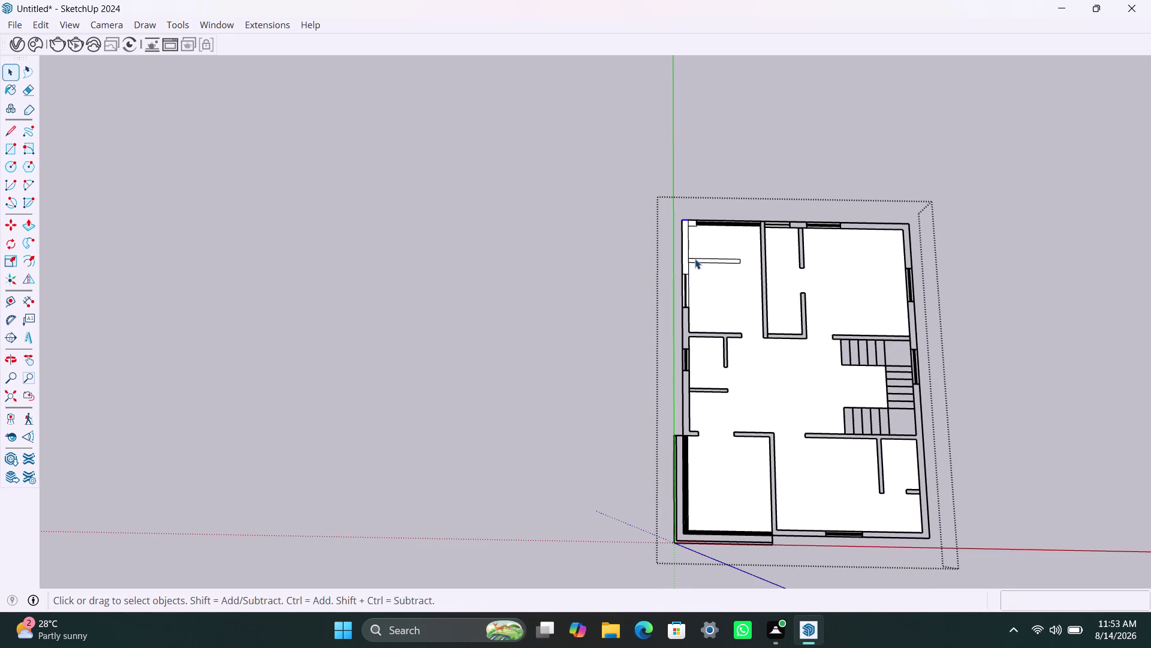
Delete the floor faces inside the middle floor plan.
click(715, 245)
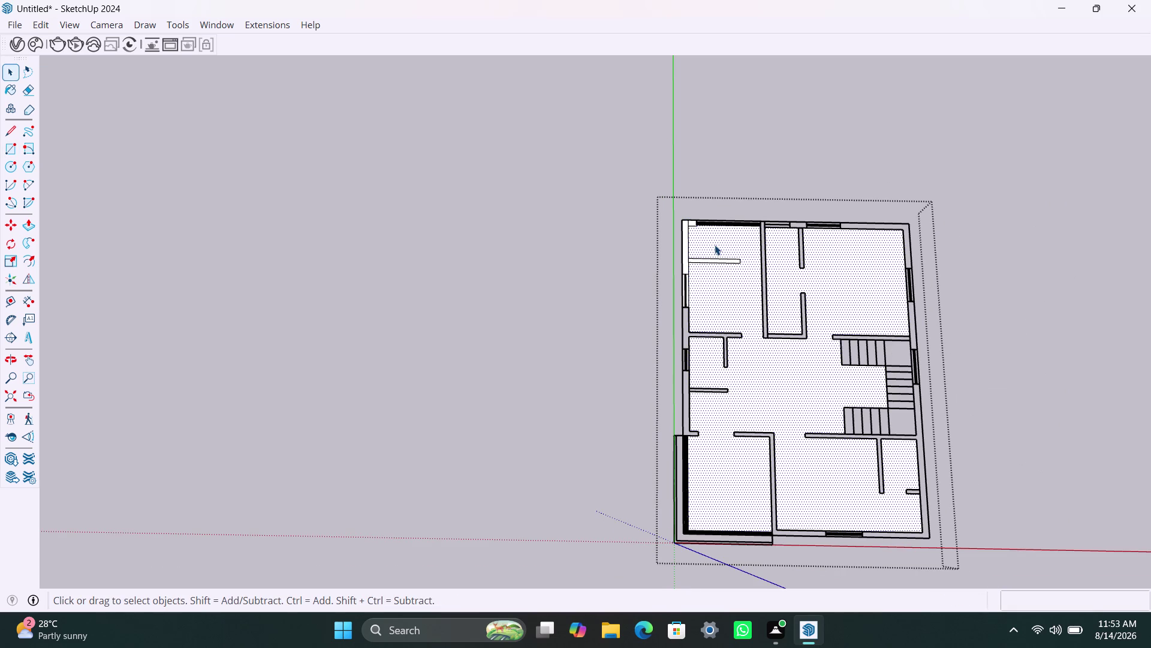
key(Delete)
scroll(up, 3)
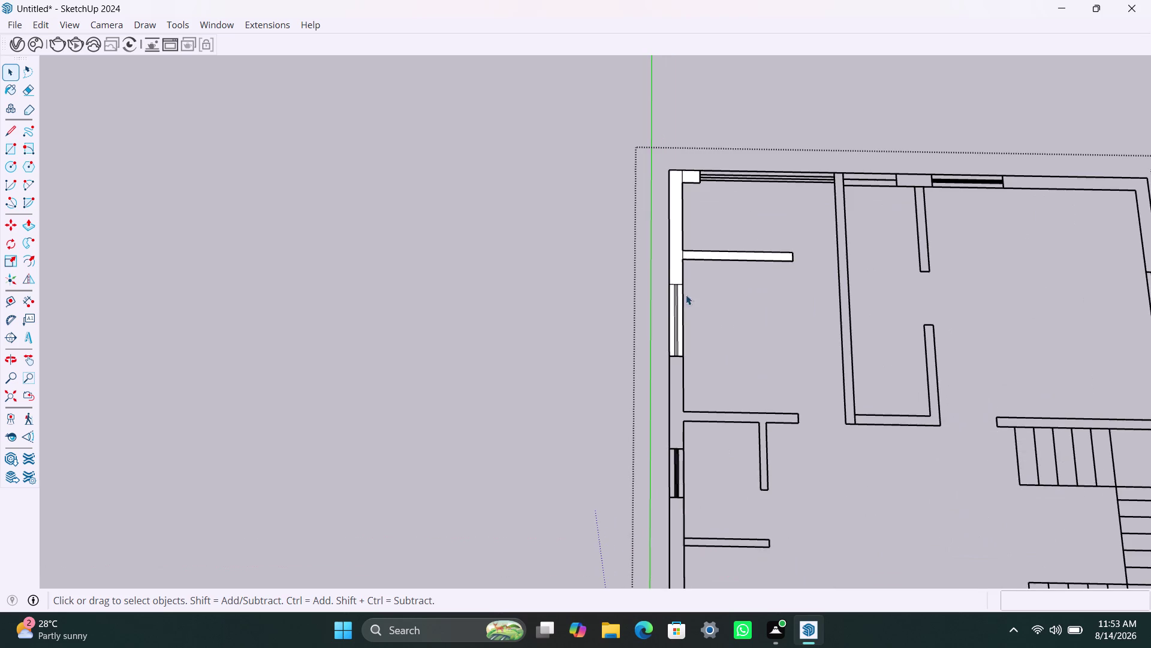
scroll(up, 3)
scroll(up, 3)
Delete the window faces and panes in the left wall.
click(682, 315)
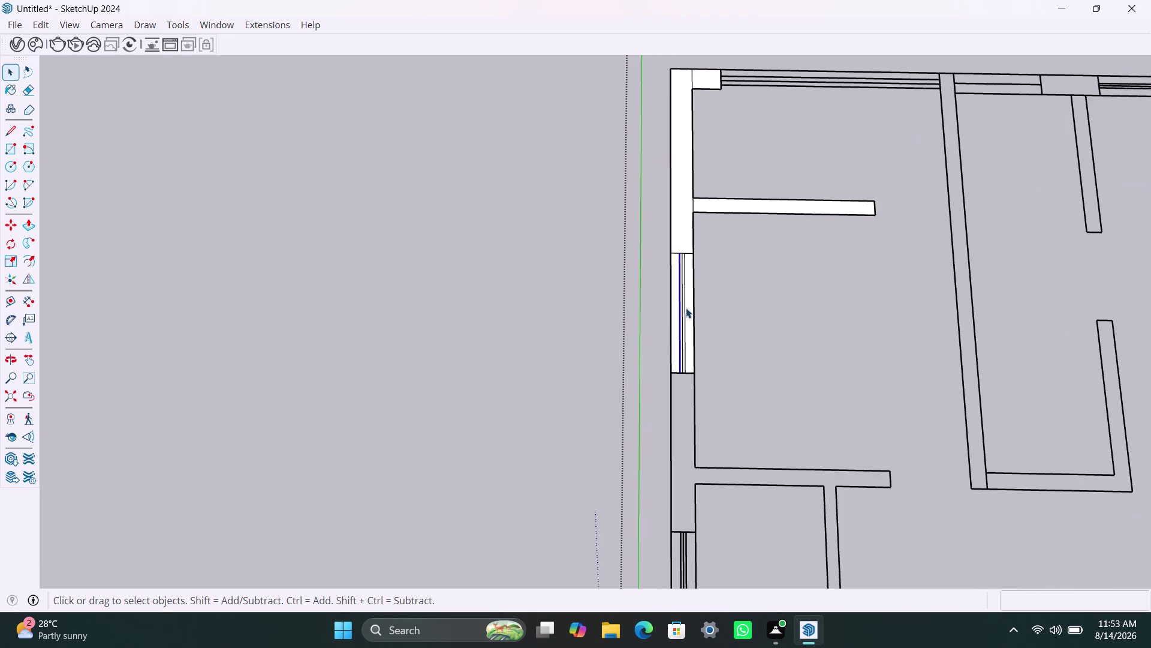
click(683, 311)
scroll(up, 3)
click(695, 297)
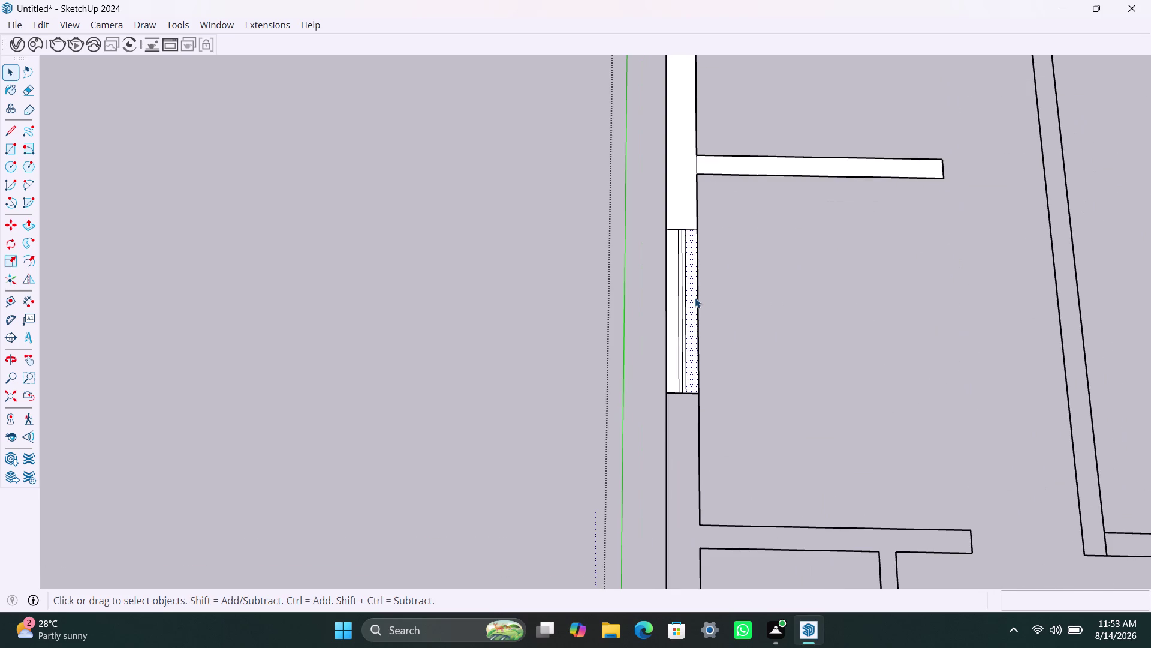
key(Delete)
scroll(up, 3)
click(672, 330)
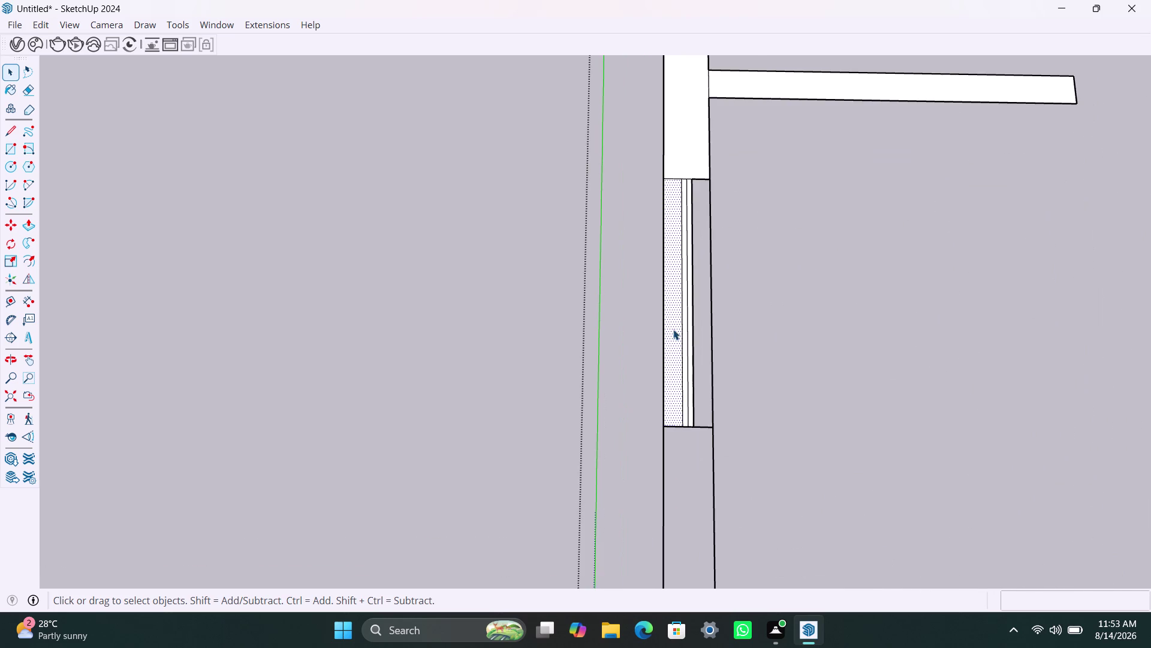
key(Delete)
scroll(up, 3)
click(692, 307)
key(Delete)
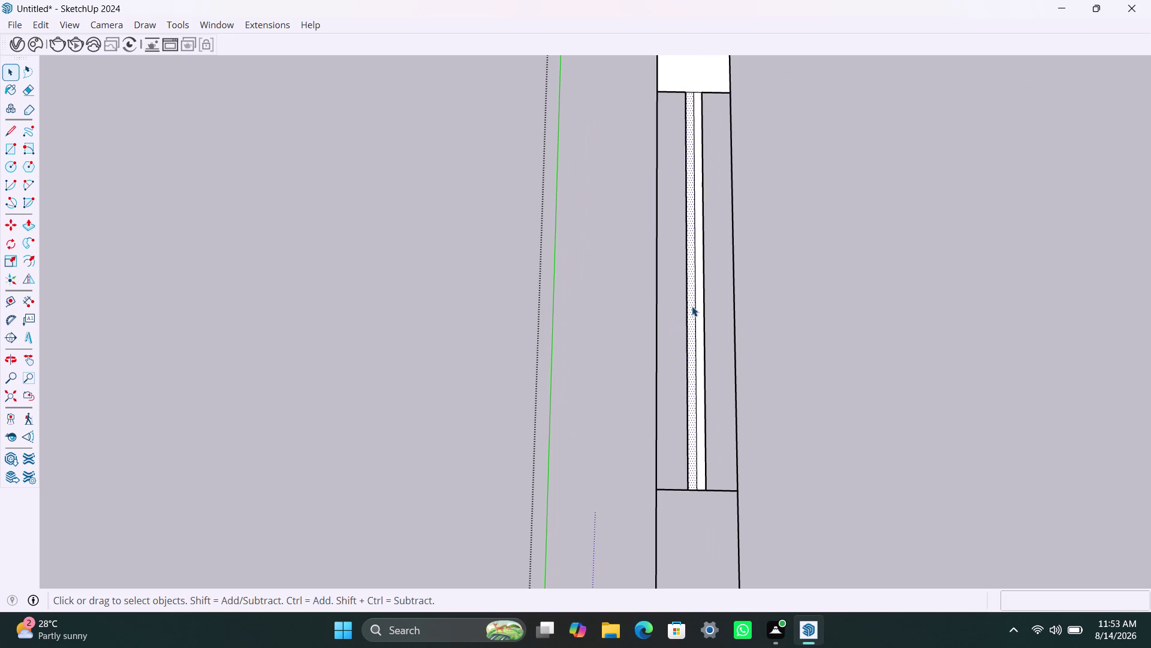
click(701, 296)
key(Delete)
Draw a small rectangle along the left outer wall.
scroll(down, 3)
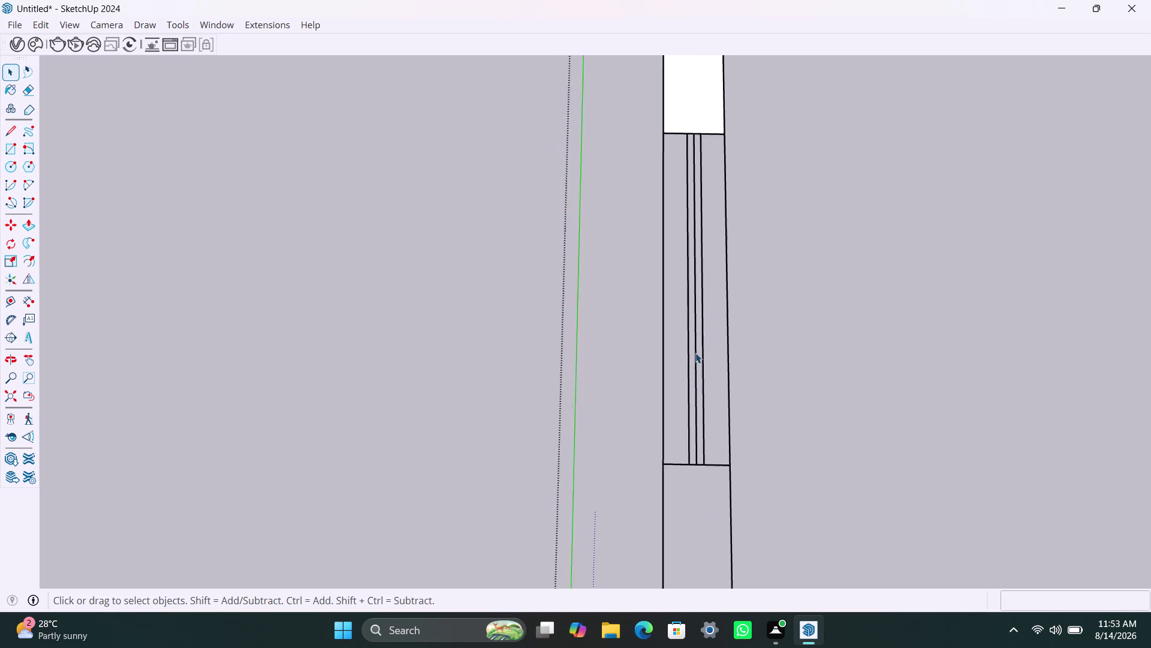
scroll(down, 3)
scroll(down, 3)
key(r)
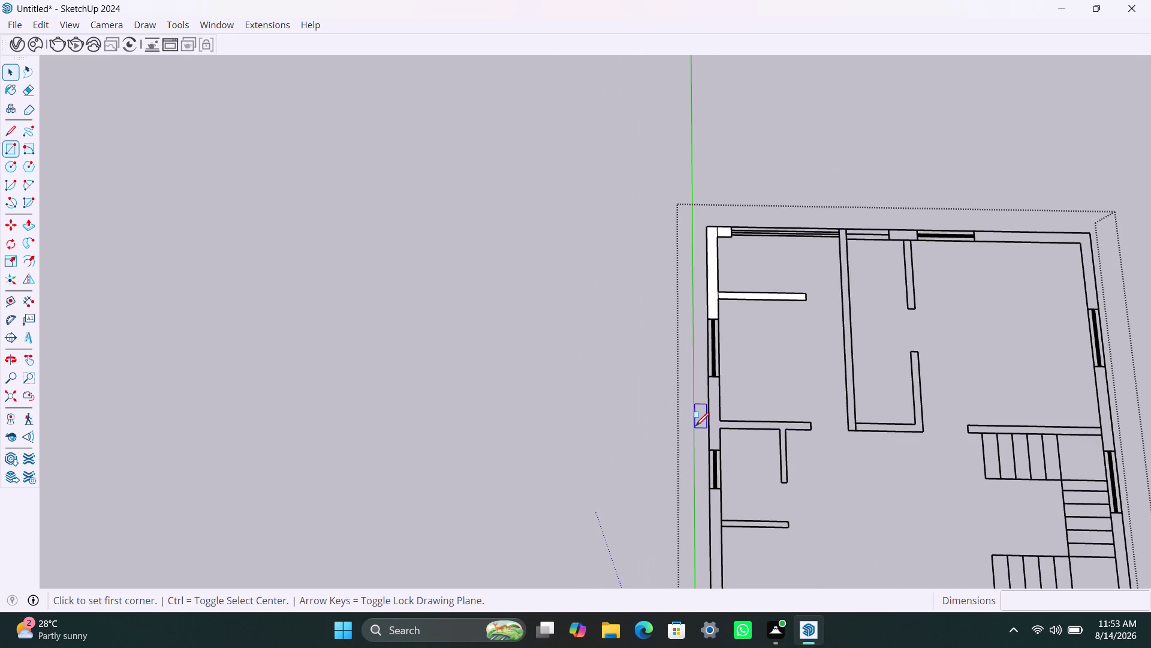
scroll(up, 3)
click(727, 370)
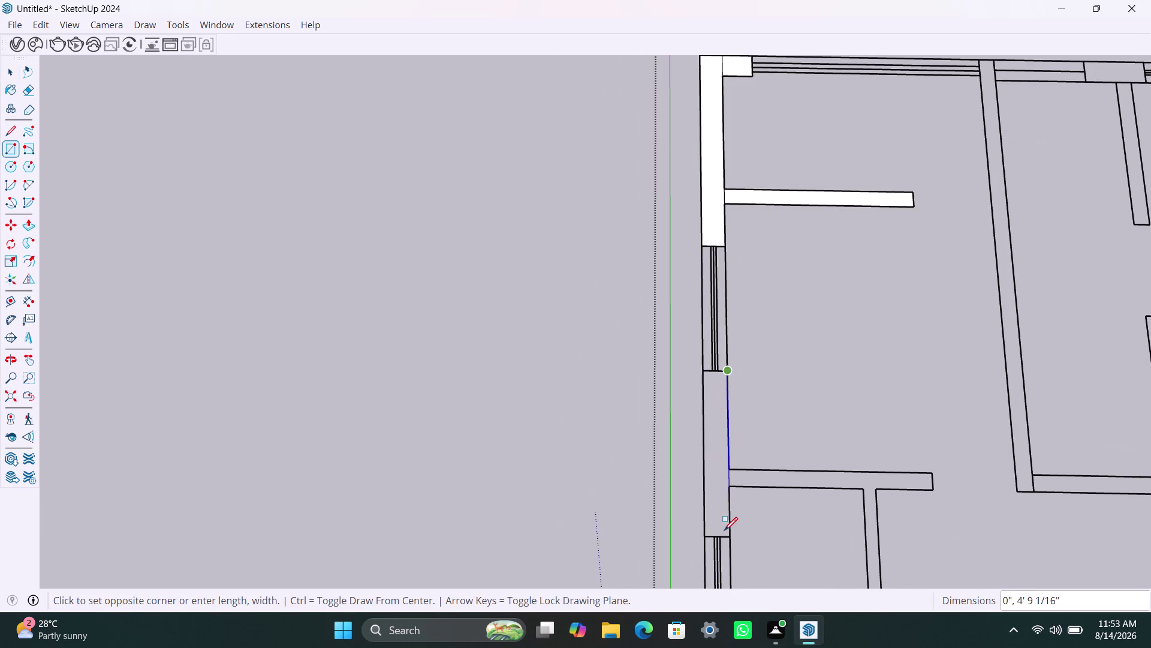
click(707, 539)
Zoom out to show all three models and return to the Select tool.
scroll(down, 3)
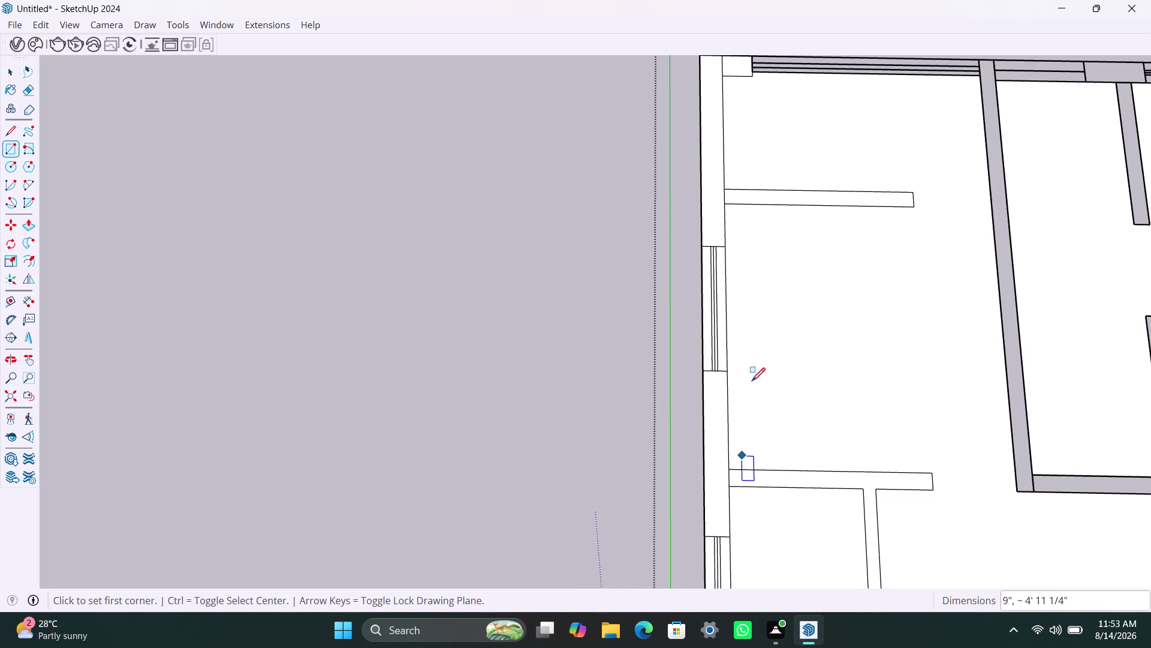
scroll(down, 3)
scroll(down, 3)
scroll(down, 3)
key(ctrl+z)
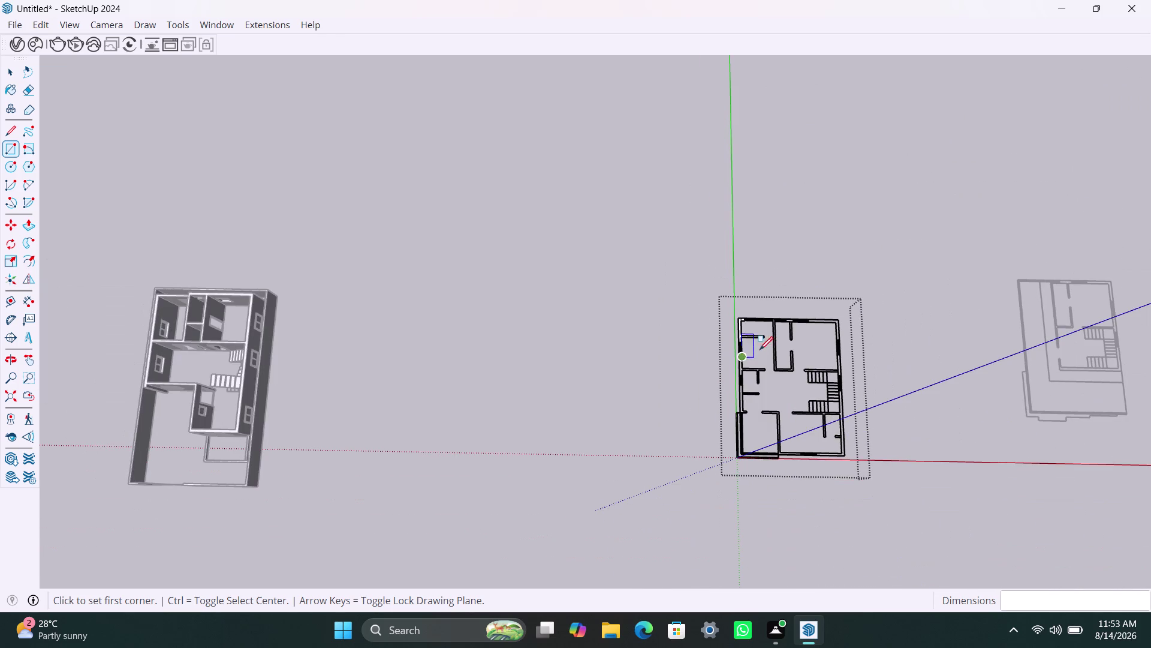
key(ctrl+z)
key(space)
Clear the selection and undo the last seven changes.
click(883, 310)
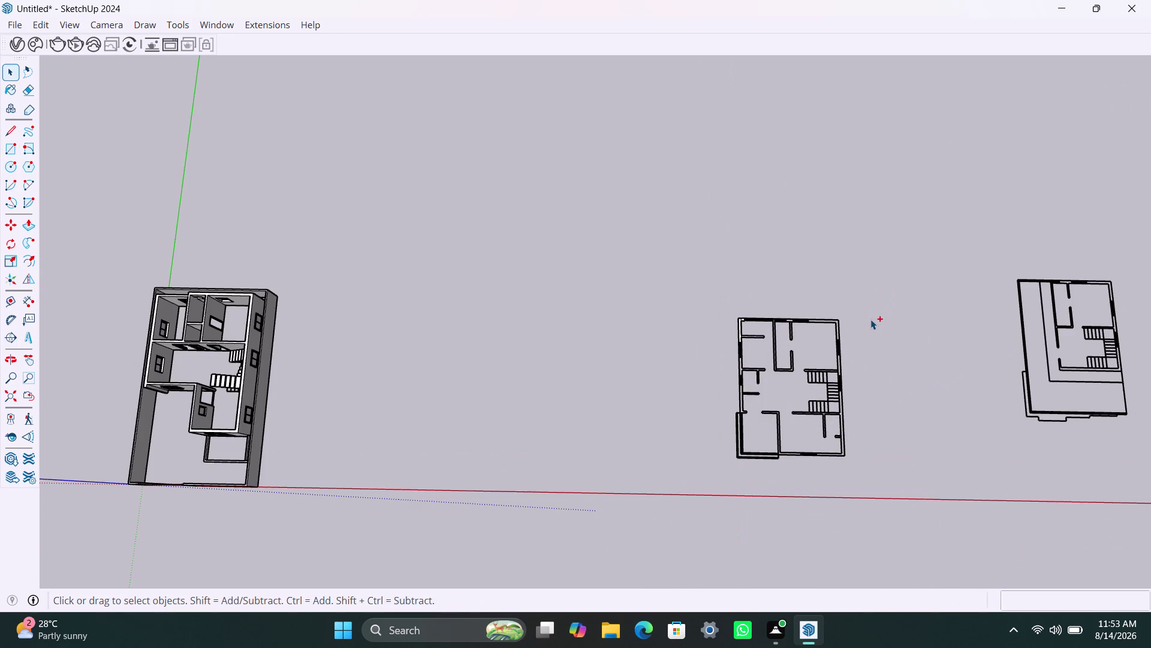
key(ctrl+z)
key(ctrl+z)
key(ctrl+z)
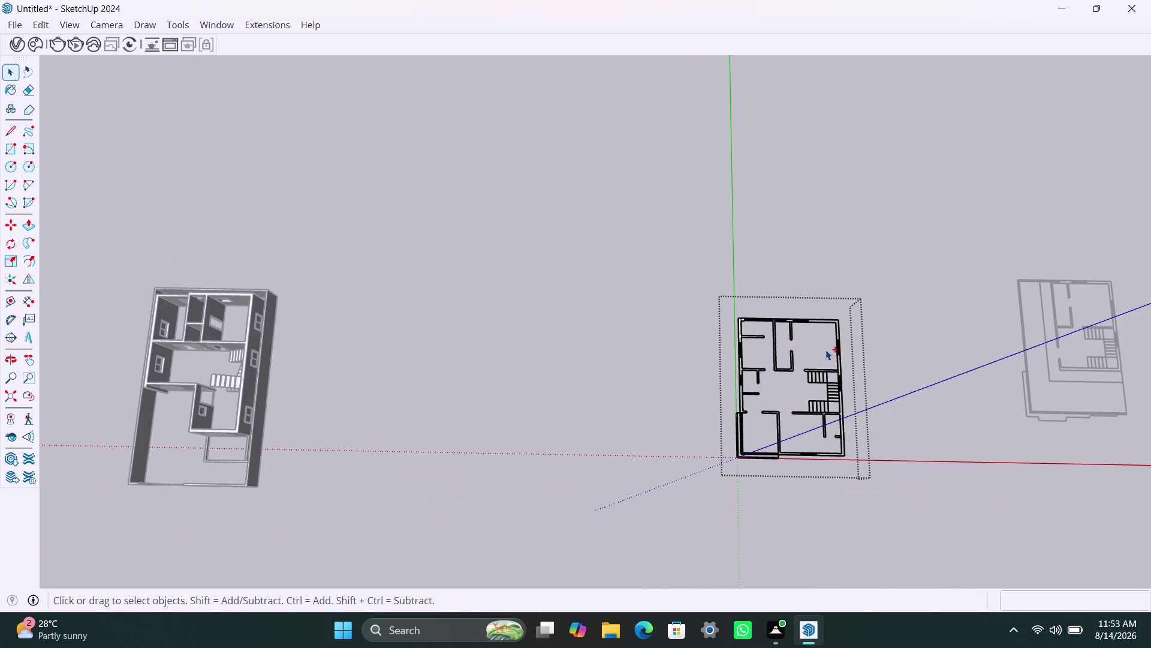
key(ctrl+z)
key(ctrl+z)
key(ctrl+z)
key(ctrl+z)
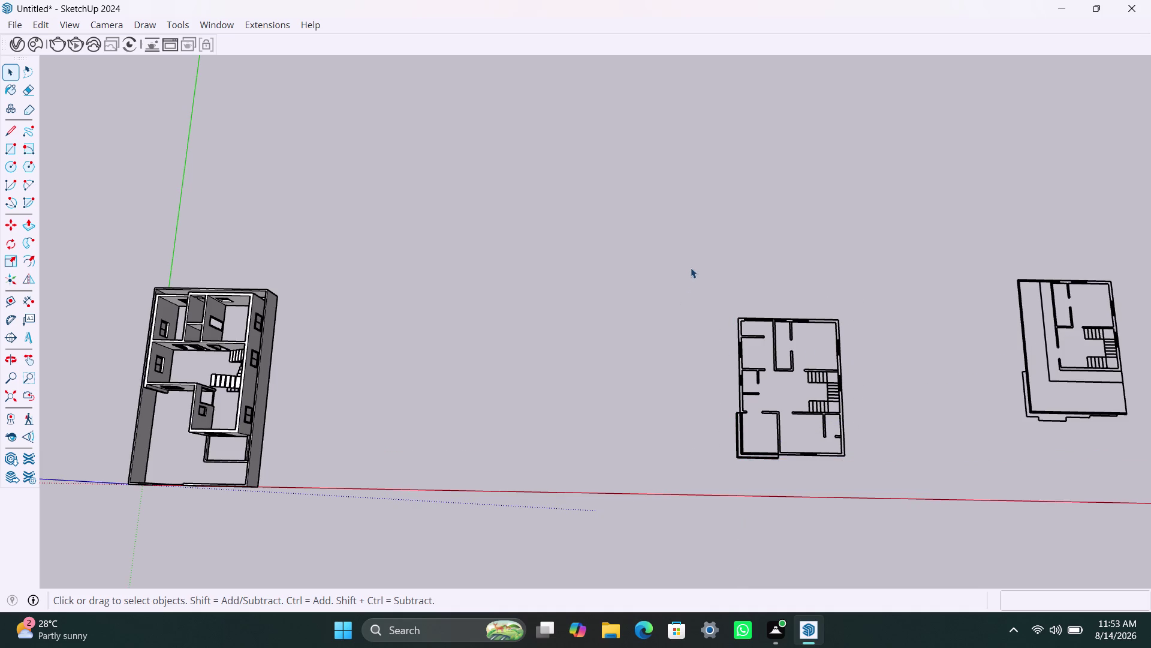
Select the middle floor plan and open its group for editing.
drag(691, 267, 926, 497)
right_click(785, 368)
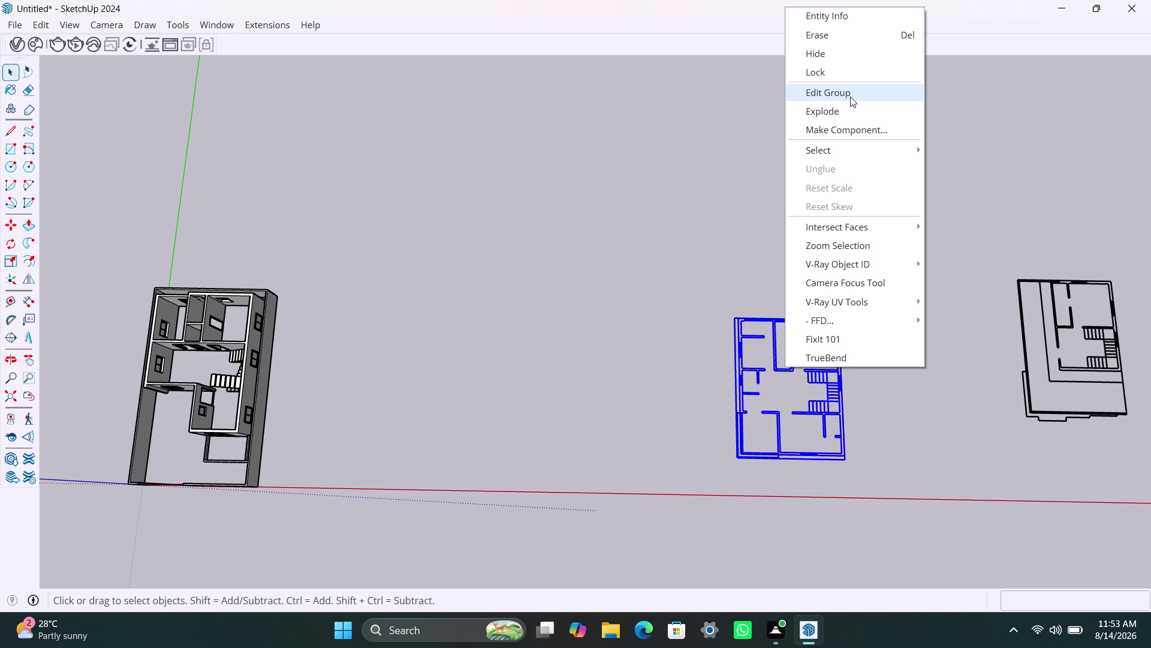
click(851, 59)
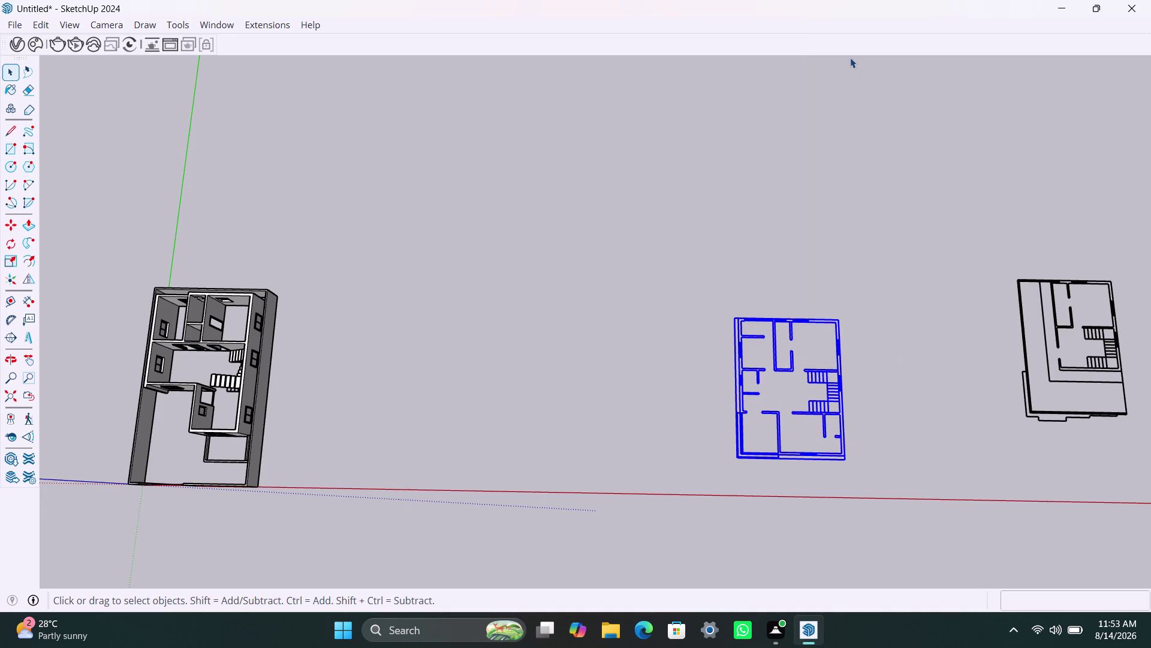
key(ctrl+z)
Select the plan's geometry, apply a context-menu command, then clear the selection.
drag(690, 286, 820, 478)
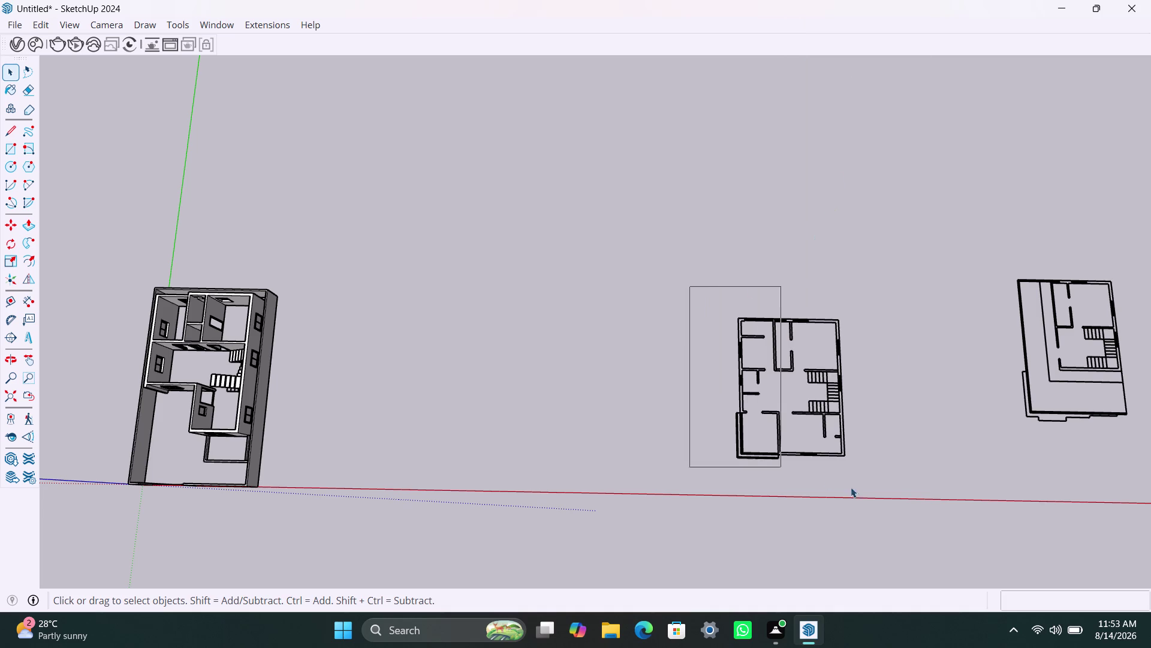
drag(821, 478, 889, 491)
right_click(772, 316)
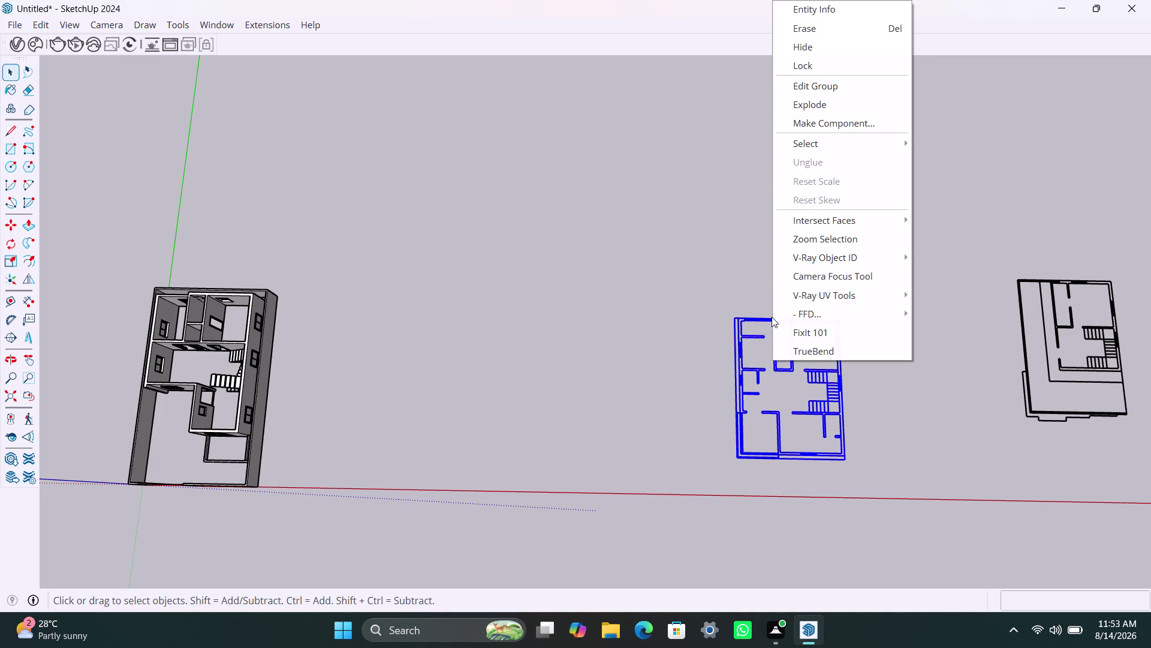
click(846, 108)
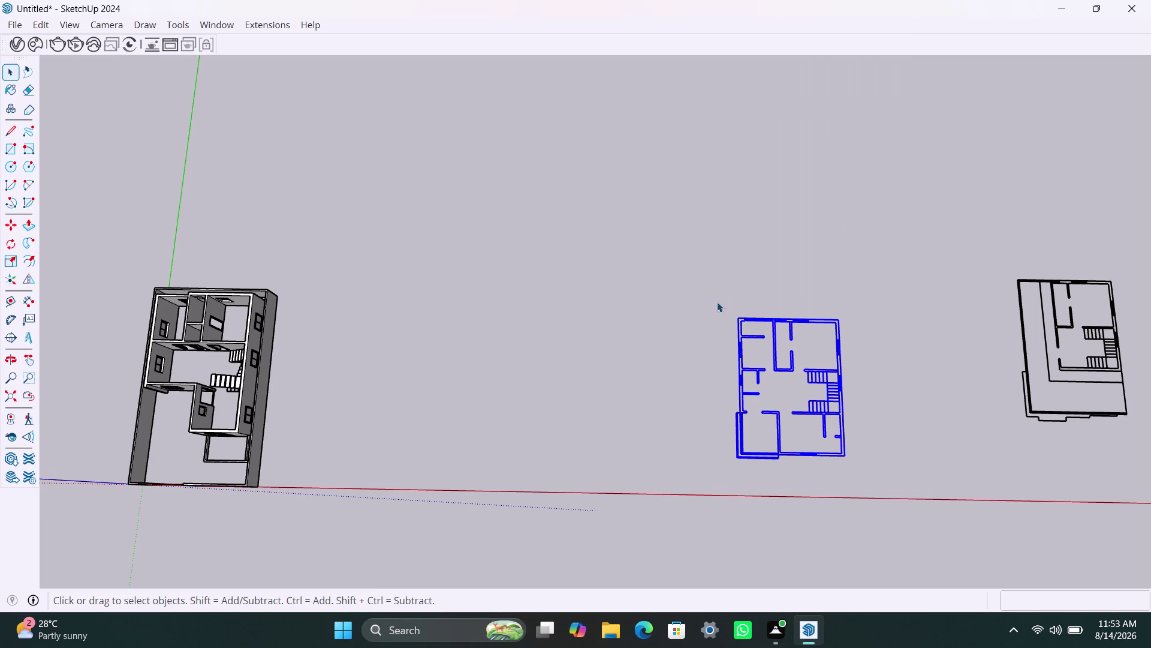
drag(717, 275, 877, 490)
drag(686, 282, 902, 485)
click(822, 451)
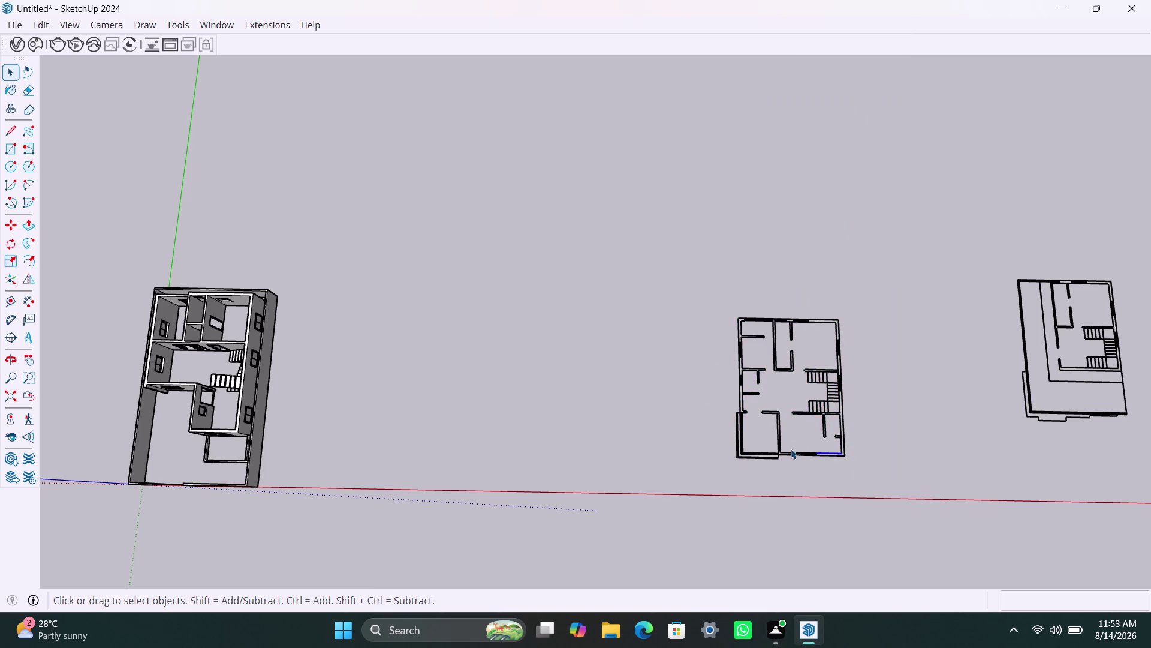
Trace a small rectangle at the bottom wall corner and switch back to Select.
scroll(up, 3)
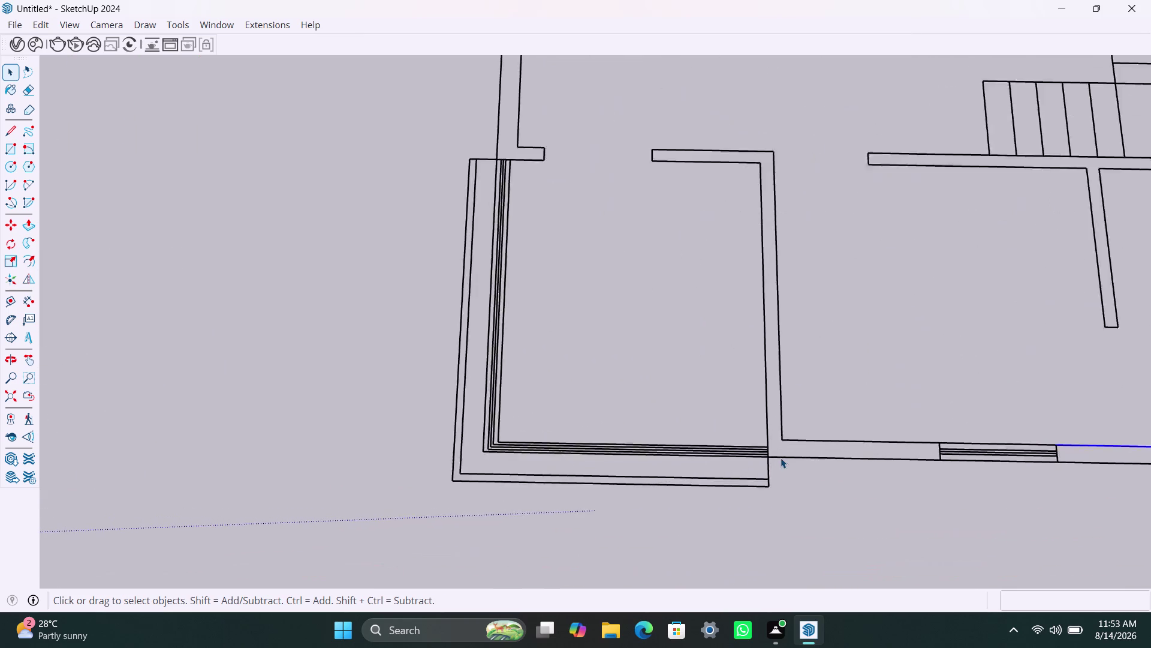
scroll(up, 3)
scroll(up, 3)
key(r)
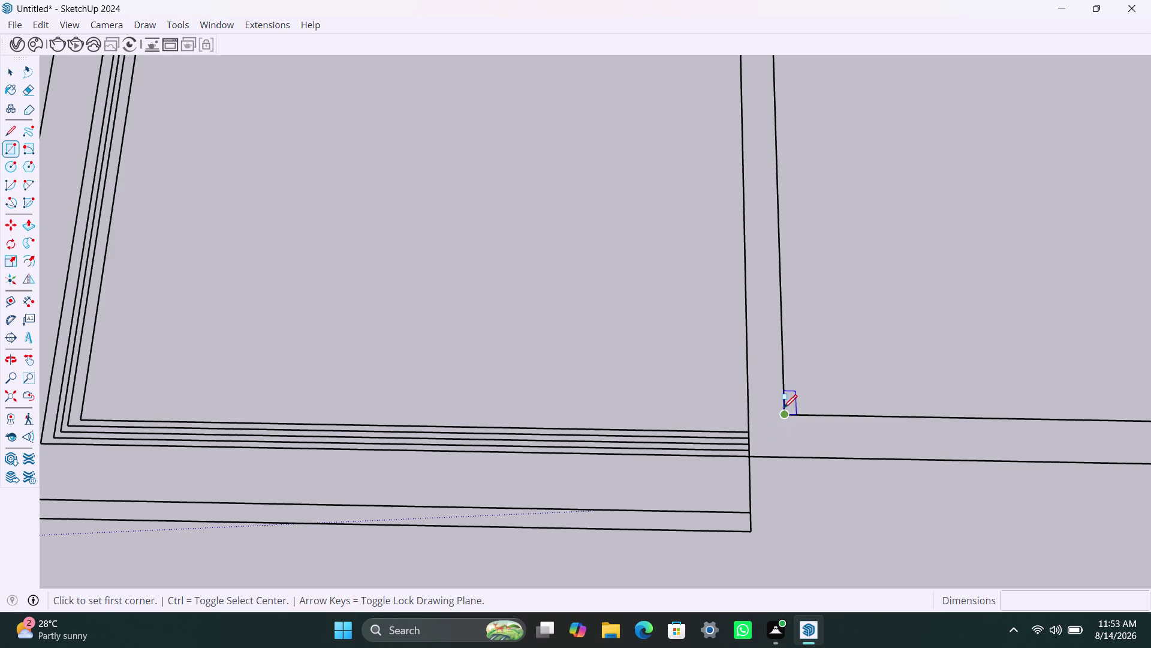
click(783, 415)
click(896, 462)
scroll(down, 3)
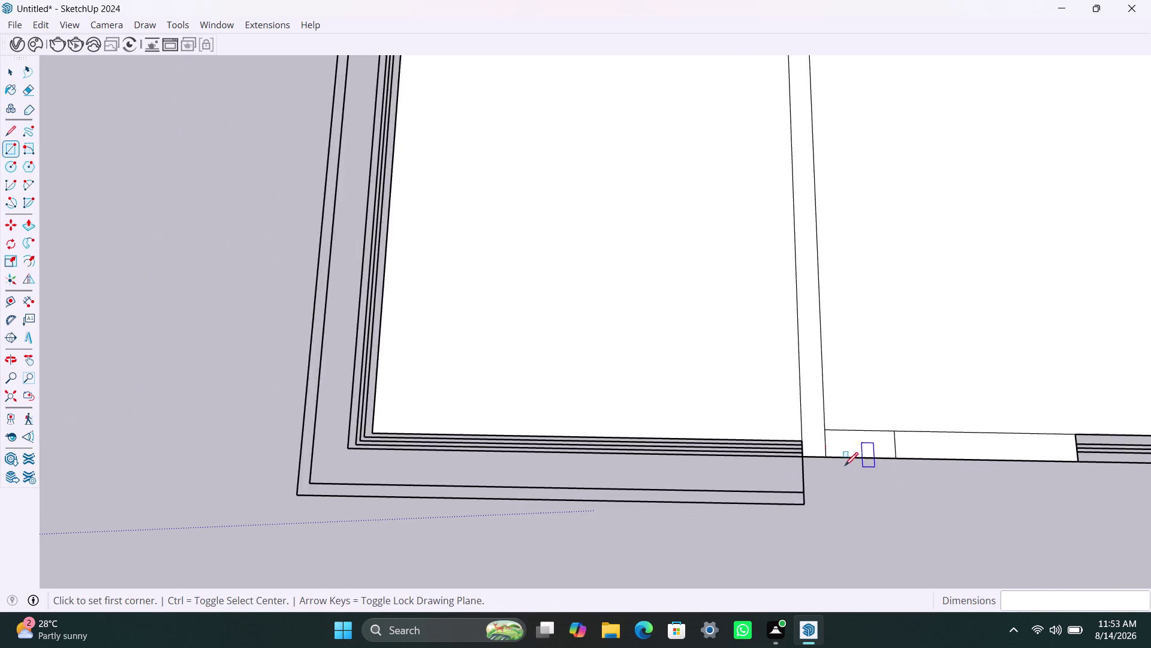
scroll(down, 3)
scroll(down, 3)
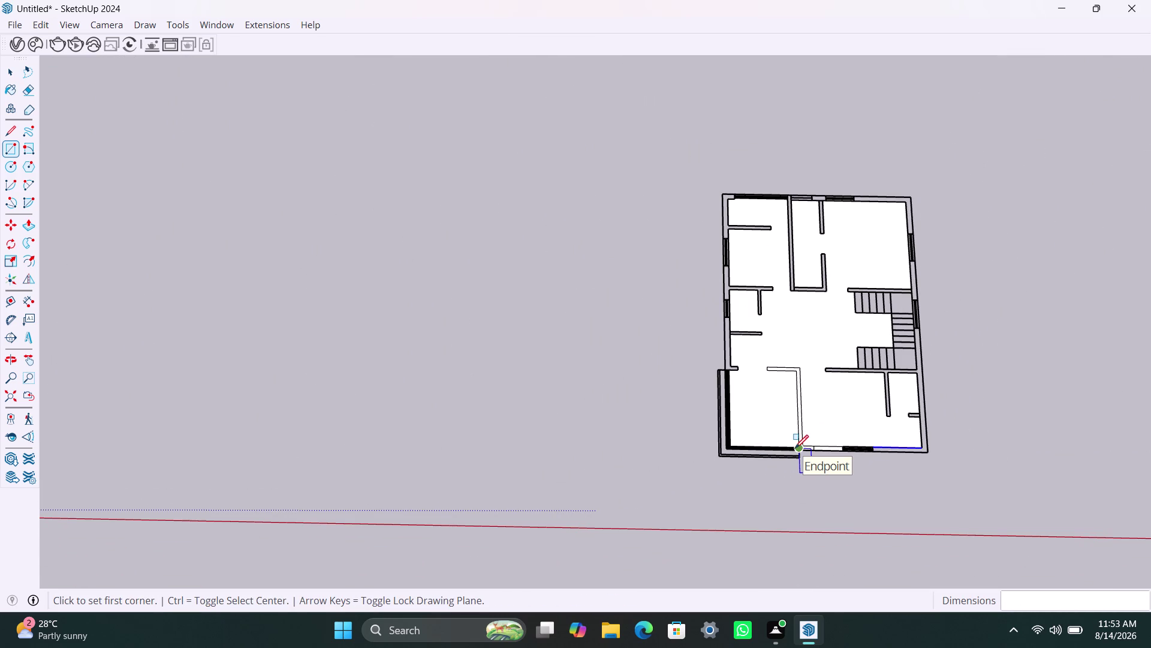
key(ctrl+z)
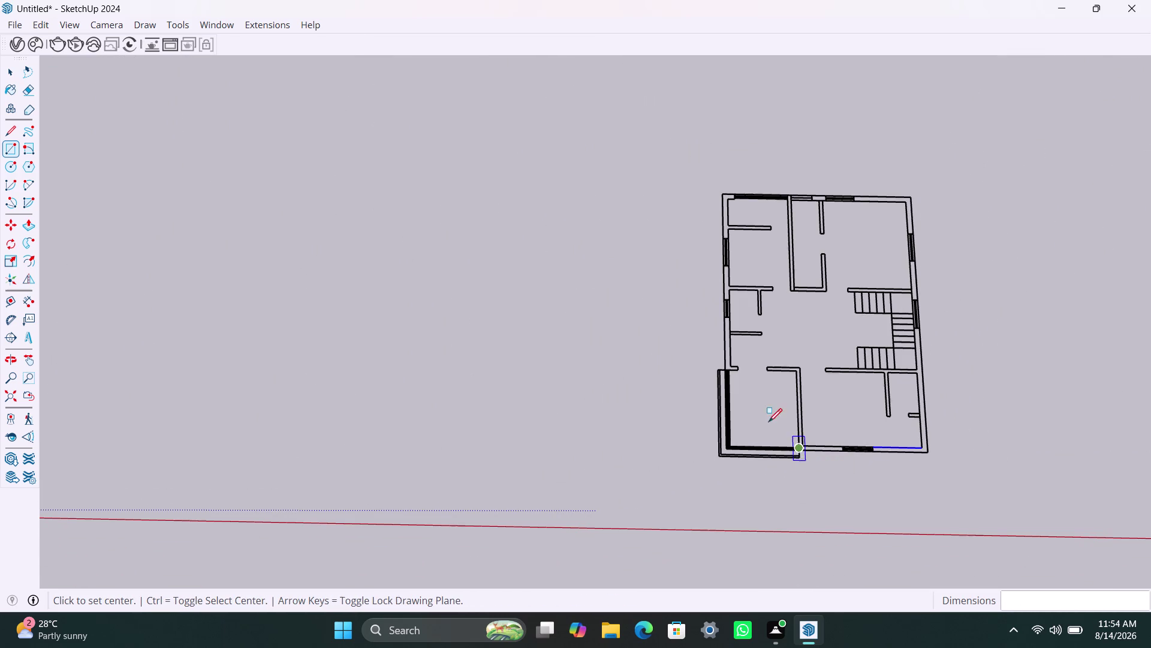
key(space)
key(space)
Run Fixit 101 on the whole floor plan and dismiss the 230-edges-removed results.
drag(656, 159, 962, 491)
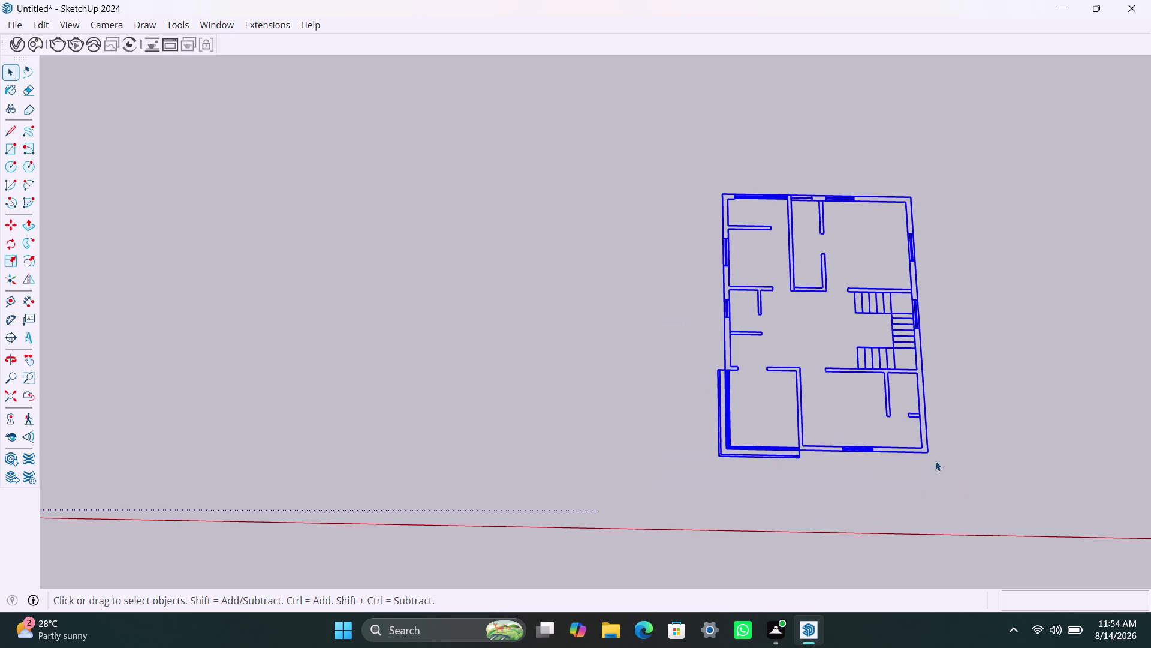
right_click(772, 366)
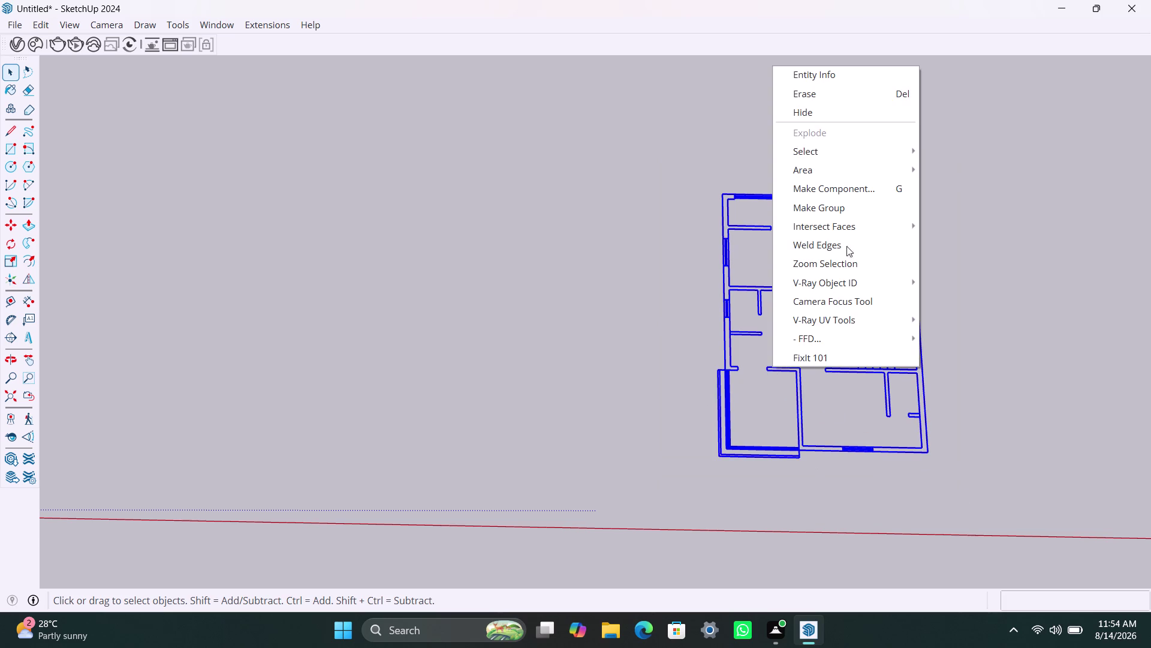
click(825, 155)
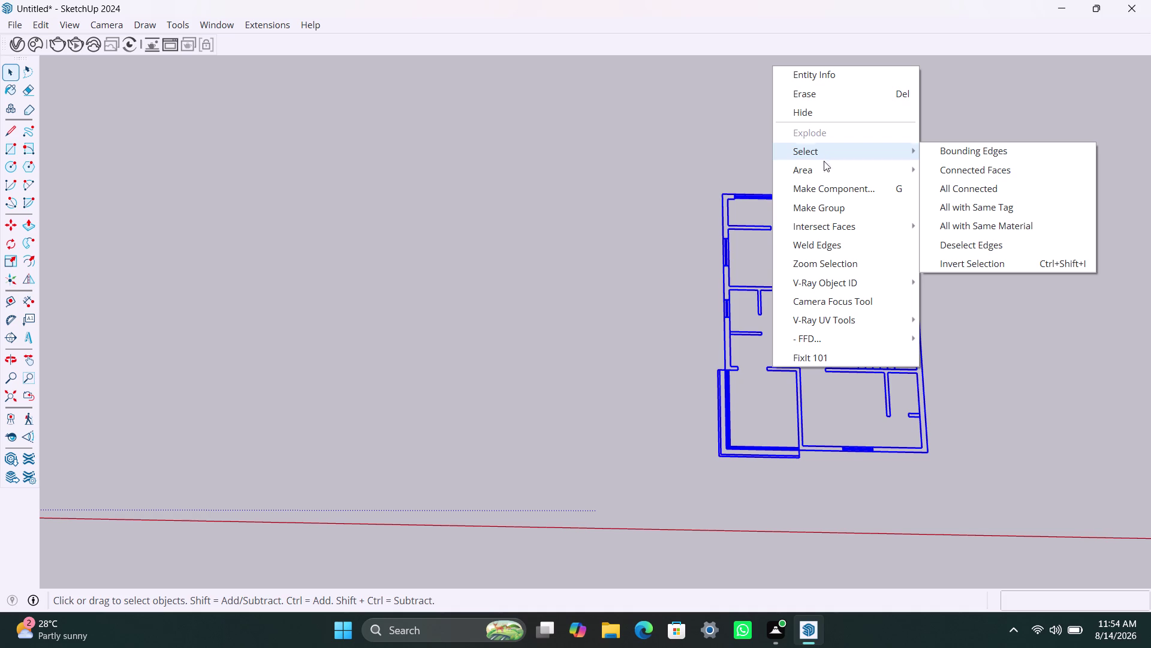
click(805, 355)
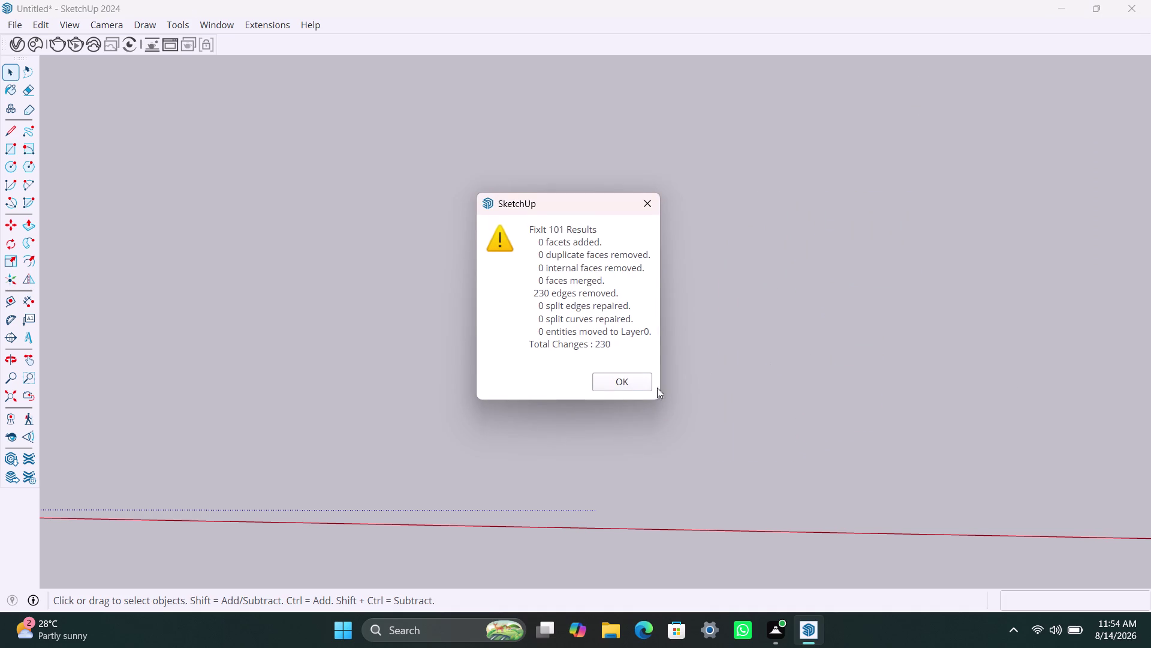
scroll(down, 3)
scroll(down, 3)
click(649, 199)
key(ctrl+z)
scroll(down, 3)
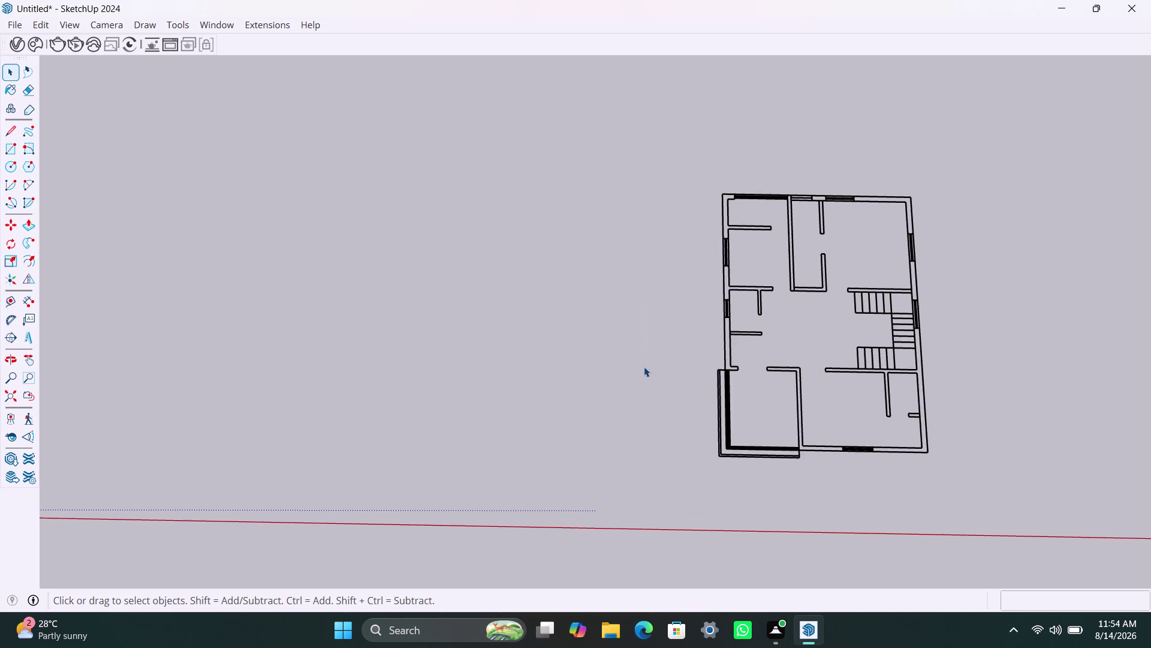
scroll(down, 3)
Reselect the cleaned floor plan and make it a group.
drag(645, 185, 903, 467)
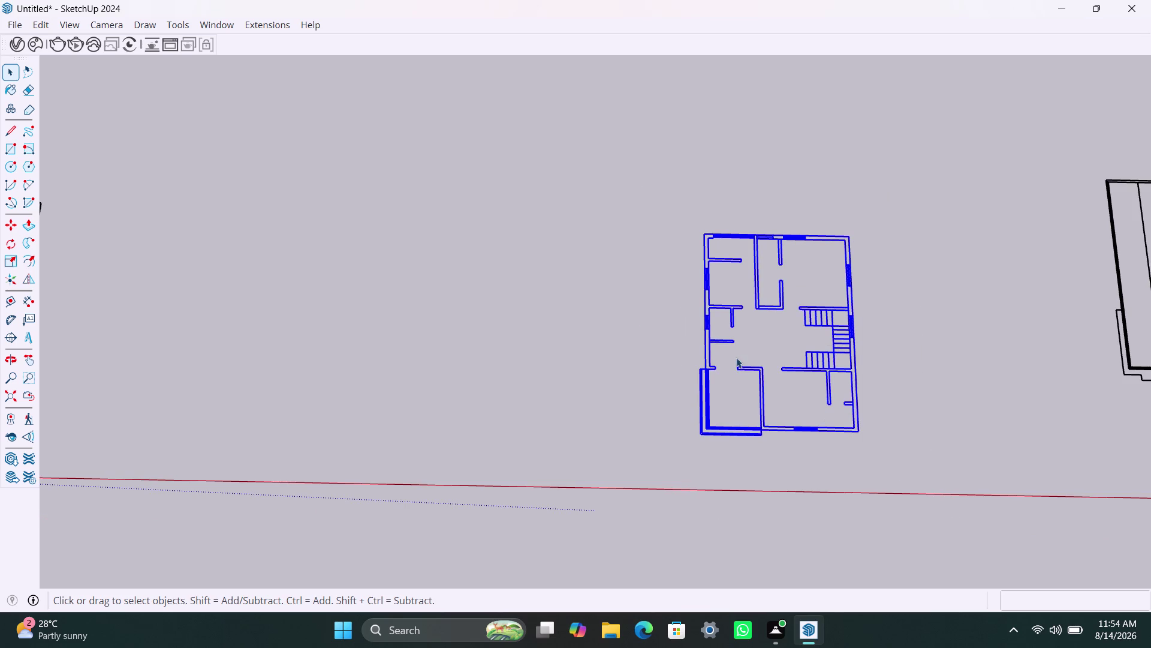
right_click(712, 306)
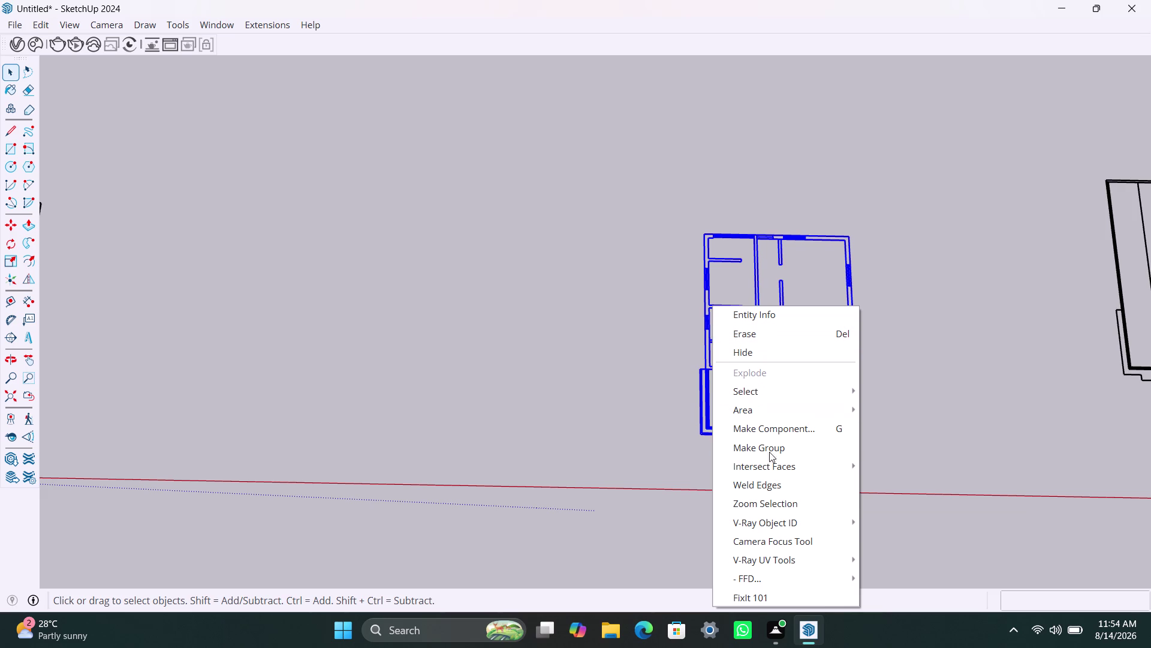
click(776, 488)
key(space)
click(907, 388)
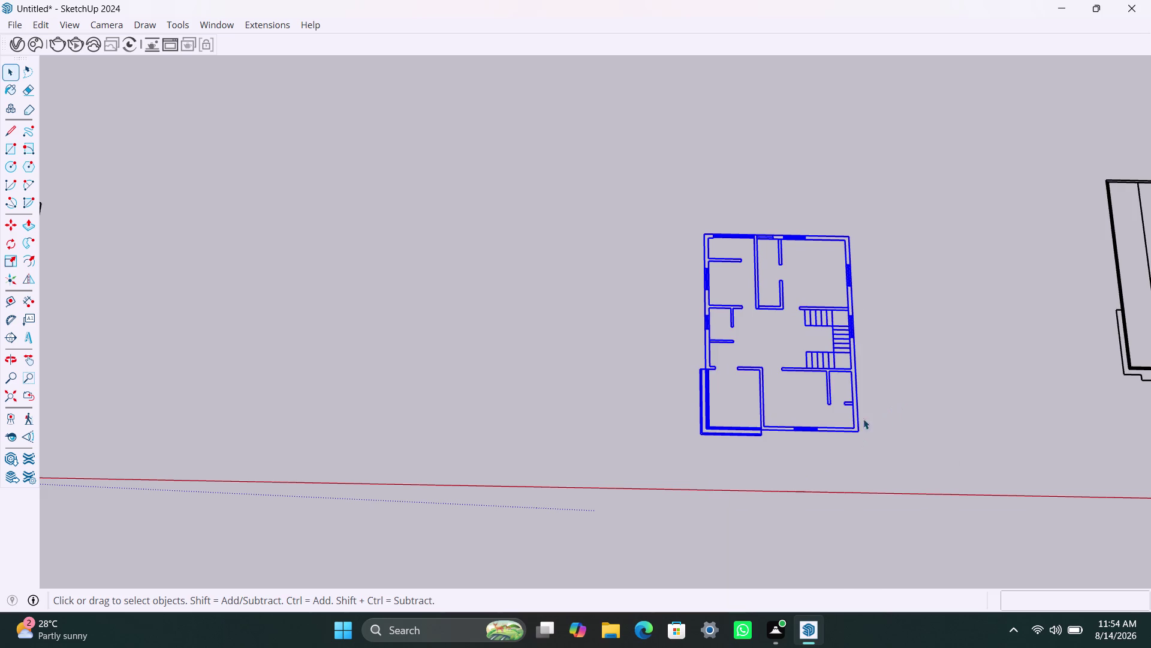
scroll(up, 3)
Draw a trial rectangle at the inner wall corner, then undo it.
scroll(up, 3)
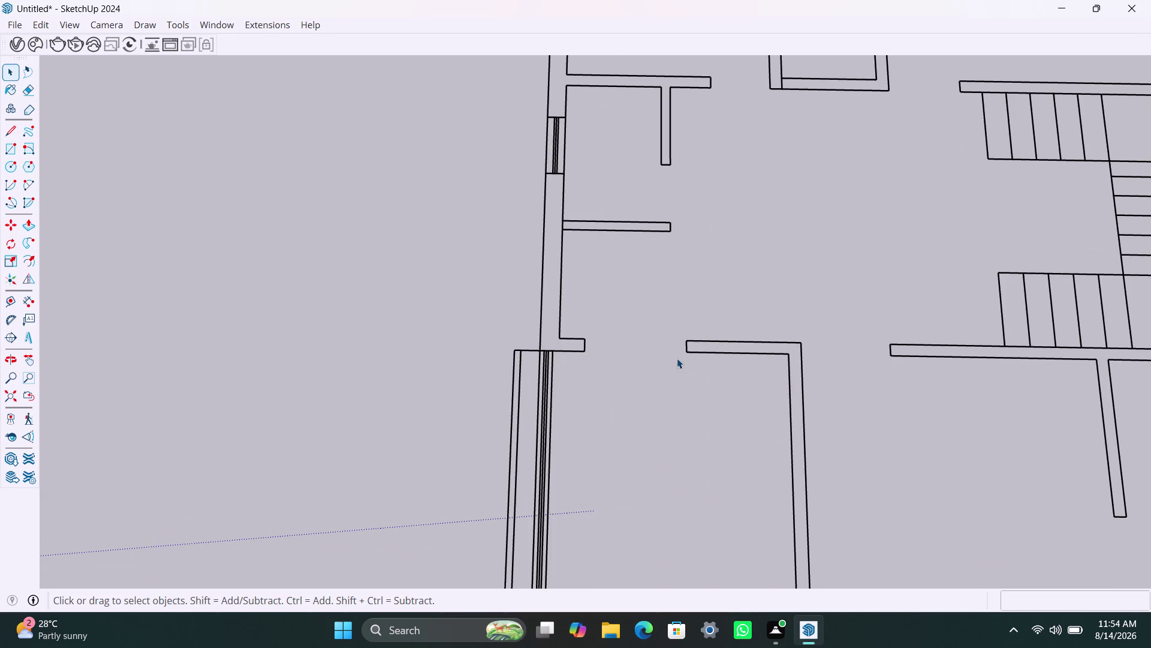
key(r)
click(693, 340)
click(786, 352)
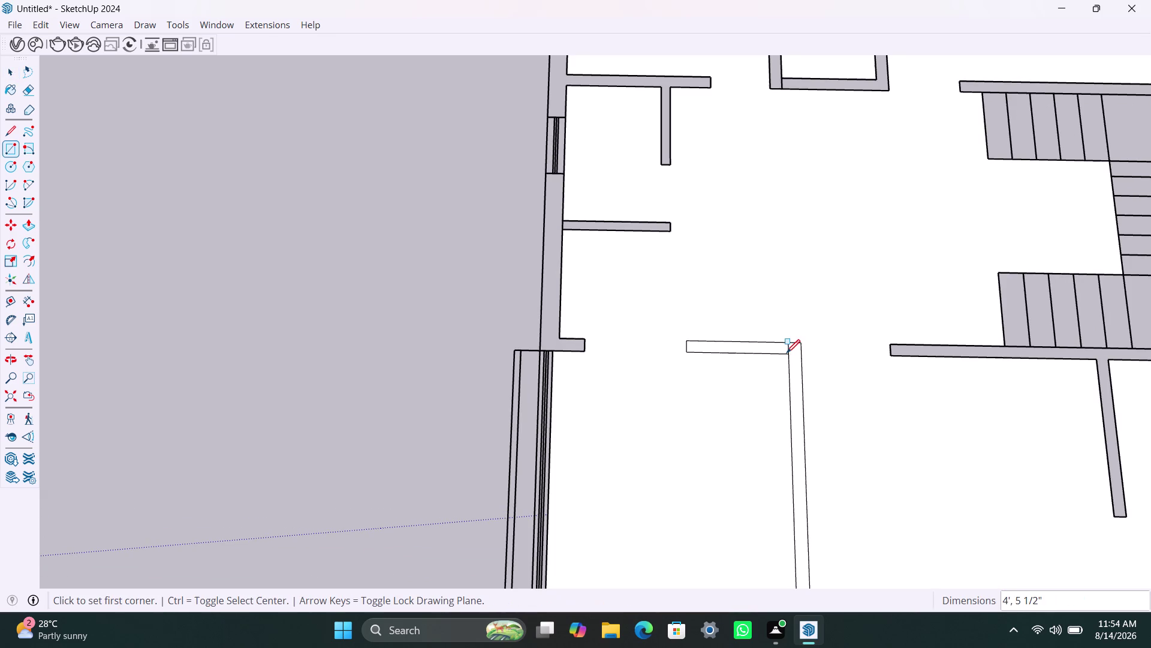
key(ctrl+z)
scroll(down, 3)
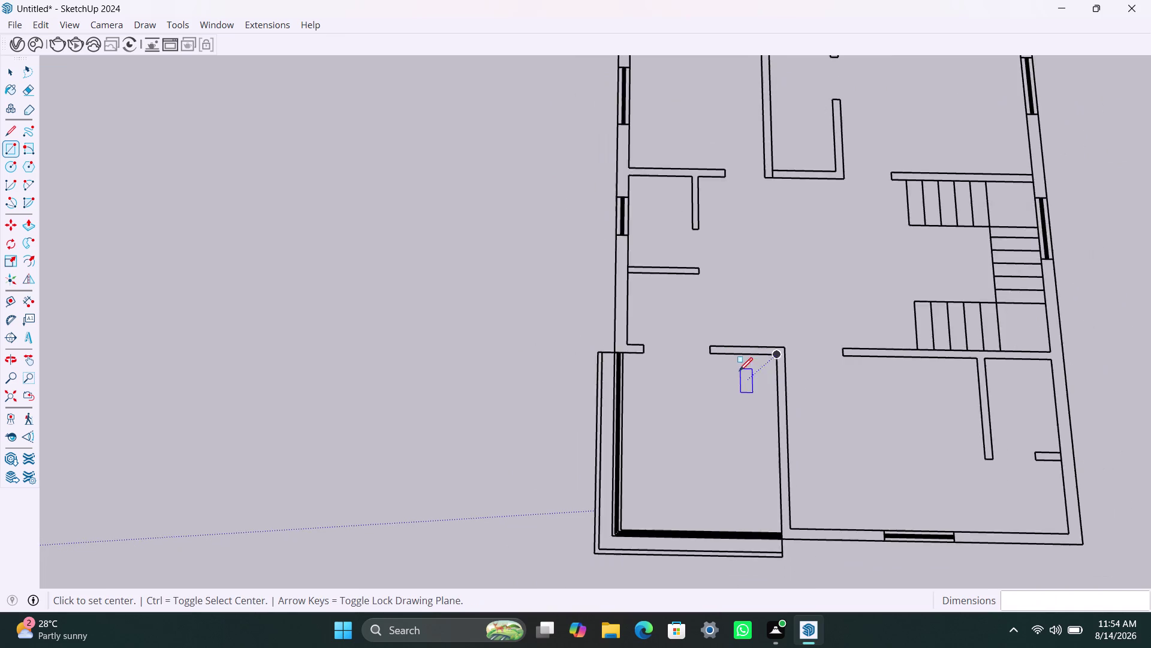
scroll(down, 3)
Delete the short stray edge at the wall corner.
key(space)
scroll(up, 3)
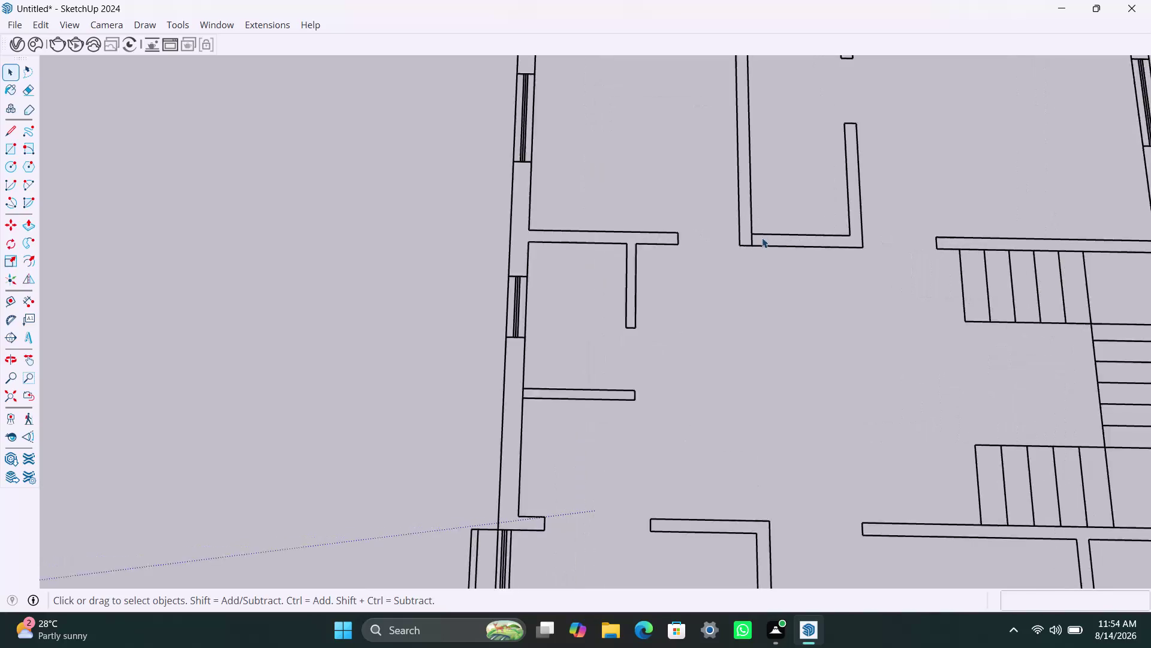
scroll(up, 3)
click(741, 241)
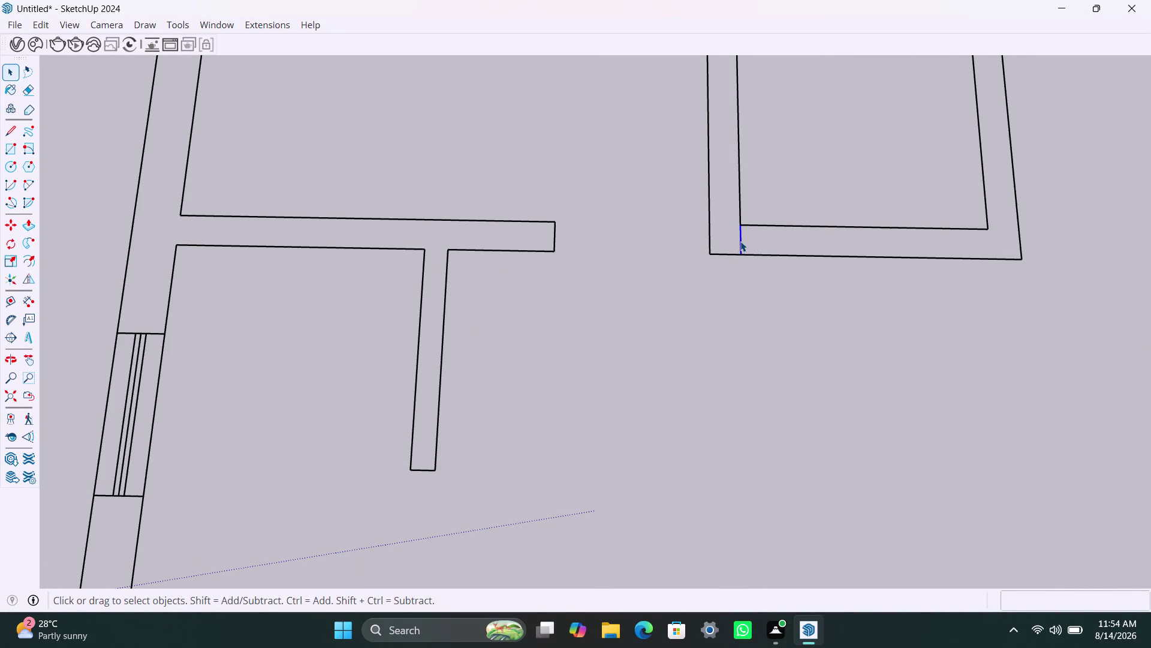
key(Delete)
scroll(down, 3)
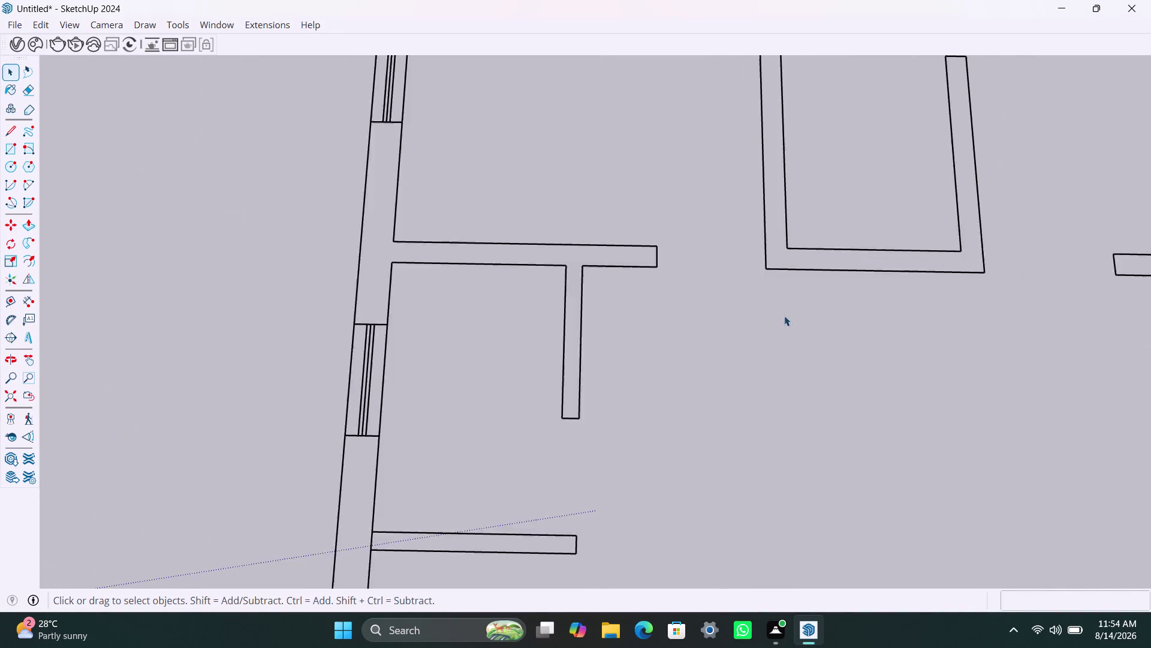
scroll(down, 3)
scroll(down, 3)
scroll(down, 3)
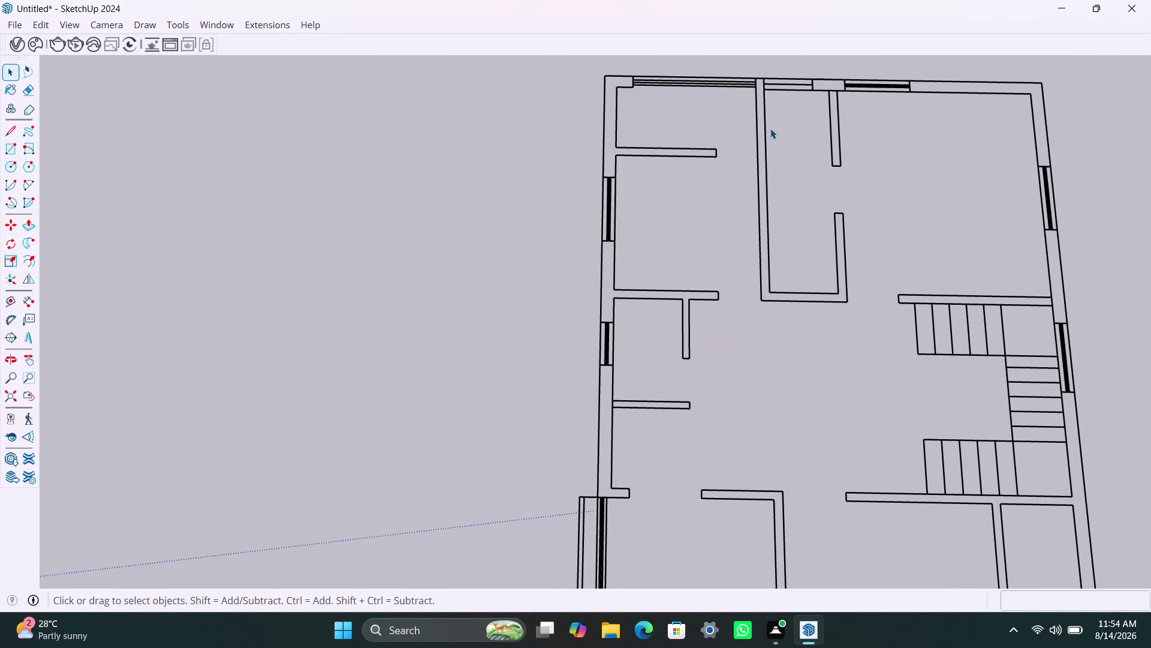
scroll(up, 3)
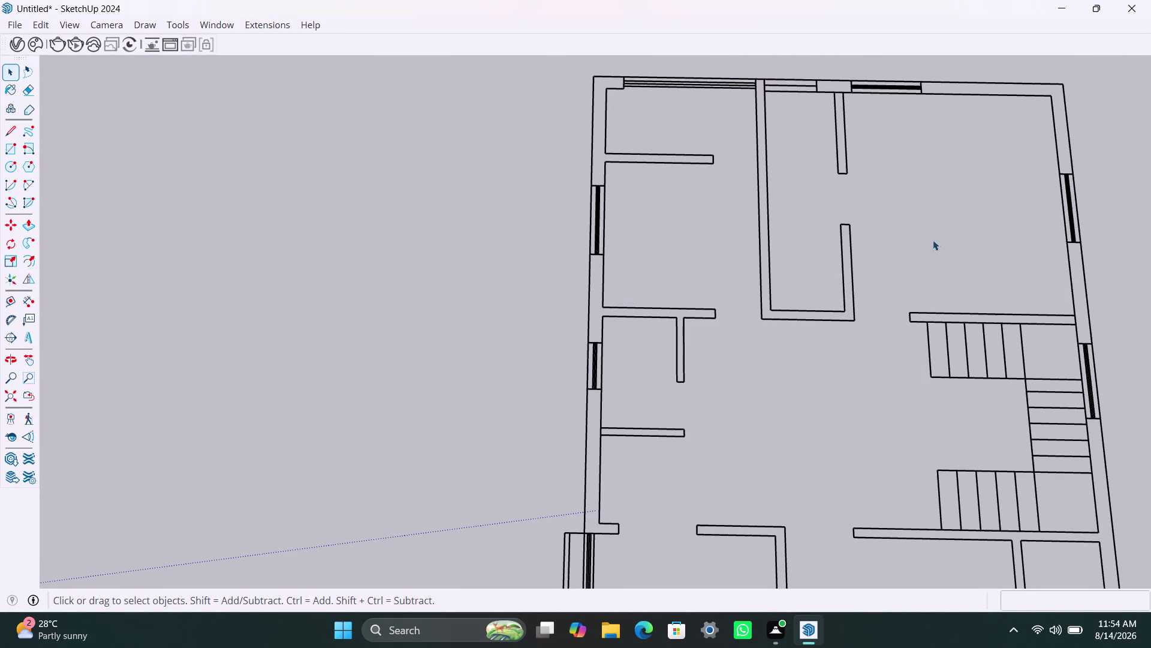
scroll(up, 3)
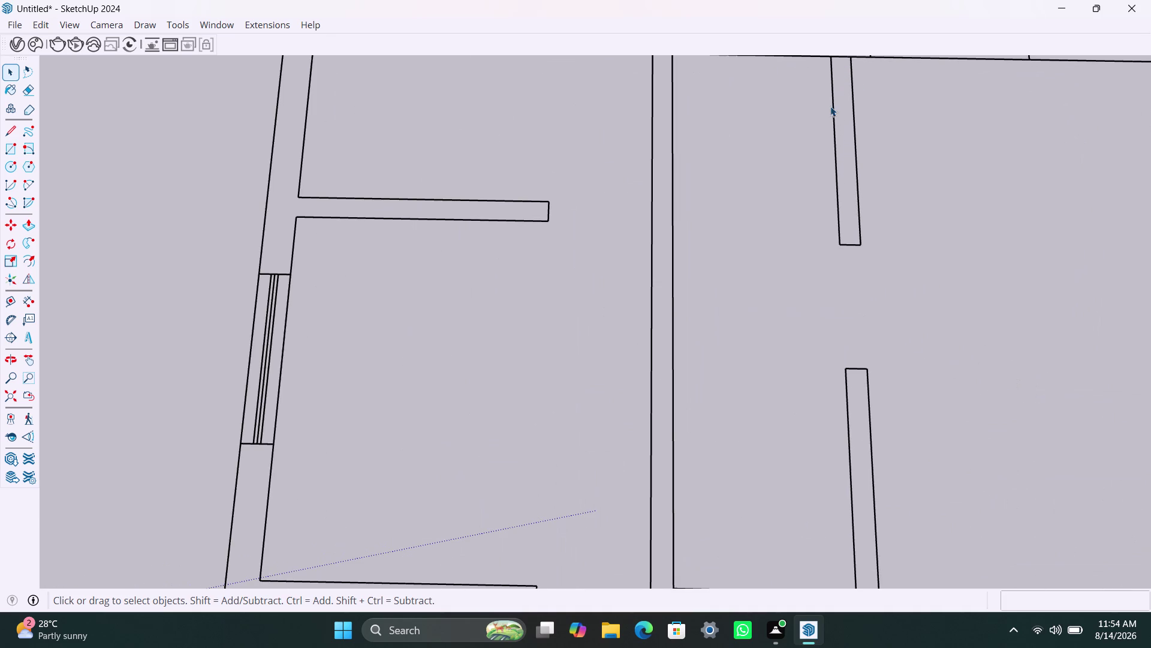
Delete another stray edge along the plan's top wall.
middle_drag(829, 112, 810, 258)
scroll(up, 3)
click(826, 187)
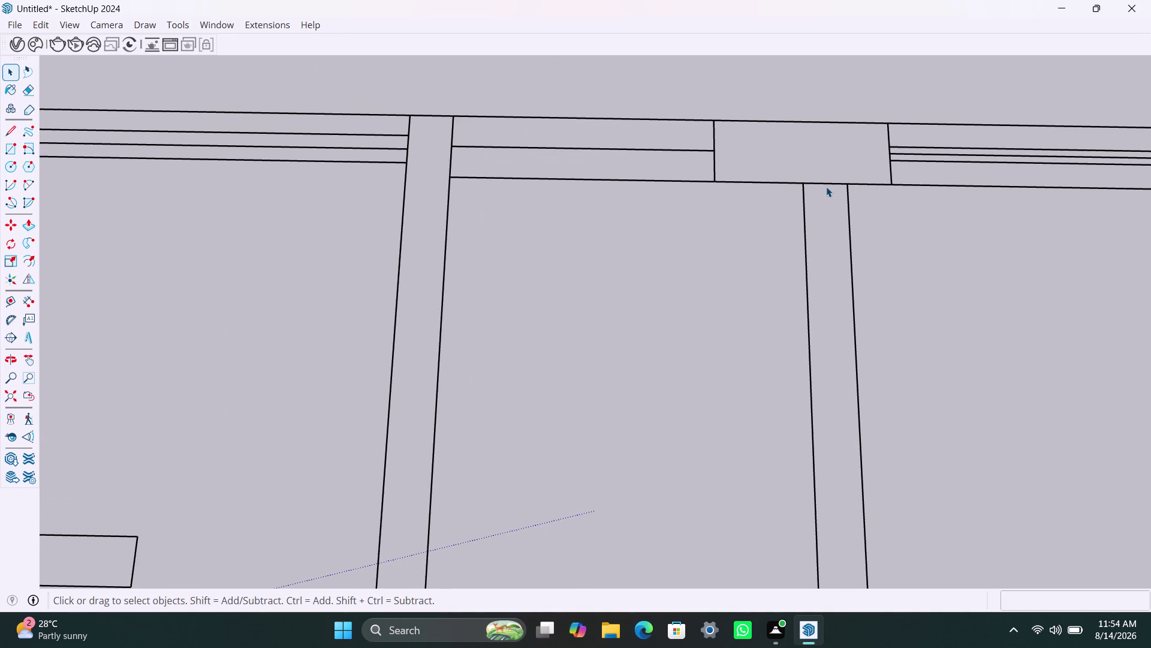
click(827, 184)
key(Delete)
scroll(down, 3)
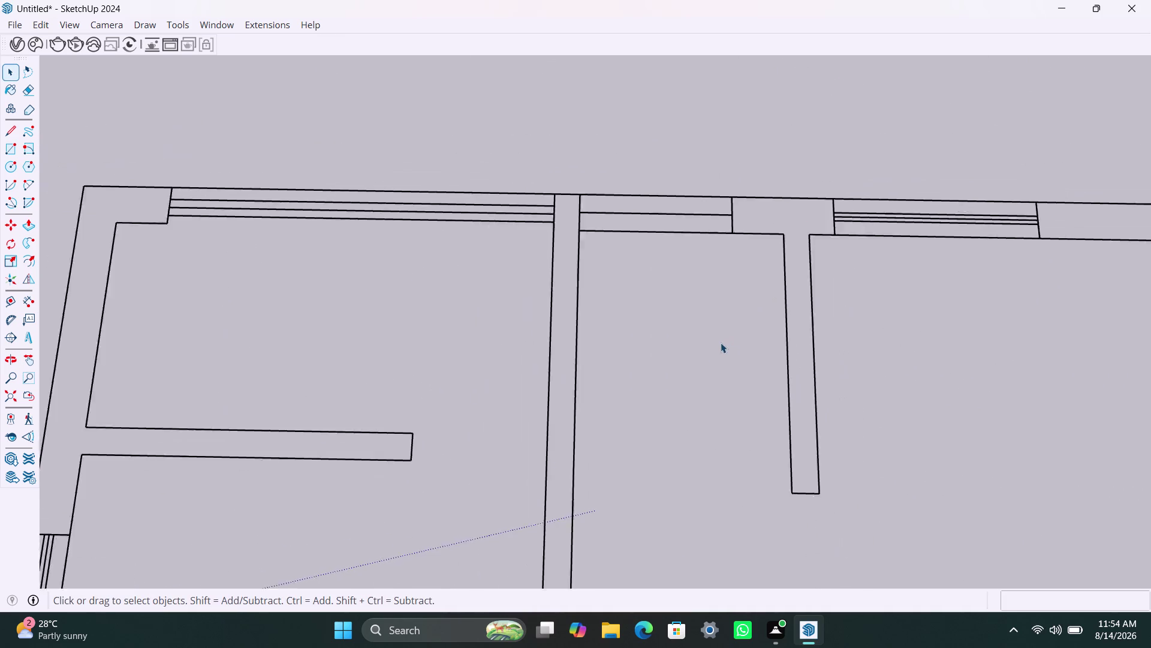
scroll(down, 3)
scroll(down, 3)
Delete a third stray edge with the whole floor plan in view.
middle_drag(699, 406, 699, 242)
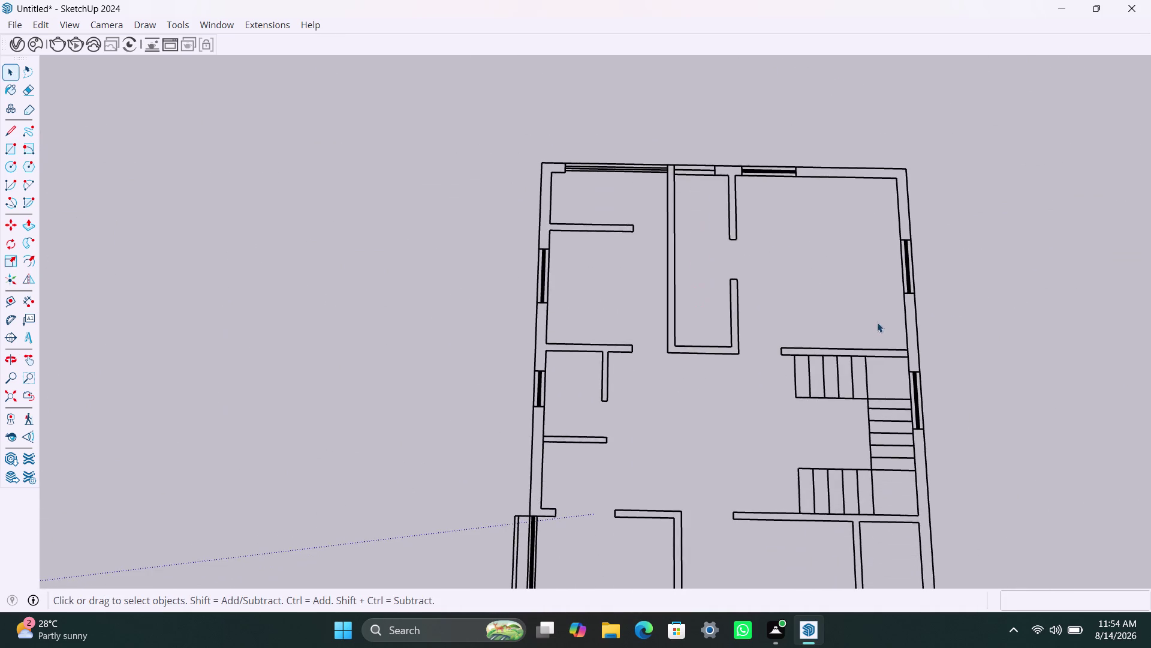
scroll(up, 3)
click(938, 336)
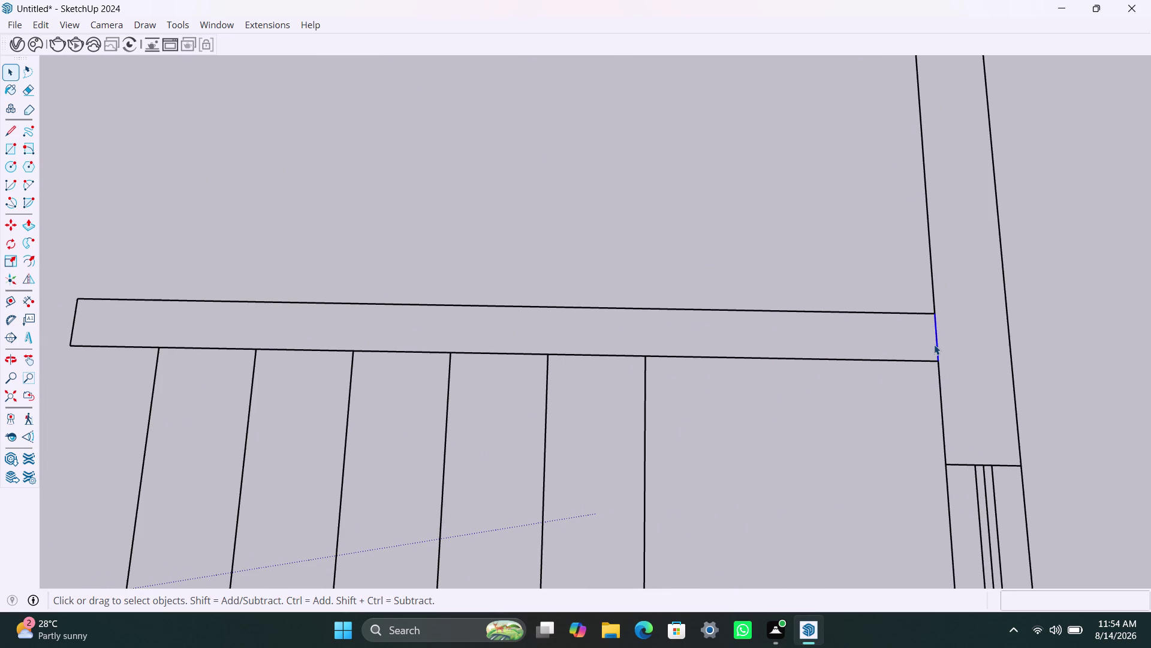
key(Delete)
scroll(down, 3)
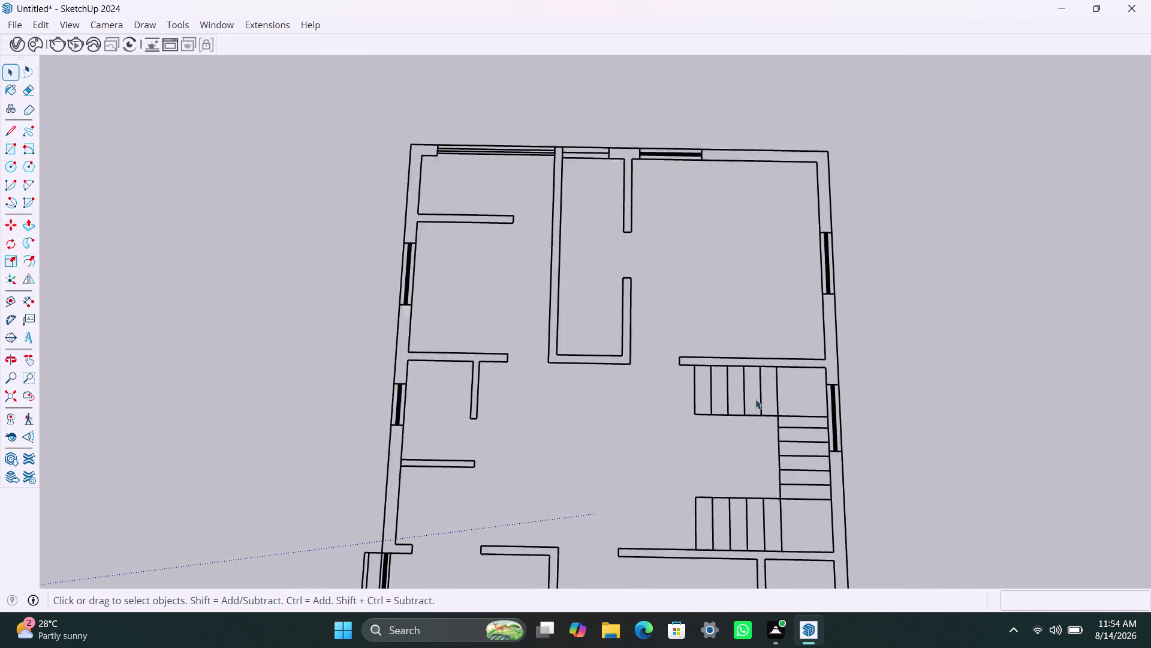
scroll(down, 3)
middle_drag(680, 456, 690, 347)
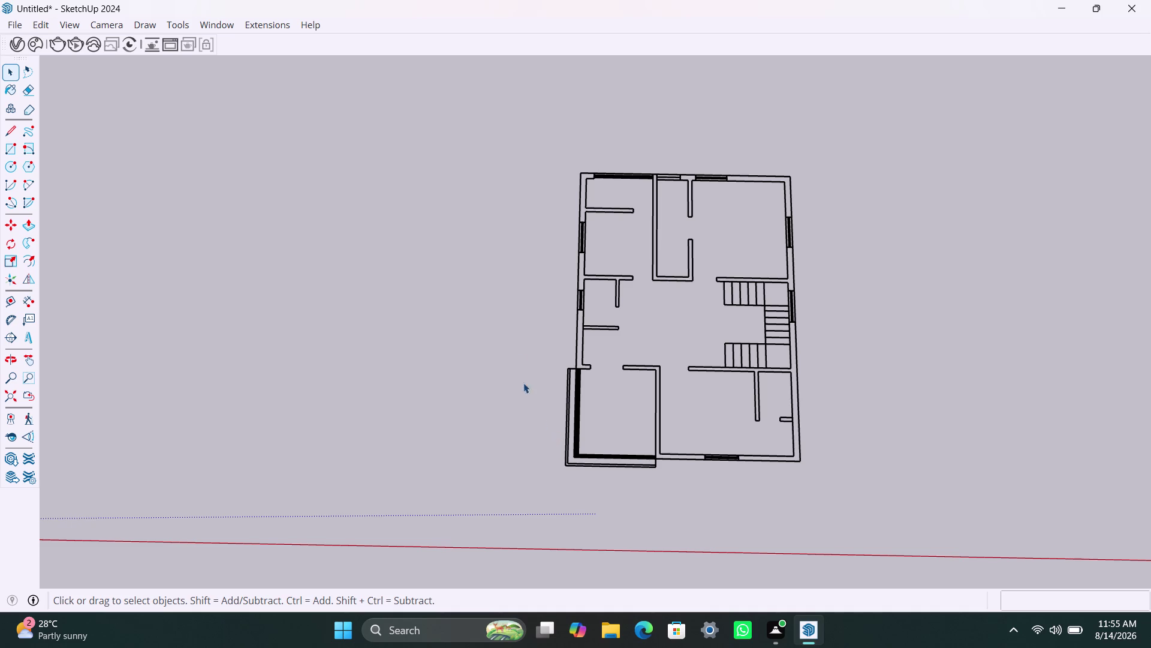
Draw a rectangle from the top-left corner to the partition wall, then undo it.
key(r)
scroll(up, 3)
click(589, 162)
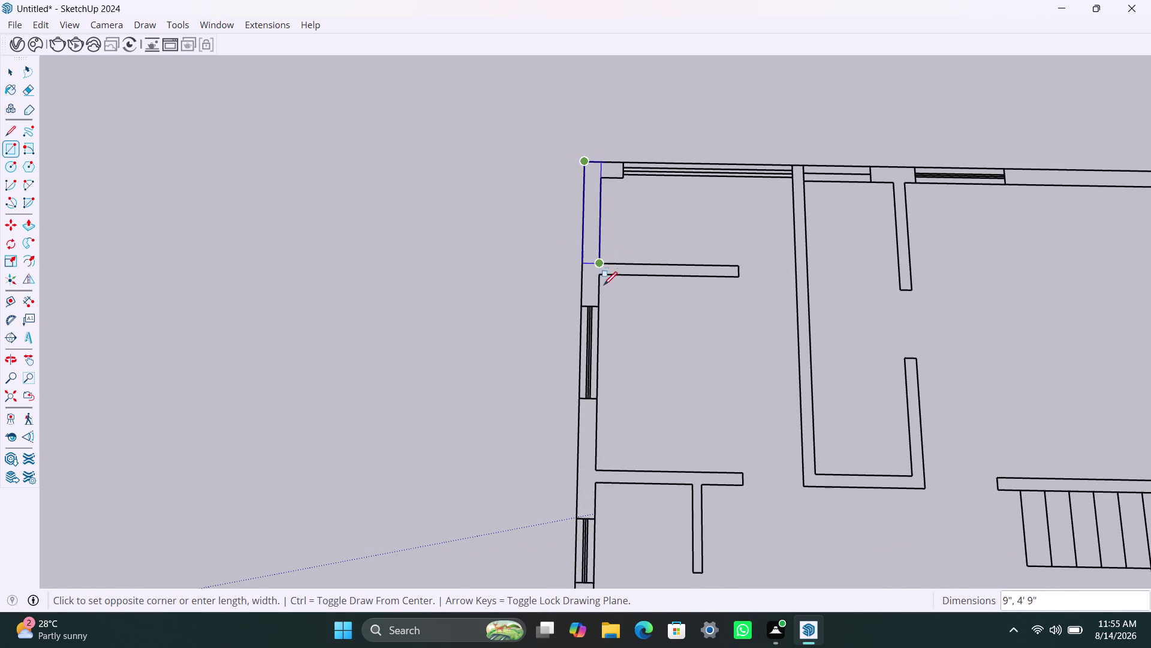
click(596, 300)
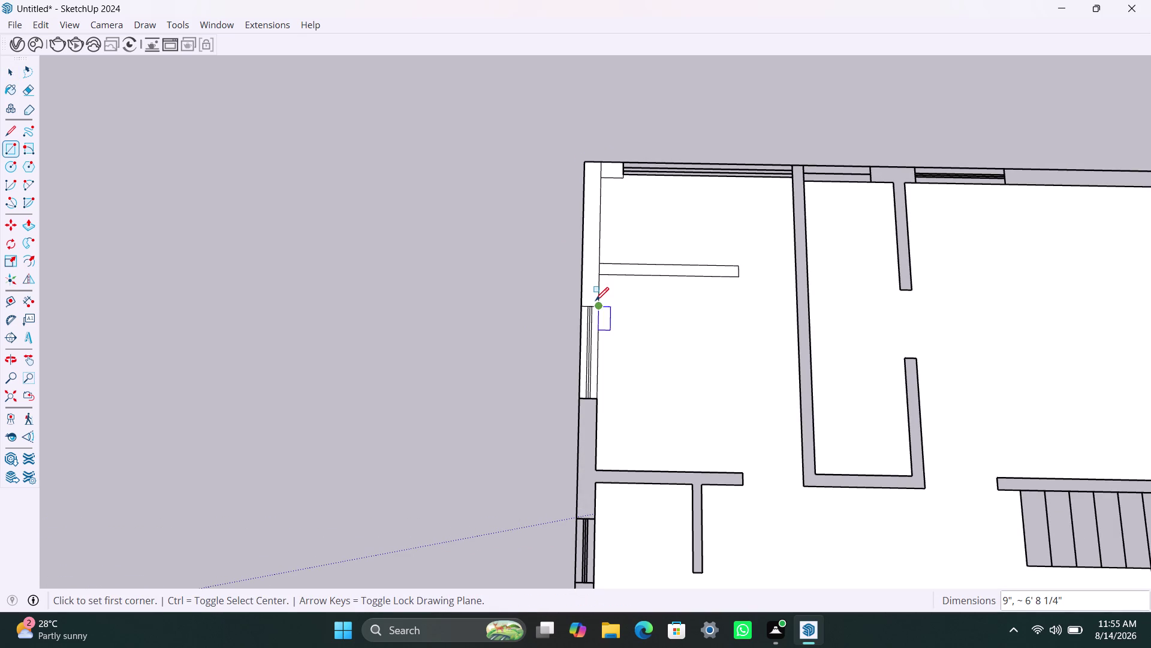
key(ctrl+z)
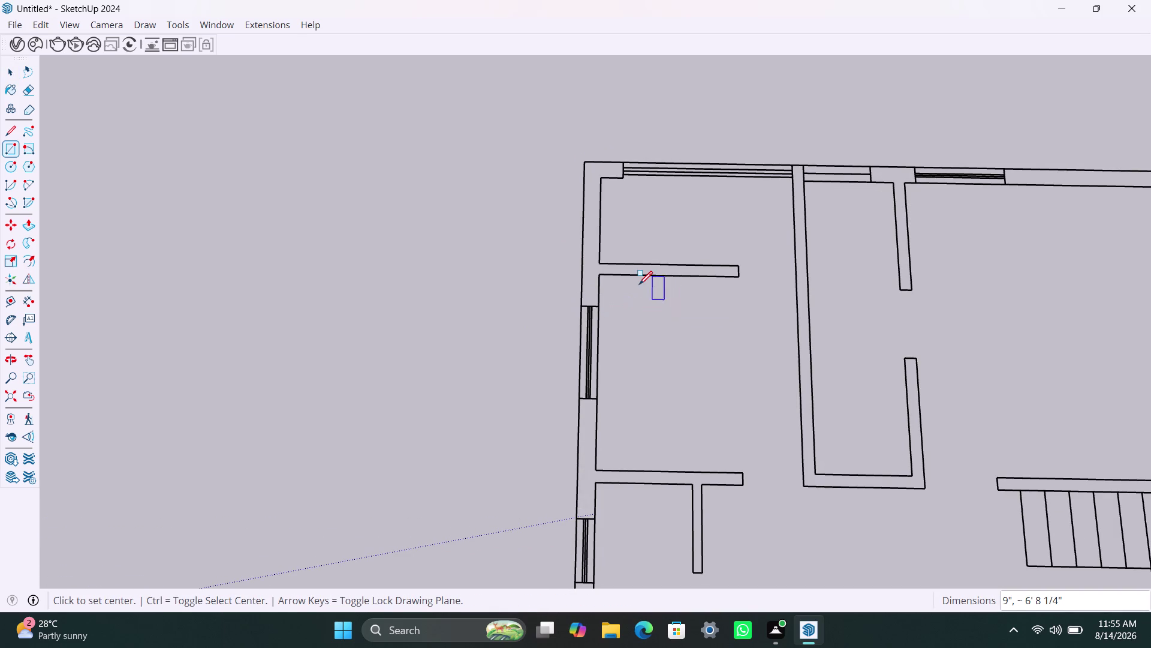
key(space)
key(space)
key(space)
key(space)
Select all connected plan lines, apply a context-menu action, then undo it.
click(637, 275)
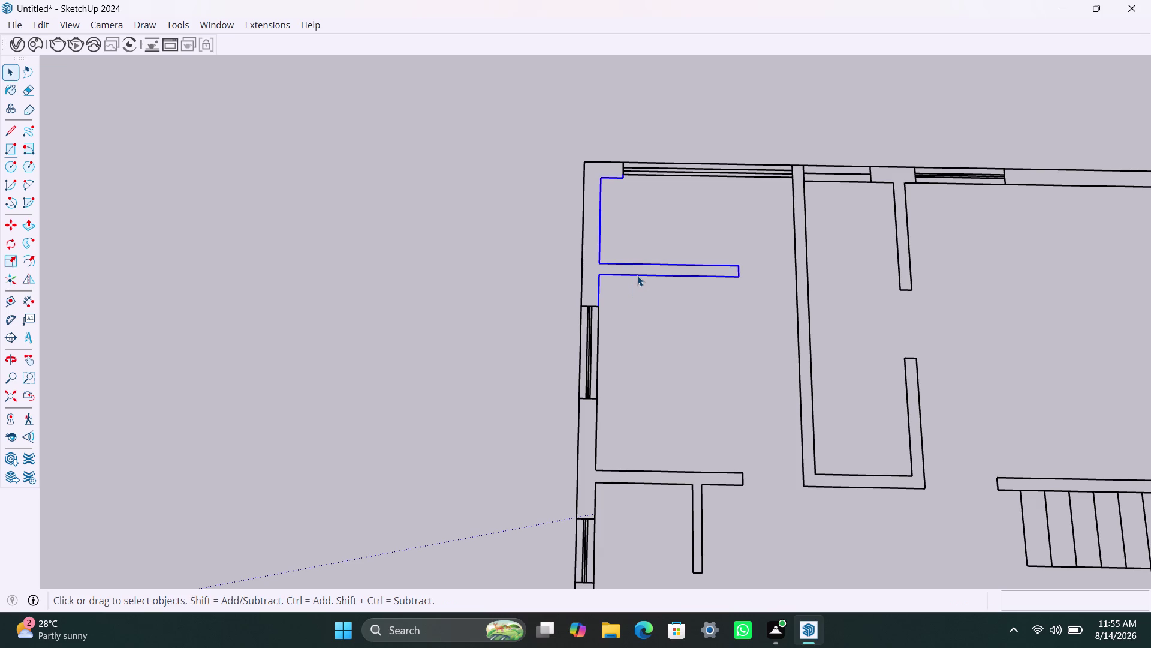
click(637, 275)
triple_click(637, 276)
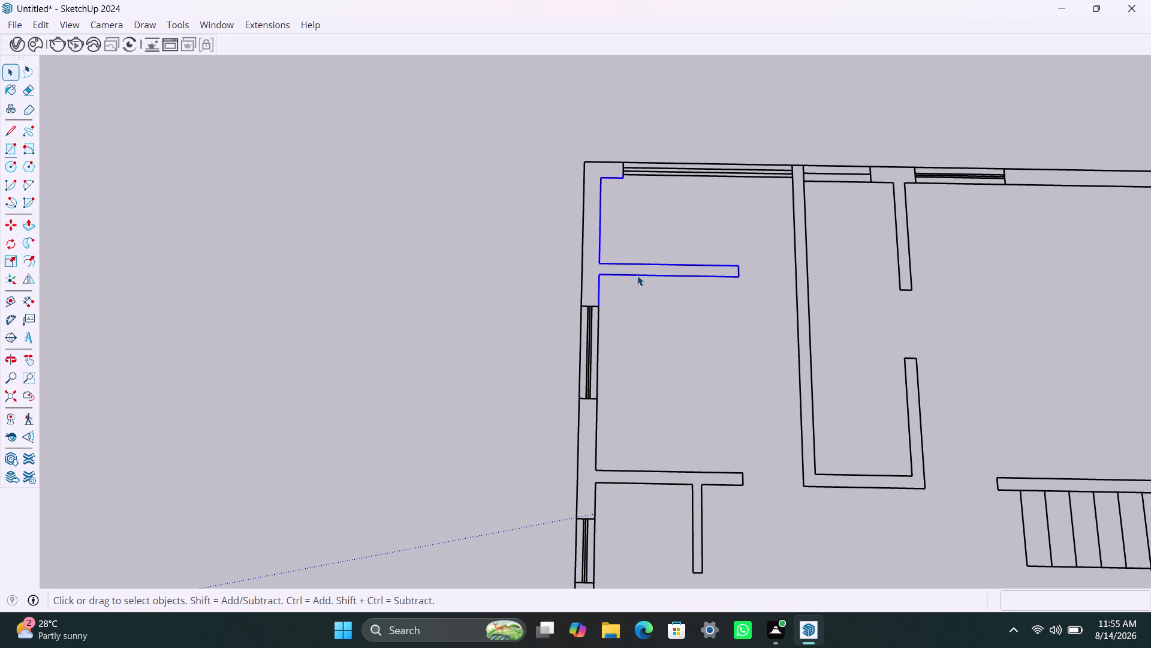
right_click(638, 275)
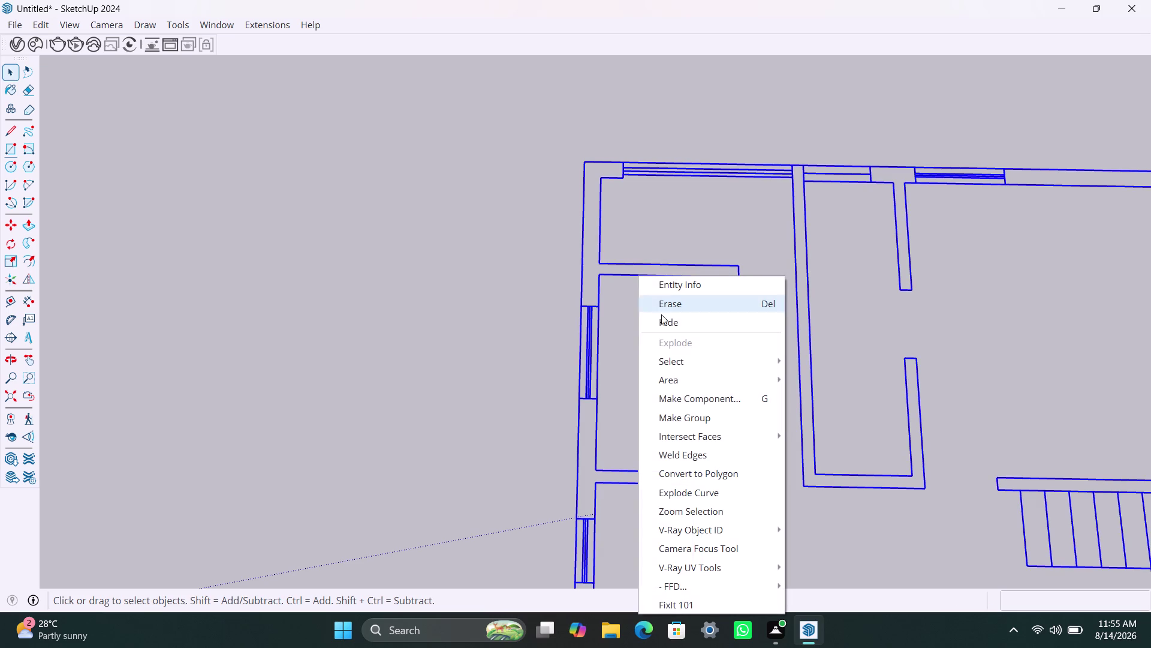
click(700, 414)
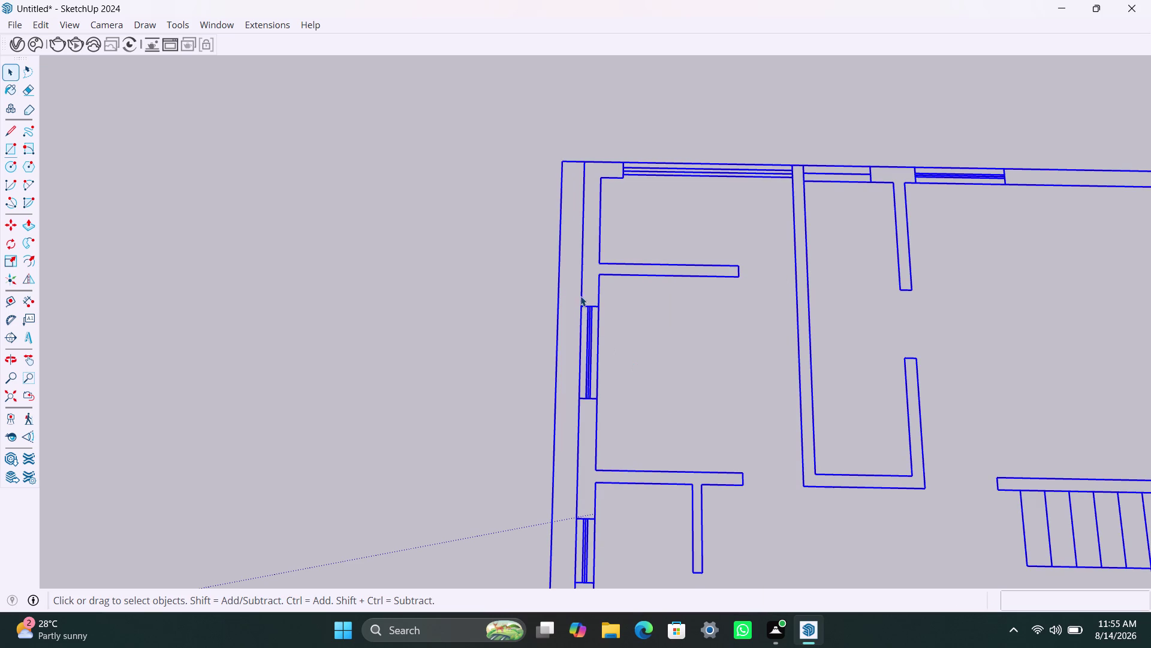
key(space)
click(638, 205)
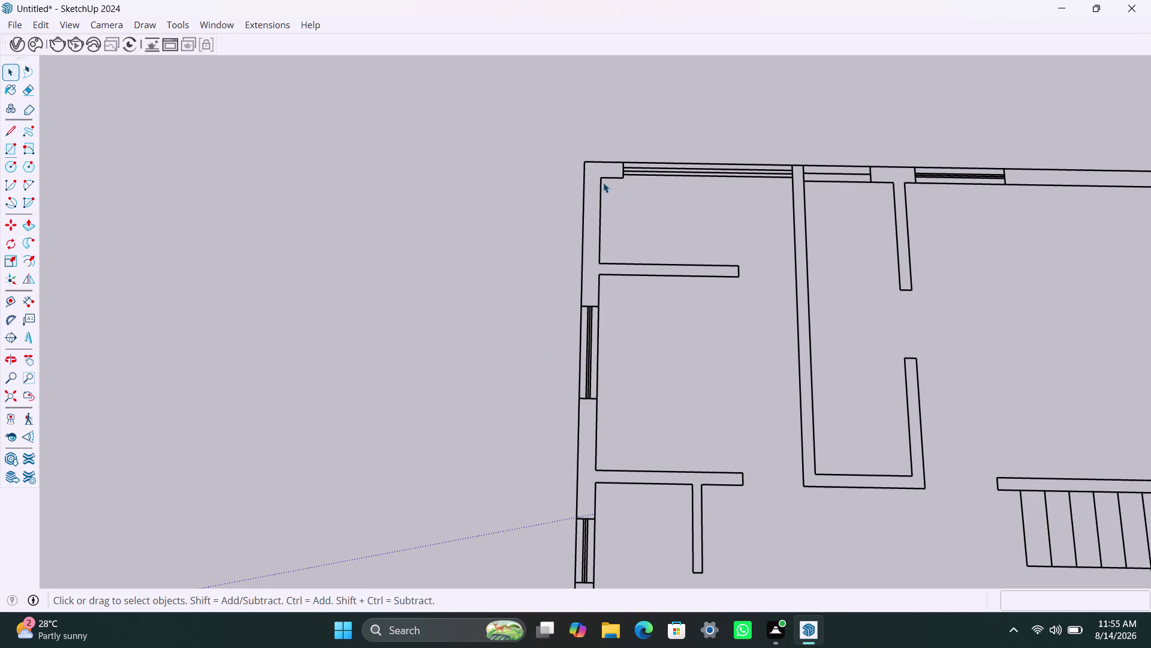
Try selecting the whole floor plan geometry near the top-left corner.
click(602, 176)
double_click(600, 177)
click(599, 177)
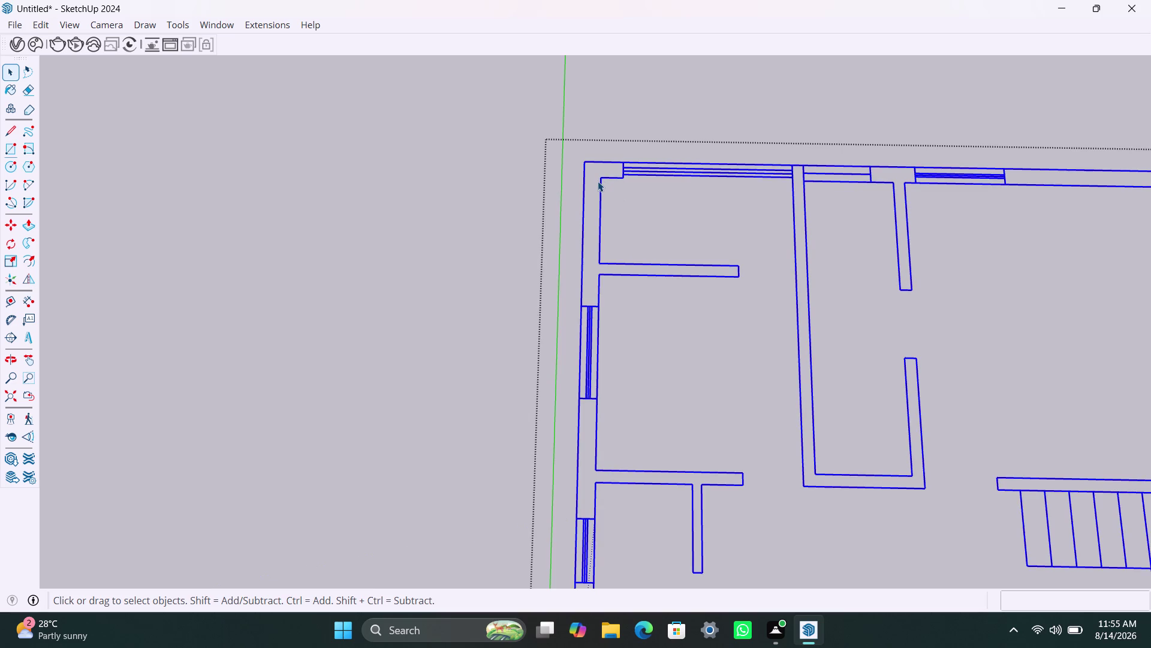
triple_click(598, 181)
triple_click(598, 181)
click(598, 181)
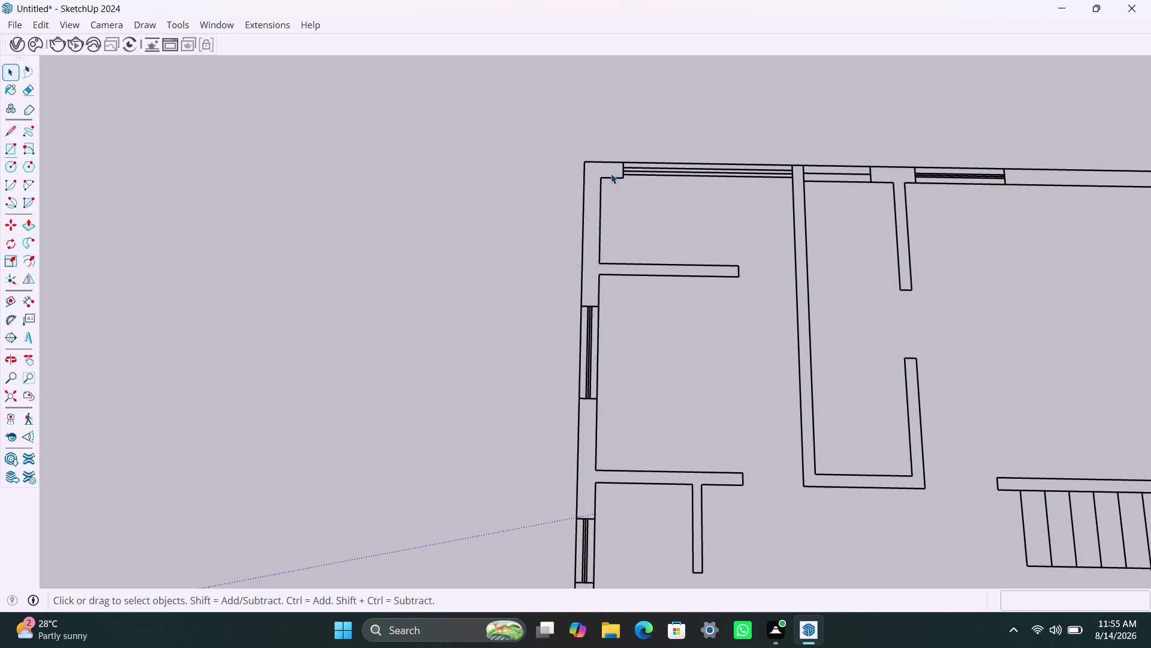
double_click(614, 175)
triple_click(614, 177)
click(614, 176)
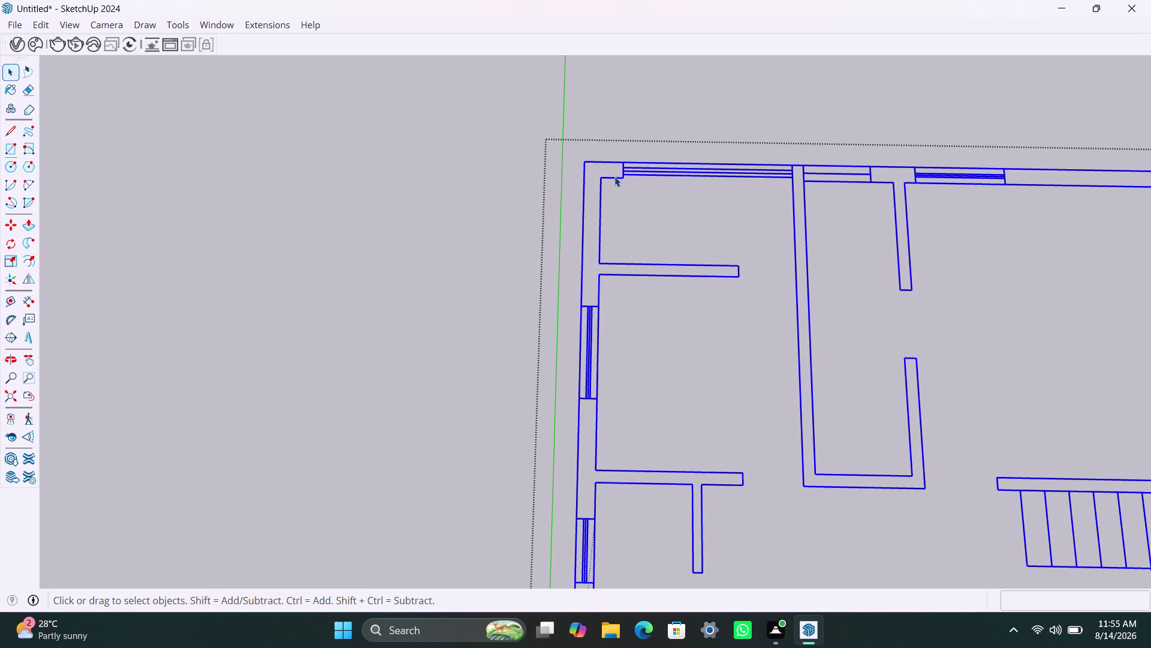
Draw a rectangle from the top-left corner along the left outer wall.
key(r)
click(589, 159)
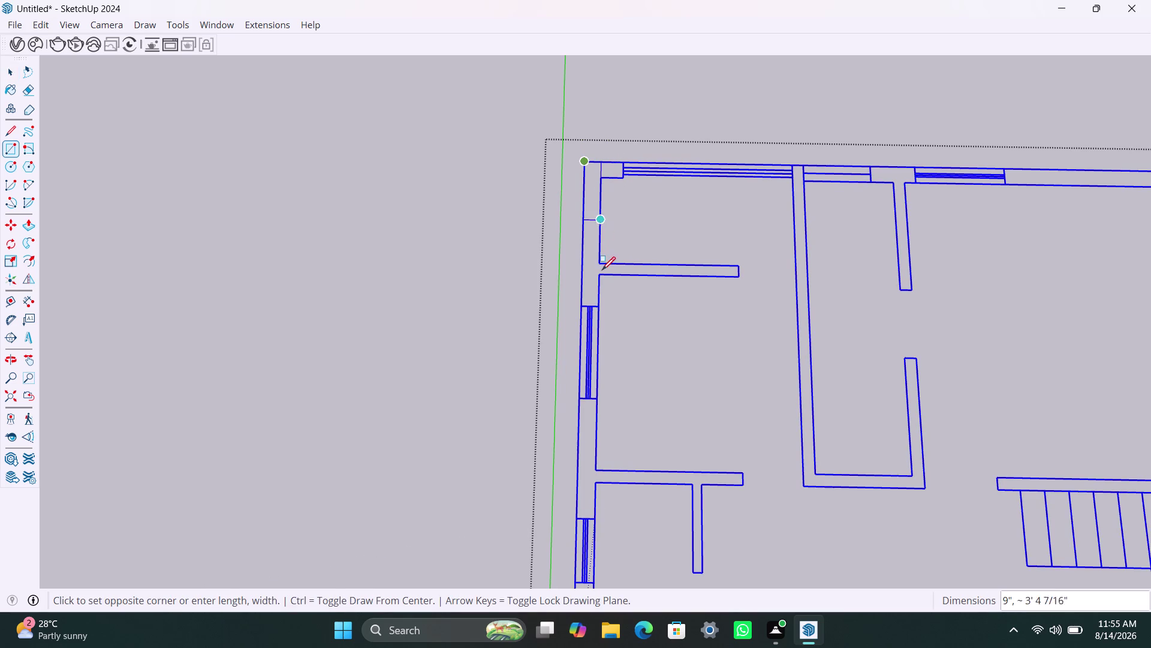
click(597, 301)
scroll(down, 3)
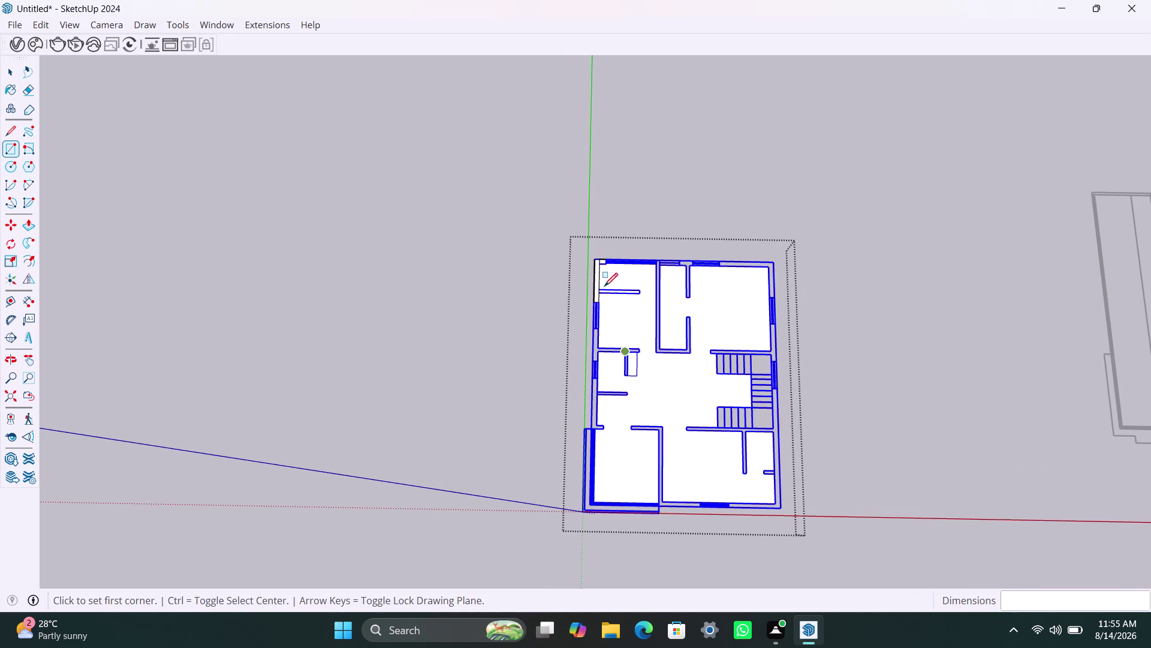
Zoom in, clear the selection and undo the left wall rectangle.
scroll(up, 3)
scroll(up, 3)
scroll(up, 3)
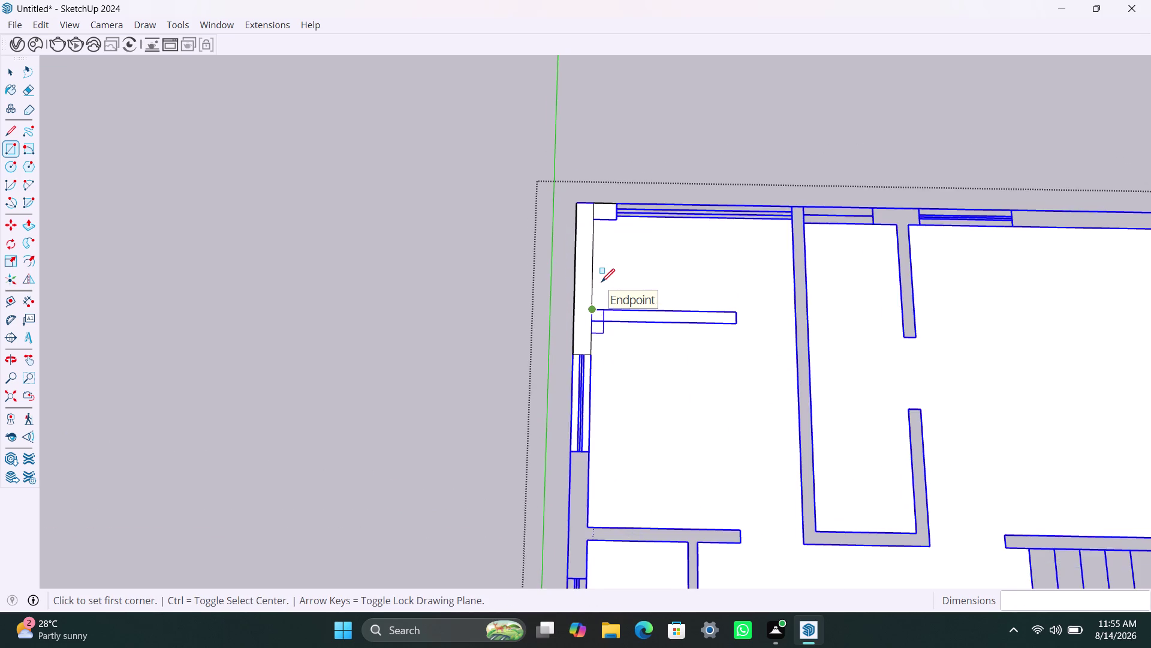
scroll(up, 3)
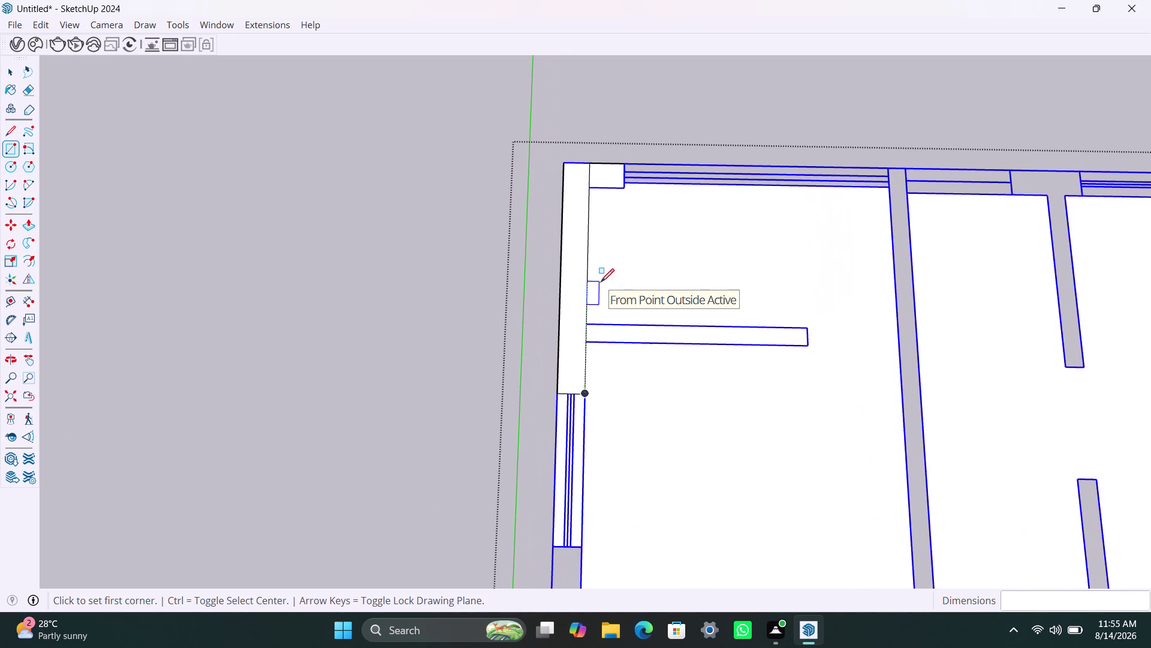
click(600, 282)
key(space)
click(474, 286)
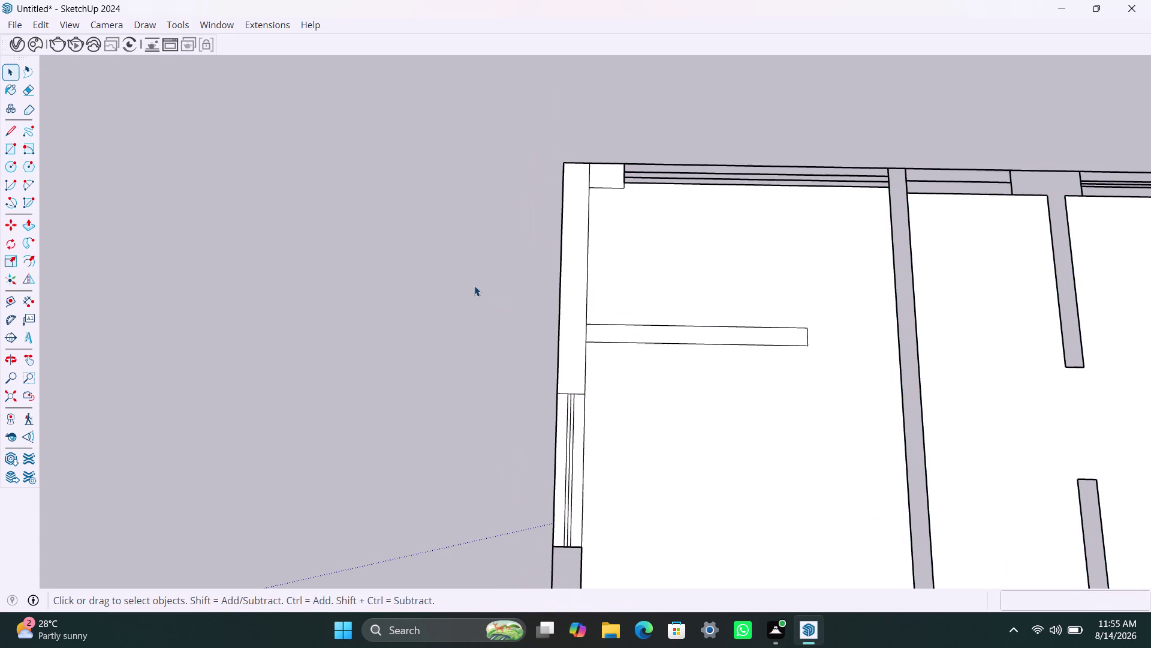
key(ctrl+z)
key(ctrl+z)
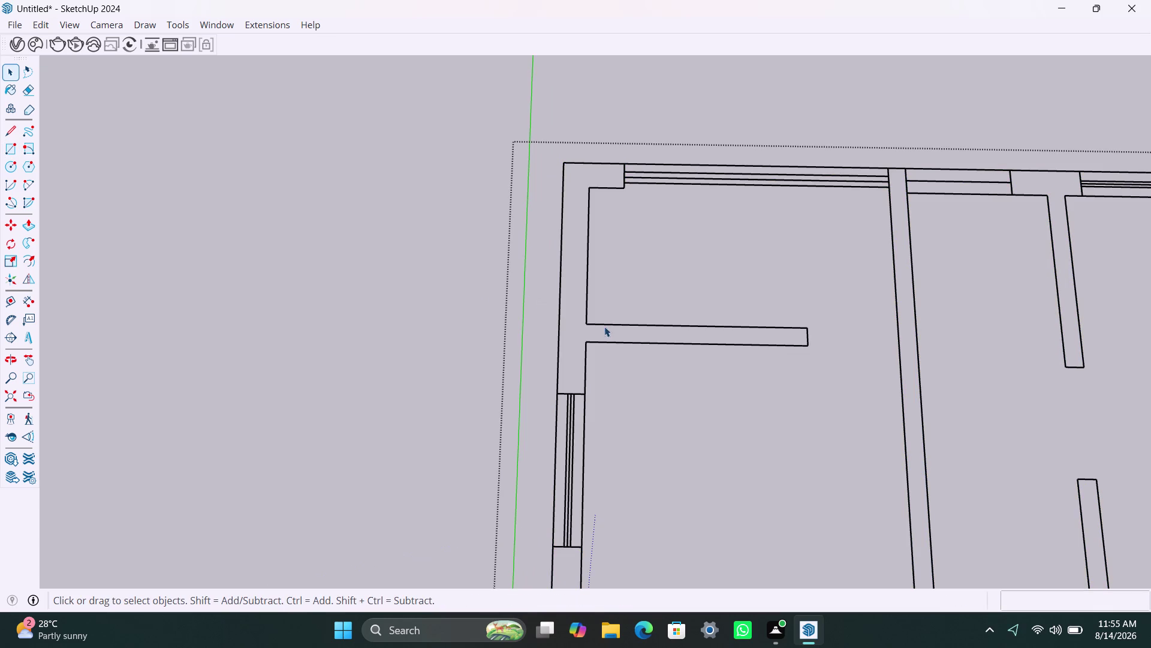
Redraw a rectangle from the top-left corner to the partition wall, then undo it.
scroll(up, 3)
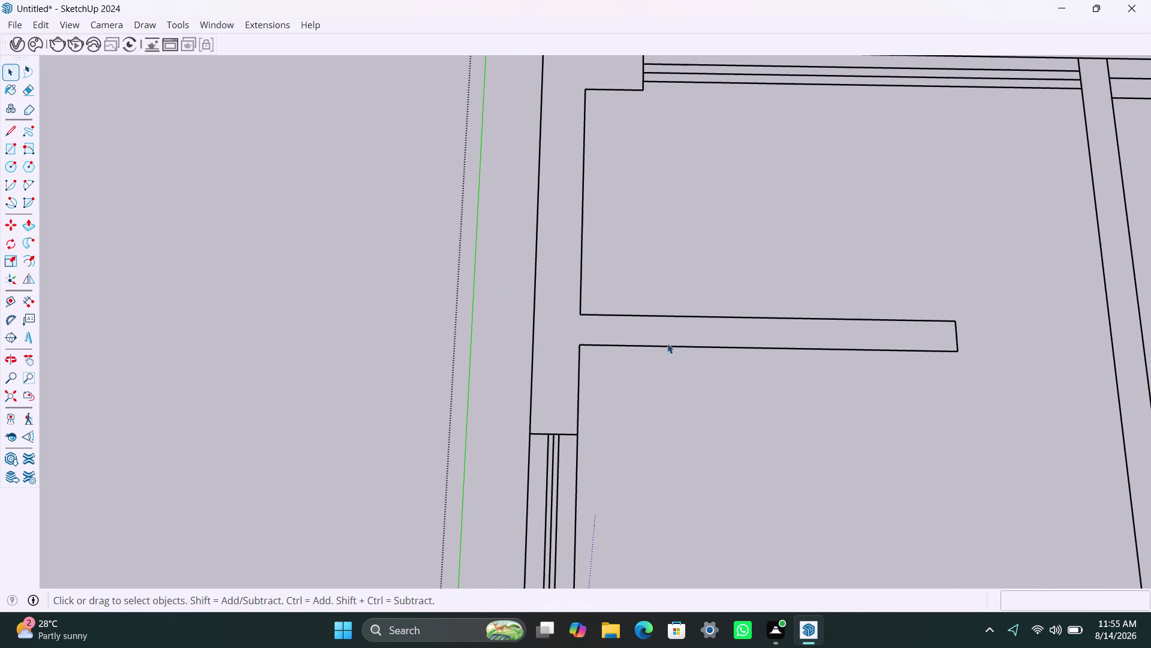
key(r)
scroll(down, 3)
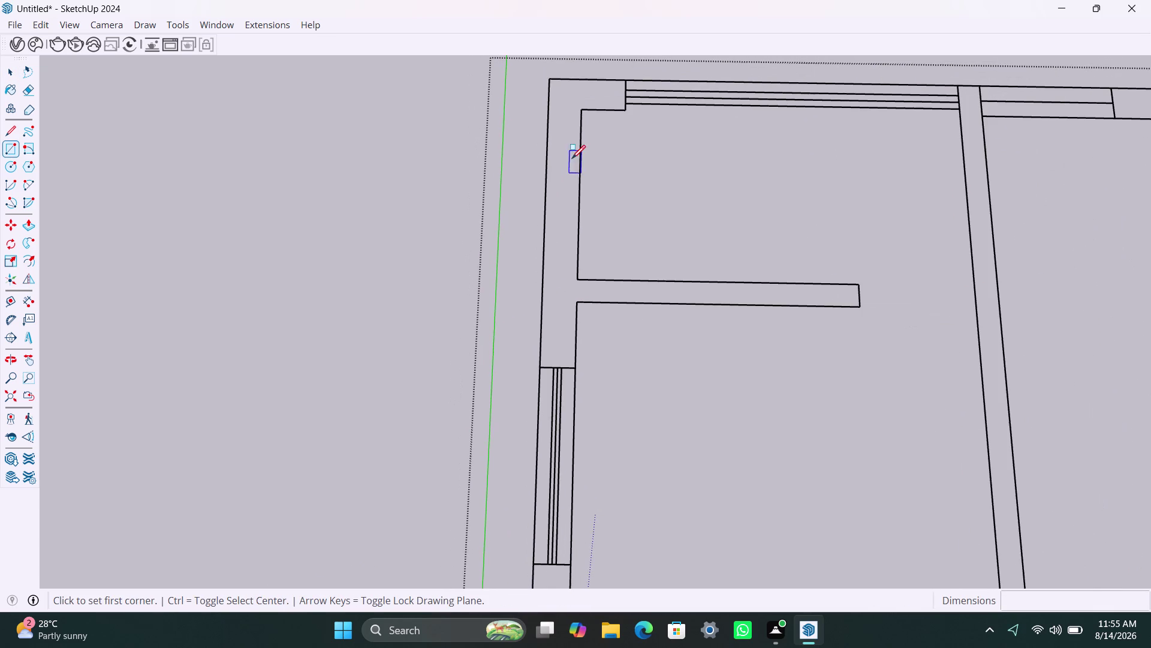
click(553, 78)
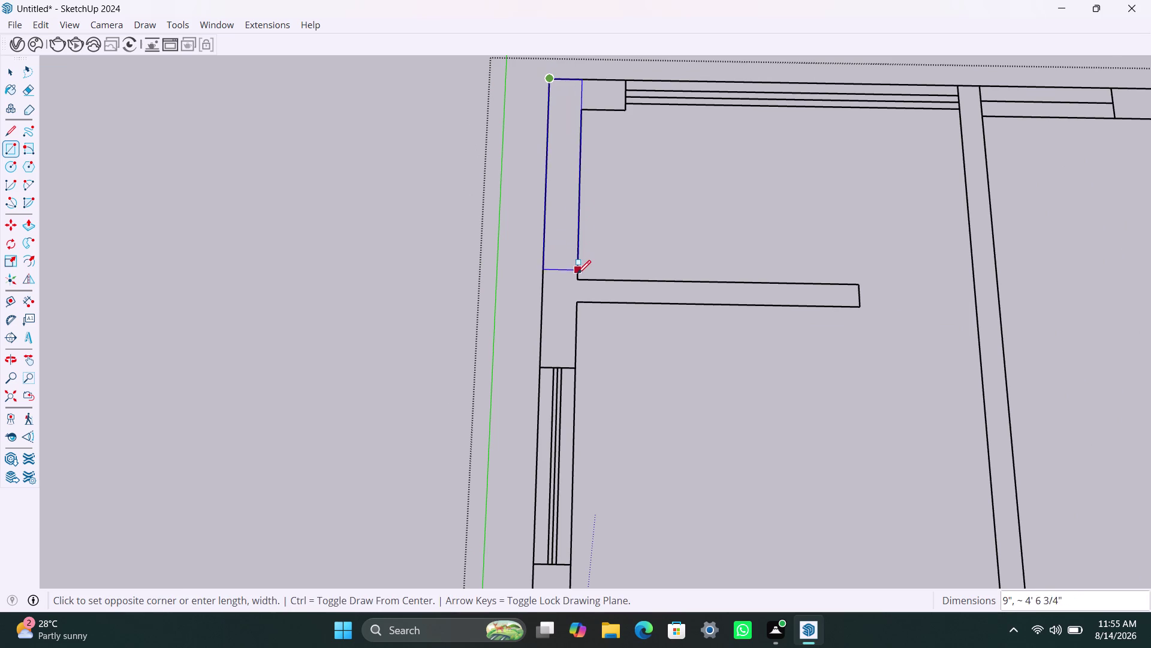
click(577, 275)
key(ctrl+z)
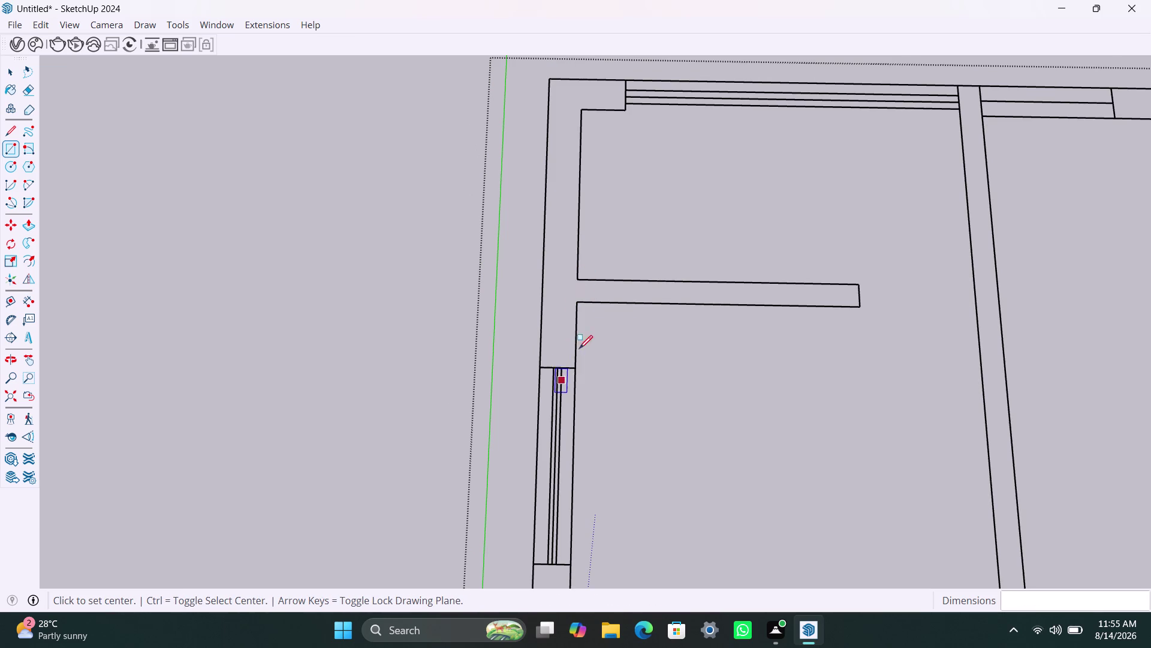
Orbit around the top-left corner and cancel a rectangle at the top wall junction.
scroll(down, 3)
middle_drag(875, 312, 793, 270)
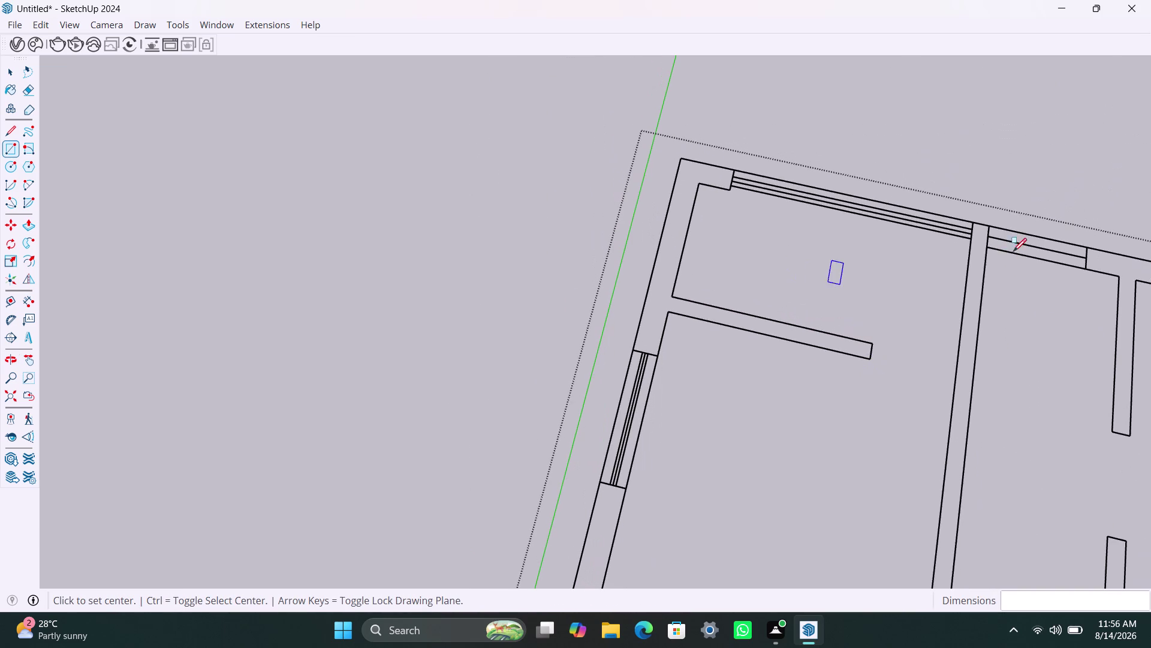
click(990, 227)
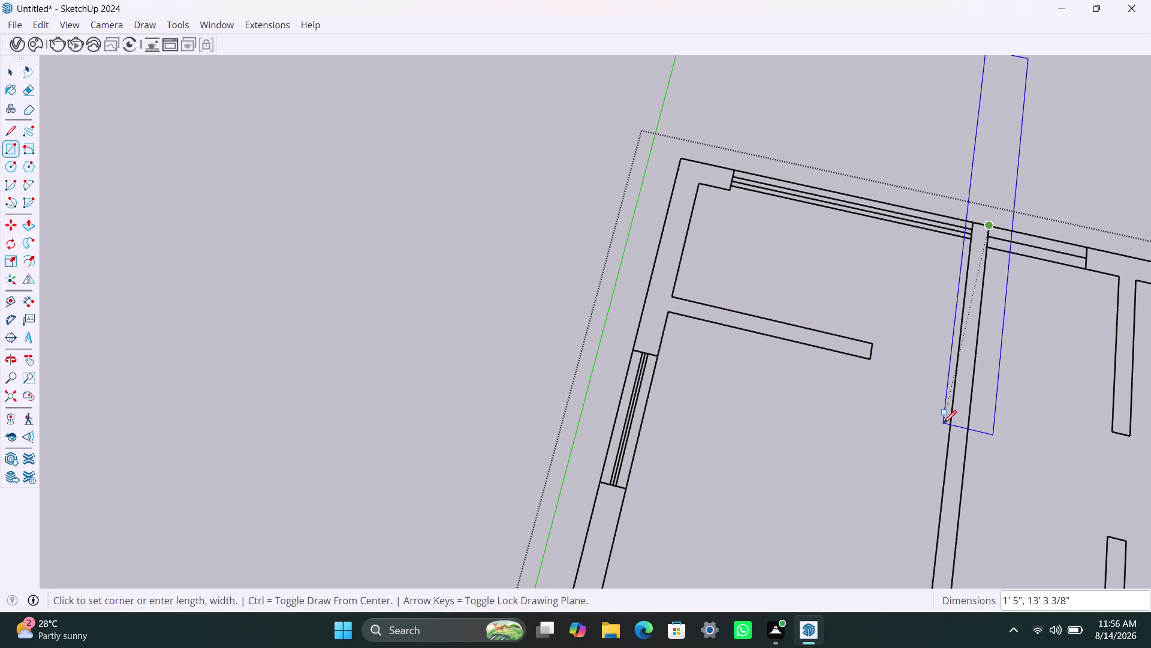
key(Escape)
key(space)
scroll(down, 3)
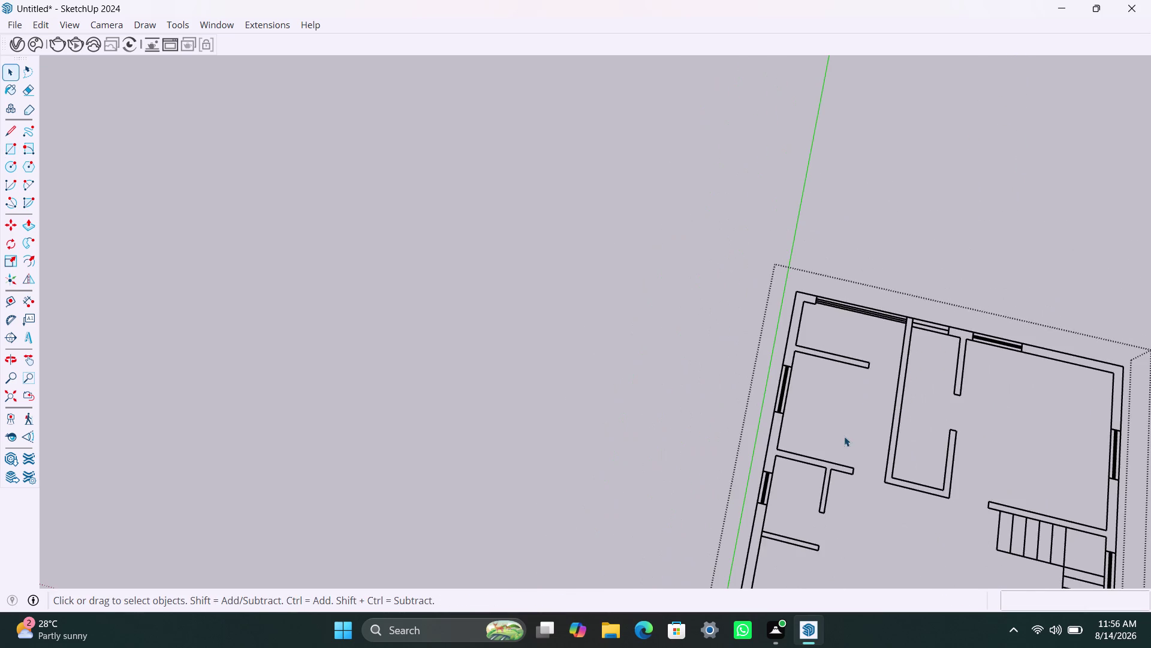
Orbit back to a top-down view and exit the floor plan group.
middle_drag(852, 428, 817, 116)
scroll(down, 3)
middle_drag(737, 326, 844, 369)
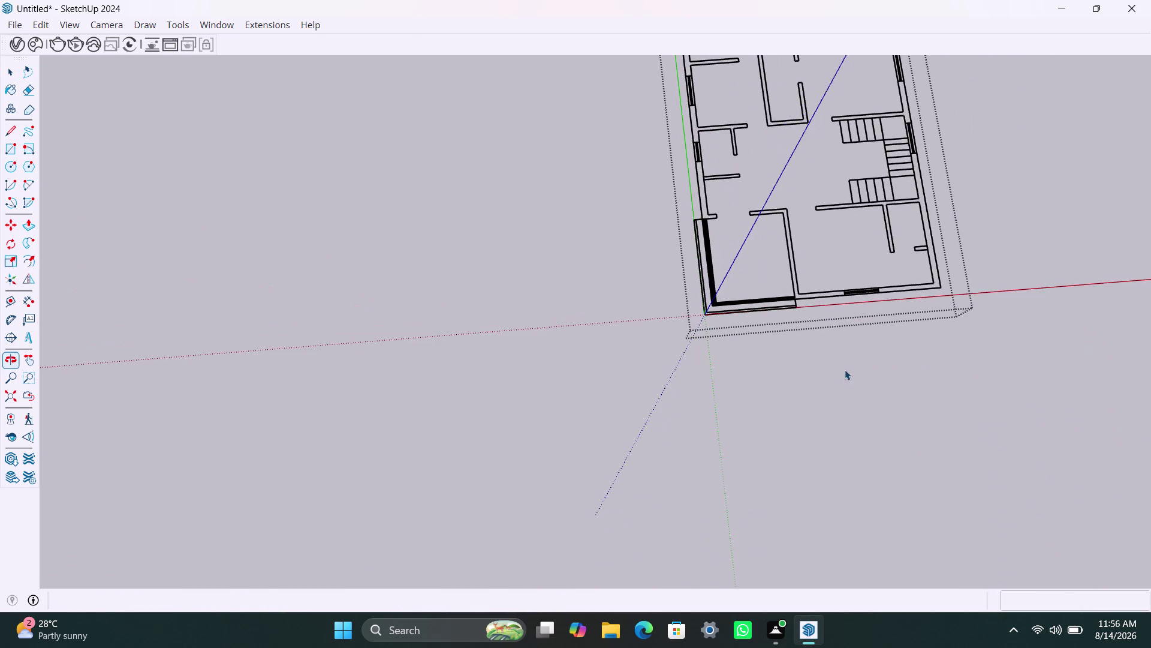
scroll(down, 3)
middle_drag(857, 360, 813, 368)
click(706, 182)
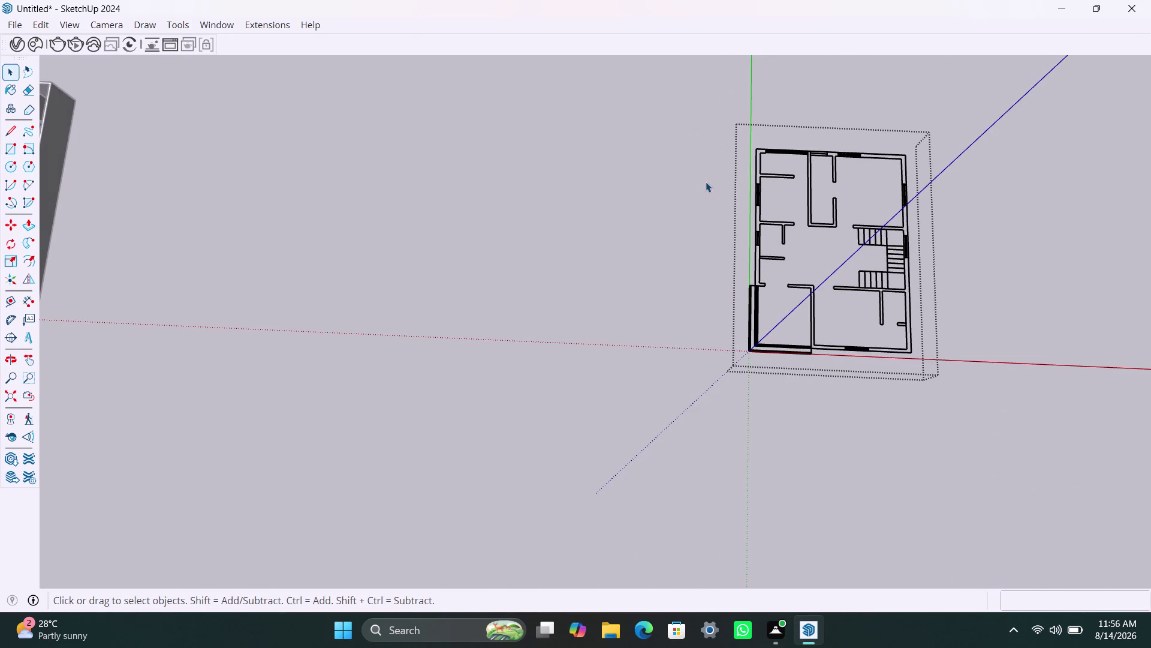
Window-select the floor plan group and run Fixit 101 from its context menu.
drag(709, 121, 948, 368)
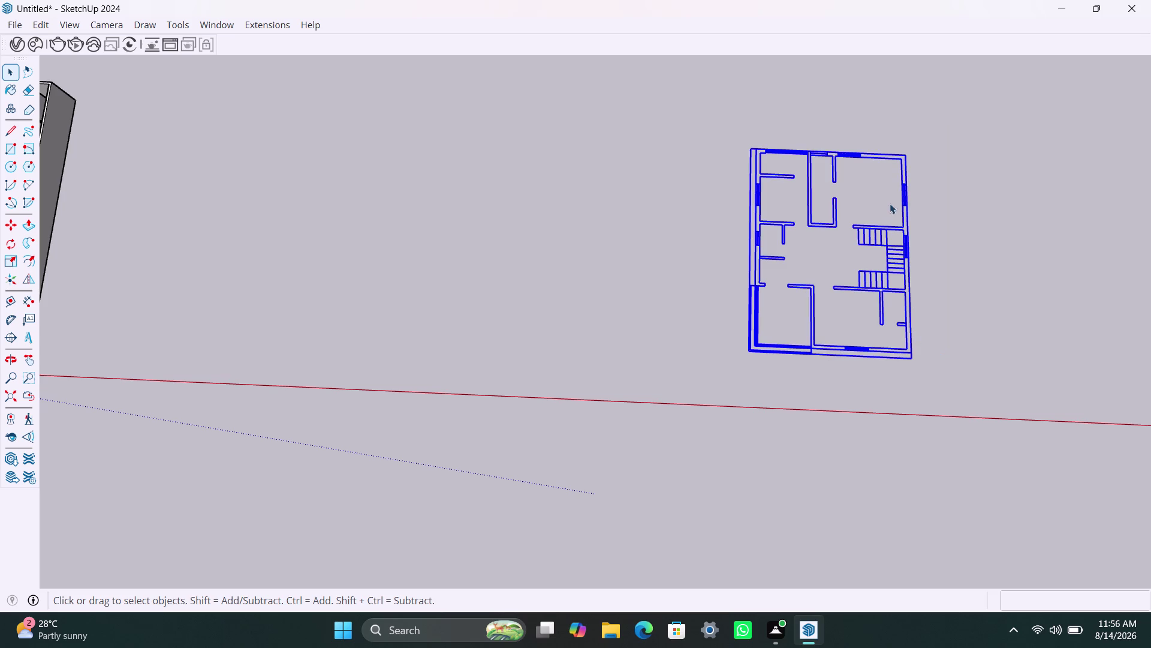
right_click(900, 196)
click(986, 315)
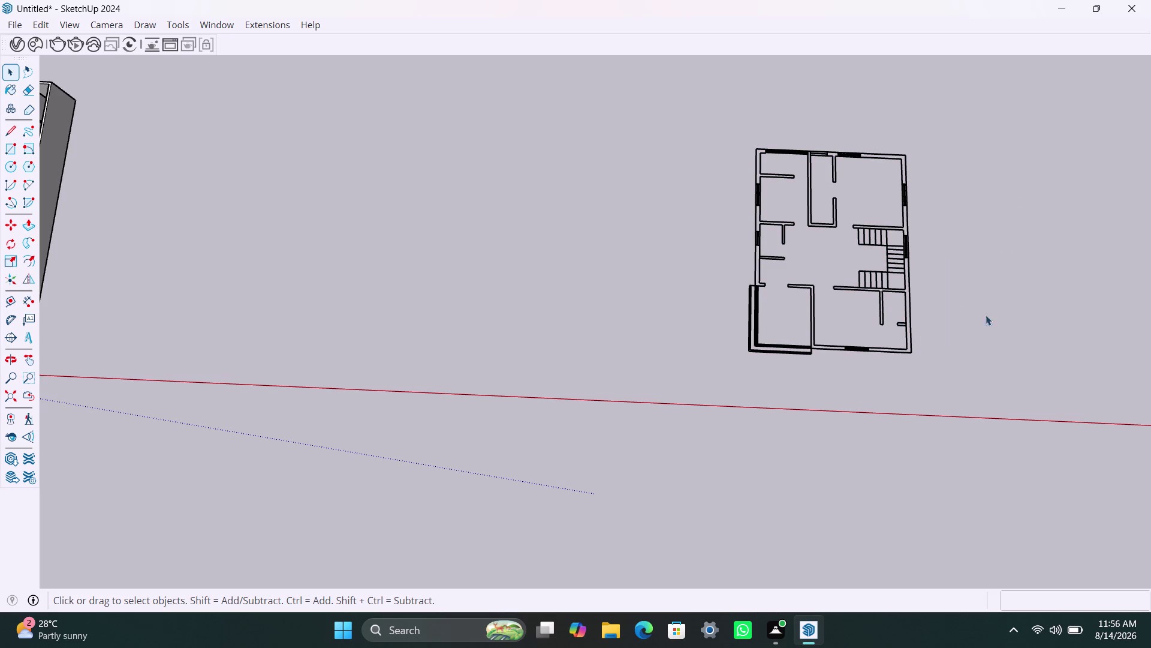
drag(740, 145, 947, 386)
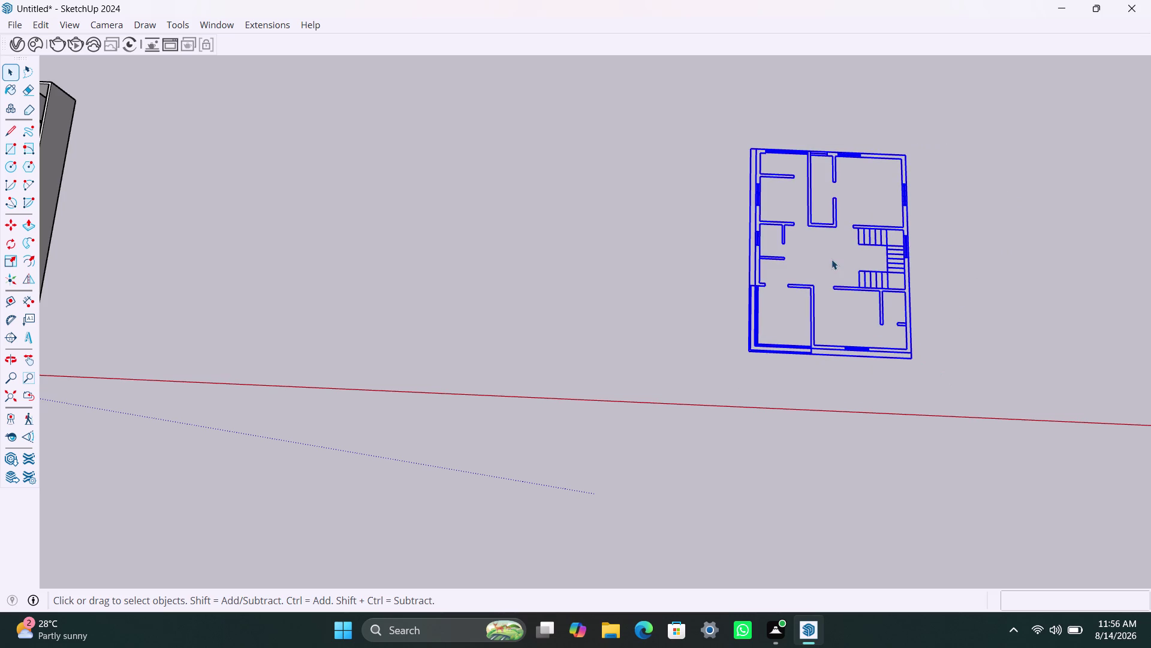
right_click(829, 256)
drag(671, 106, 960, 375)
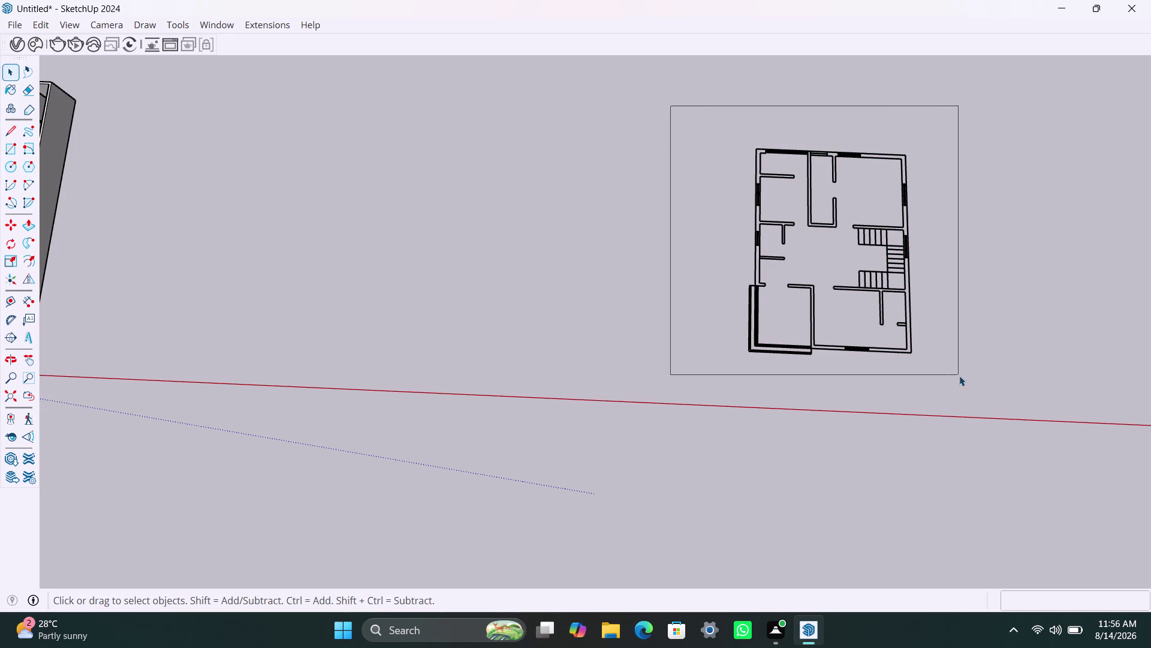
right_click(756, 301)
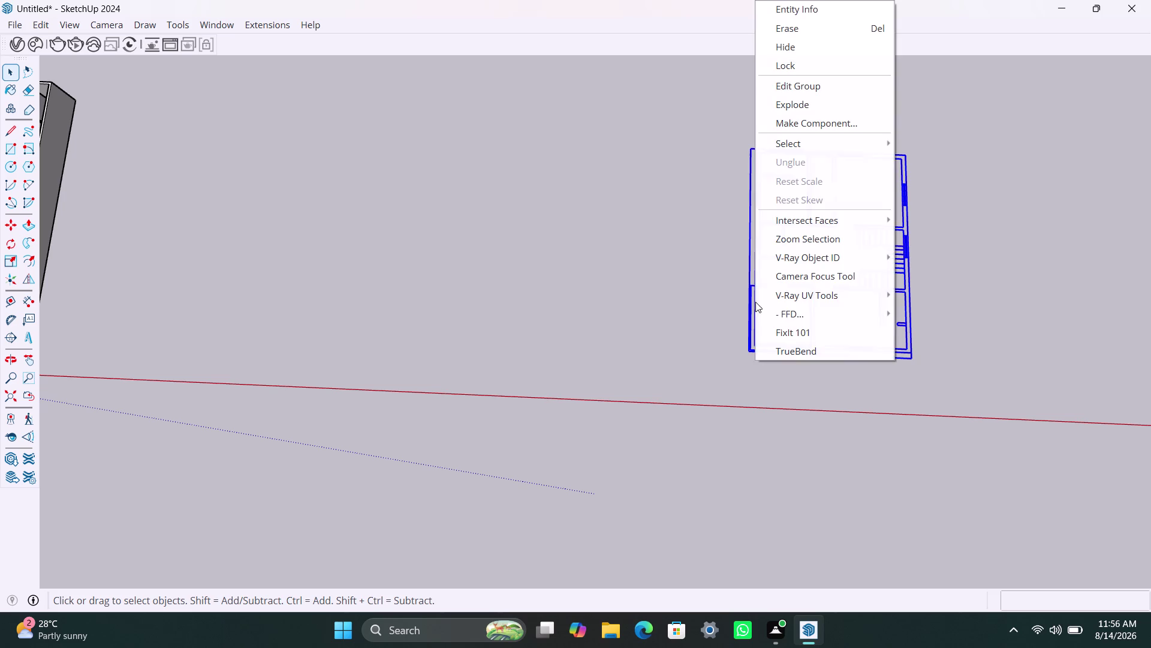
click(843, 89)
scroll(up, 3)
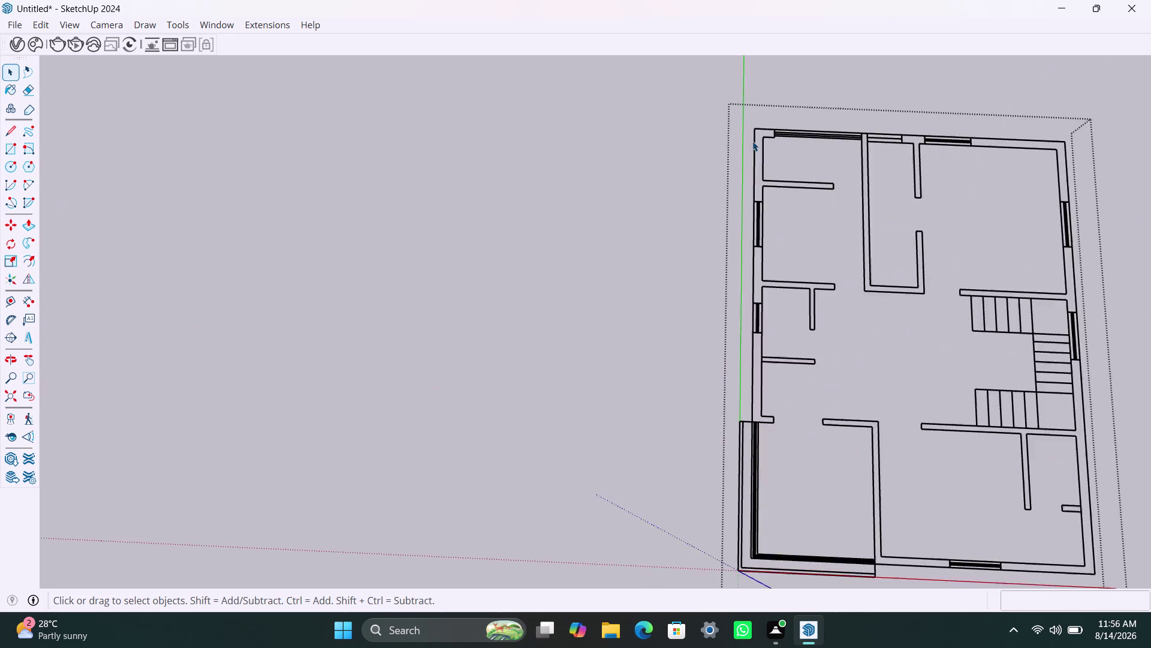
Fill the top-left wall corner with a rectangle and delete the large floor face.
scroll(up, 3)
key(r)
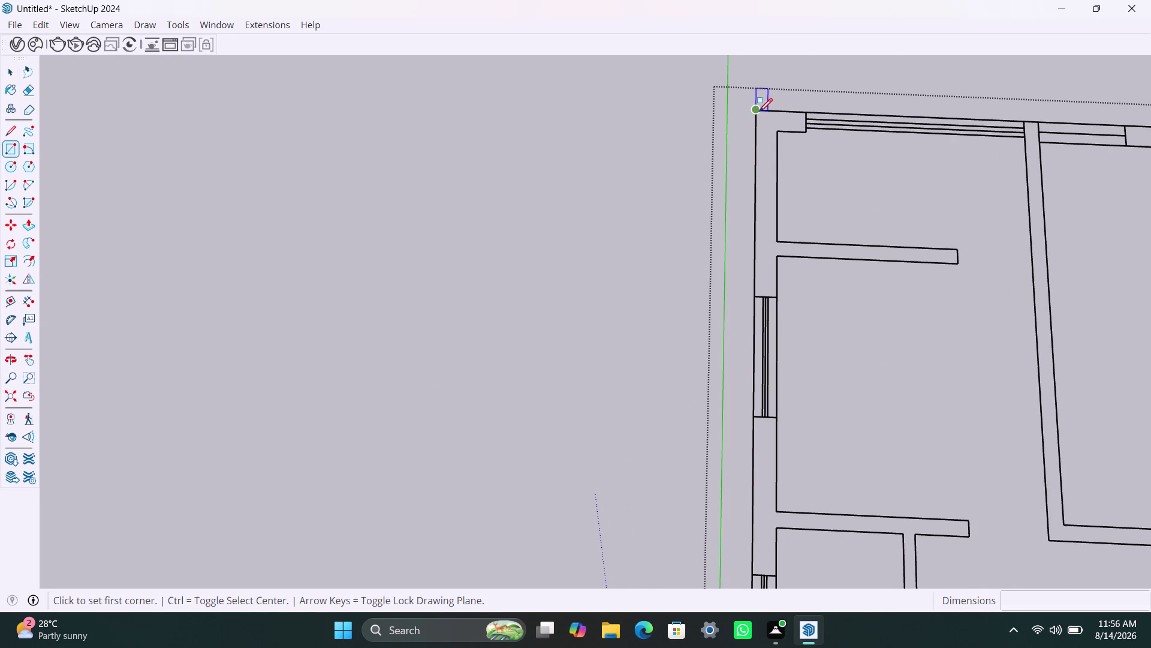
click(759, 112)
click(776, 292)
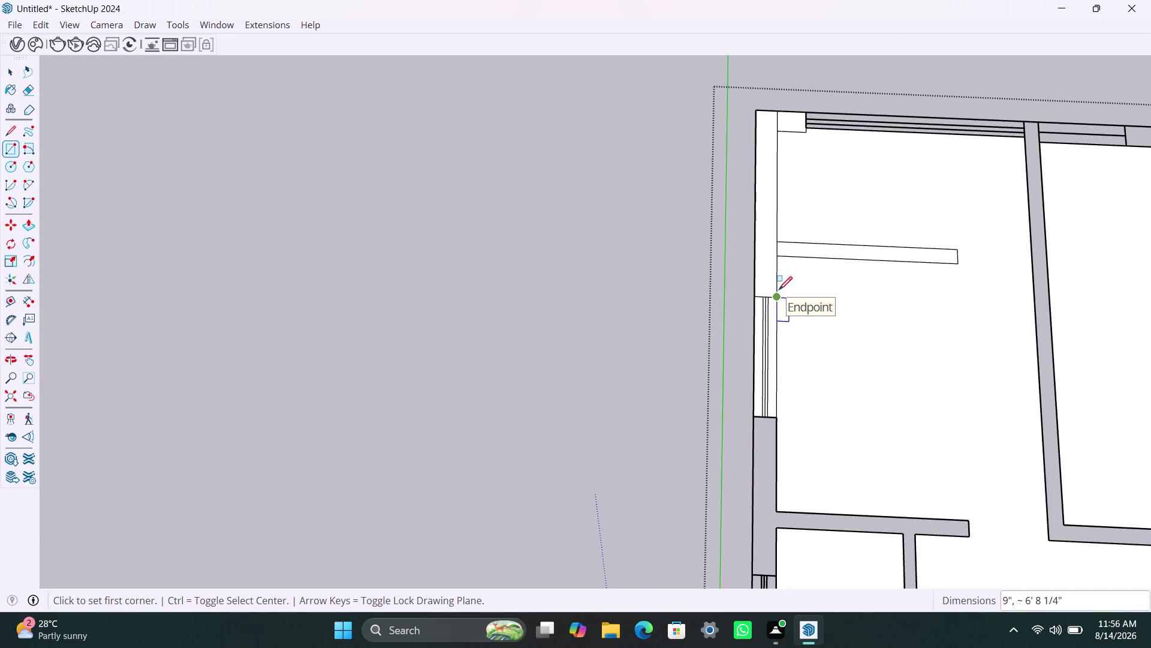
key(space)
click(860, 298)
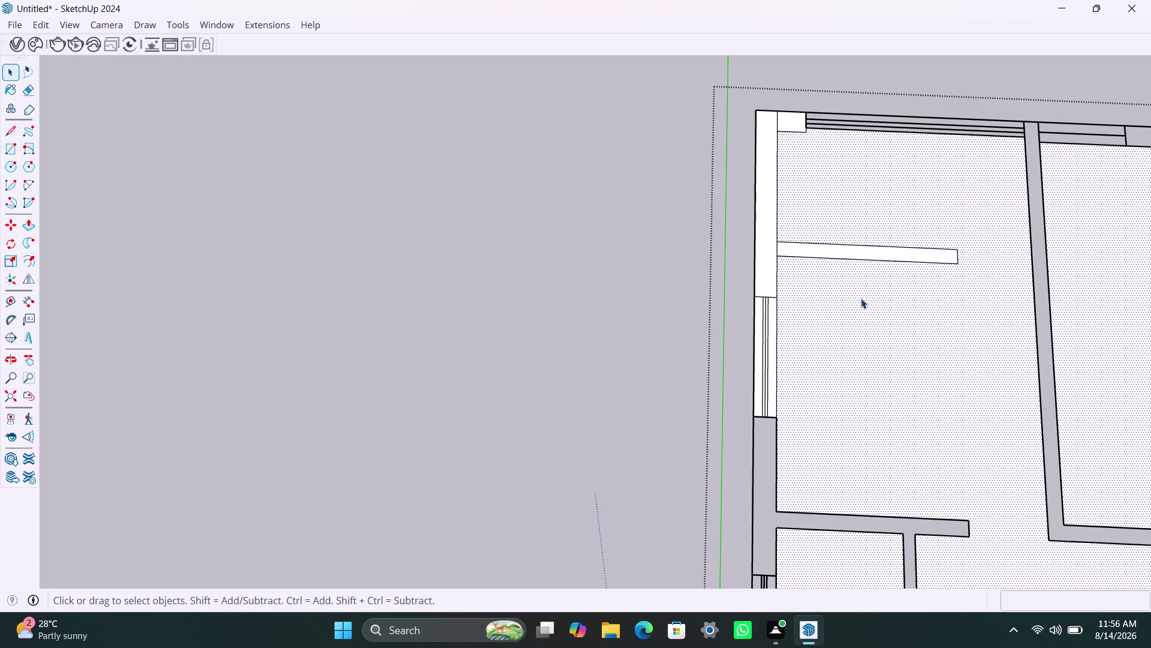
key(Delete)
scroll(down, 3)
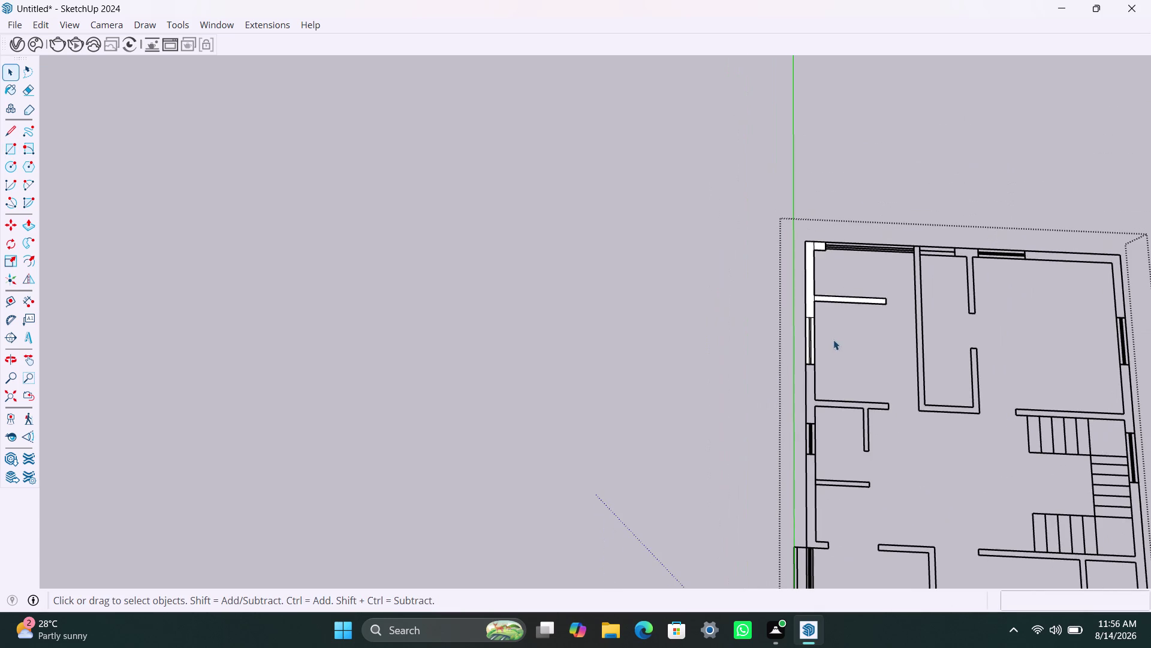
Fill the left outer wall gap with a rectangle down to the window edge.
middle_drag(835, 338, 713, 248)
scroll(up, 3)
scroll(up, 3)
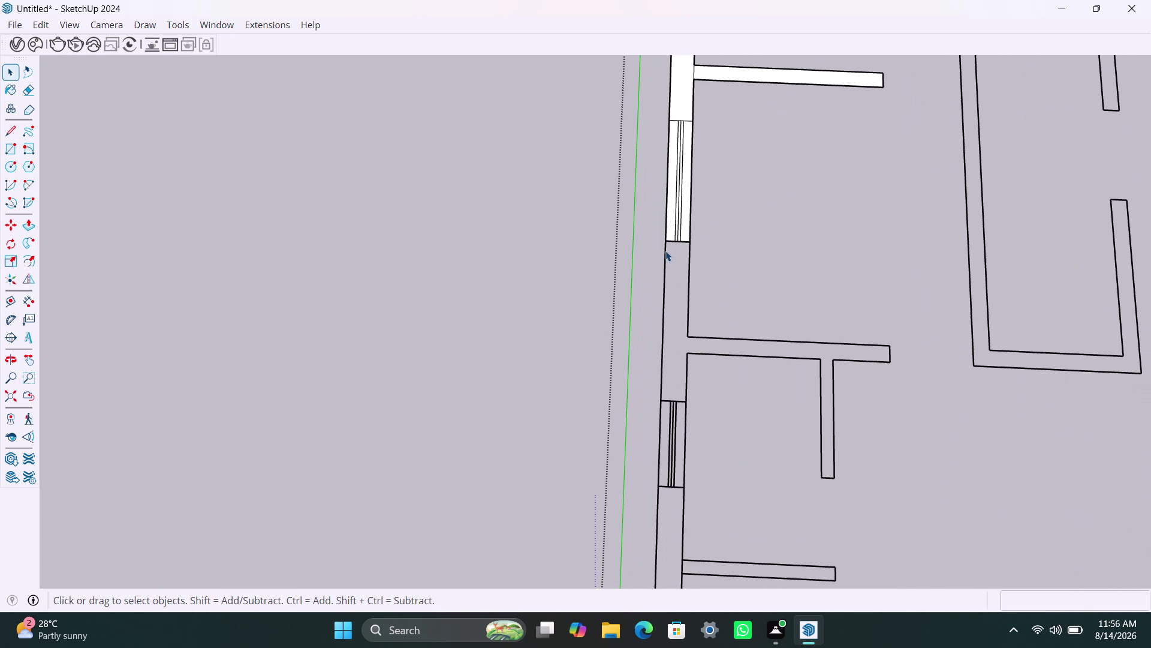
key(r)
click(670, 244)
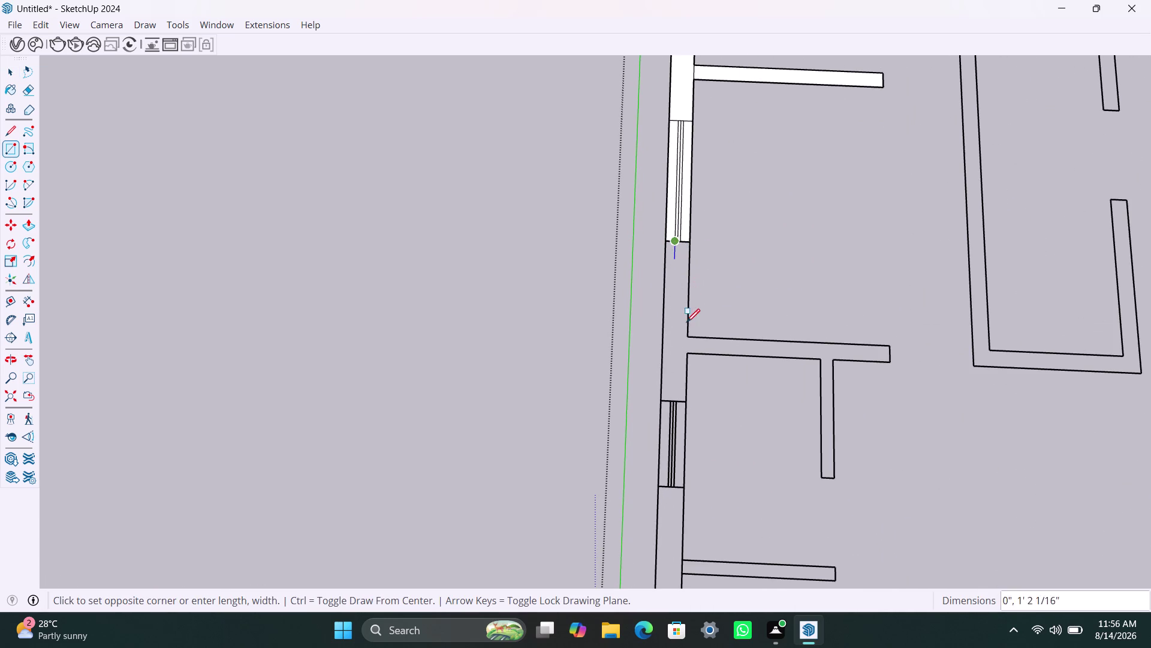
key(Escape)
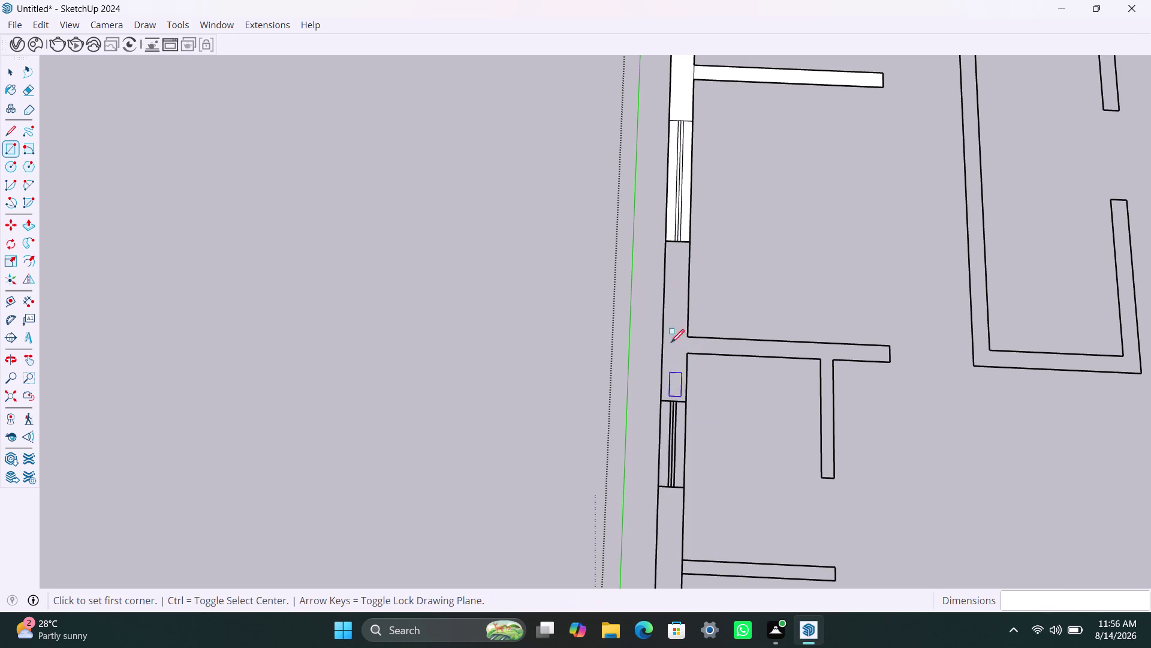
click(666, 244)
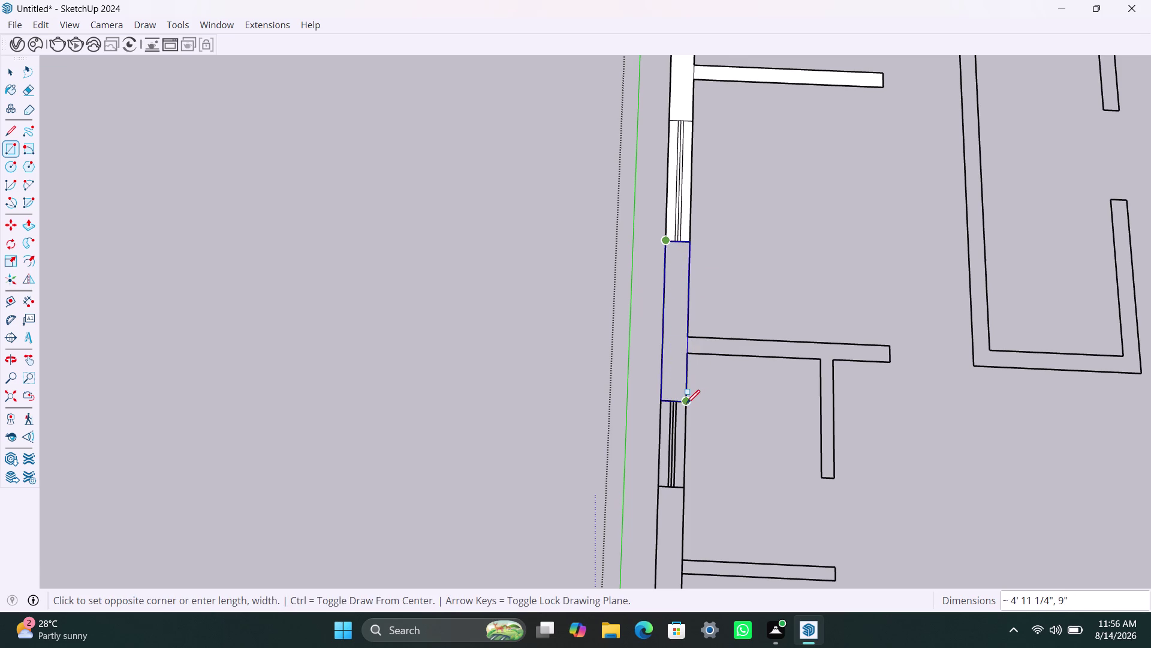
click(686, 403)
key(space)
Hide the newly created floor face through its context menu.
click(720, 329)
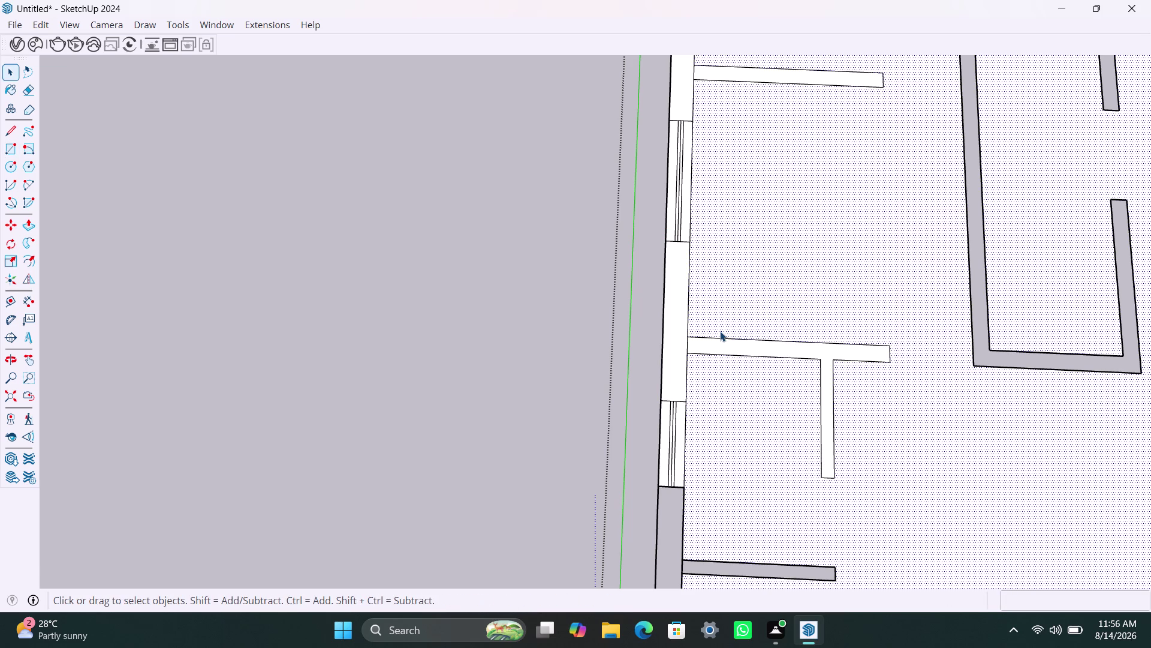
scroll(down, 3)
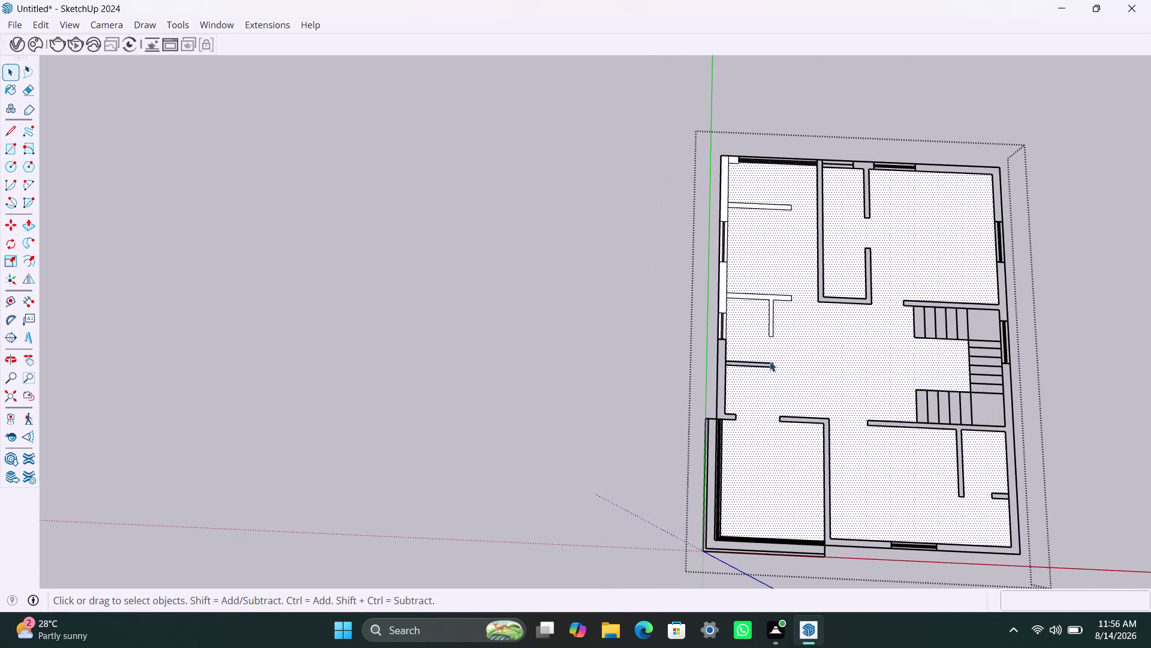
right_click(756, 339)
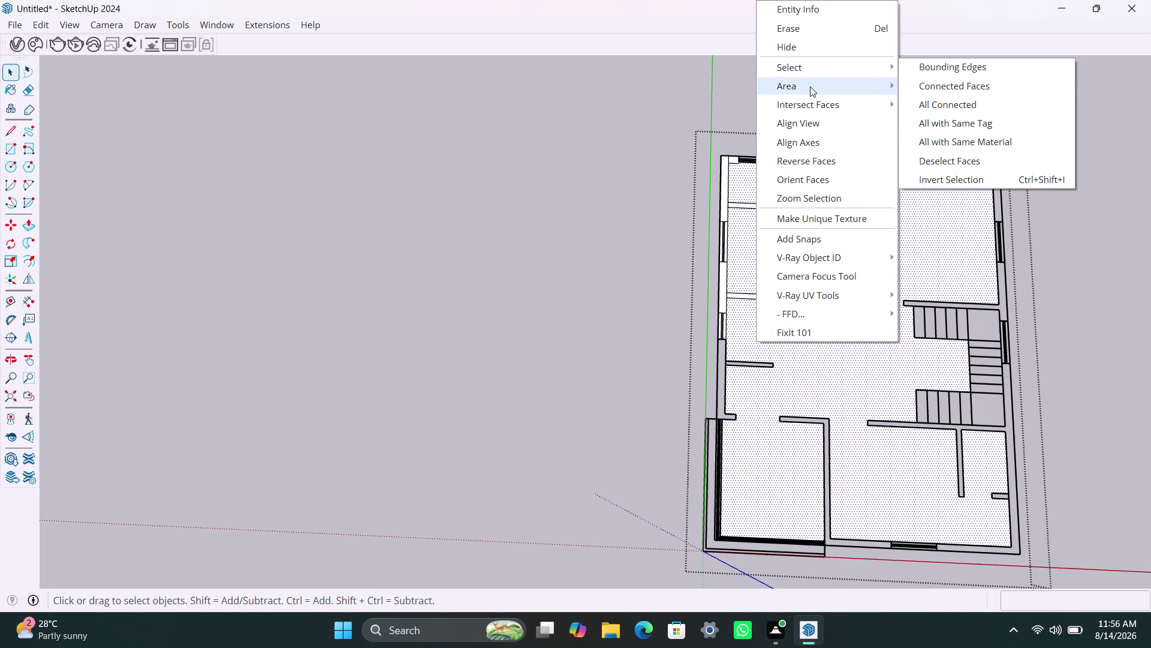
click(807, 42)
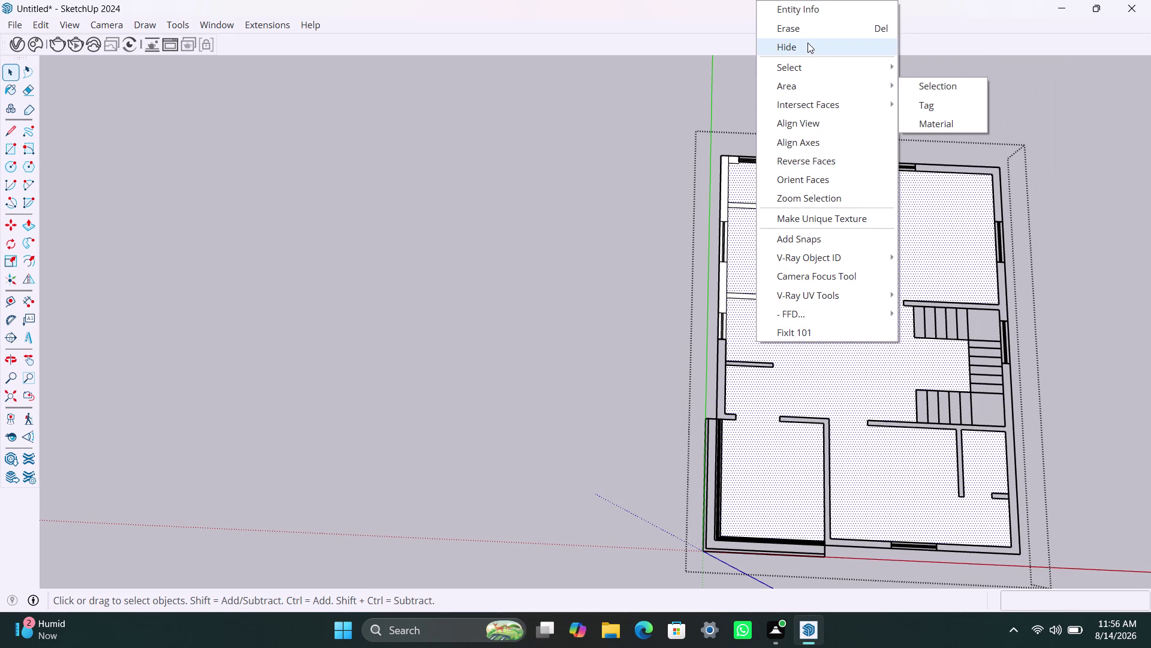
scroll(up, 3)
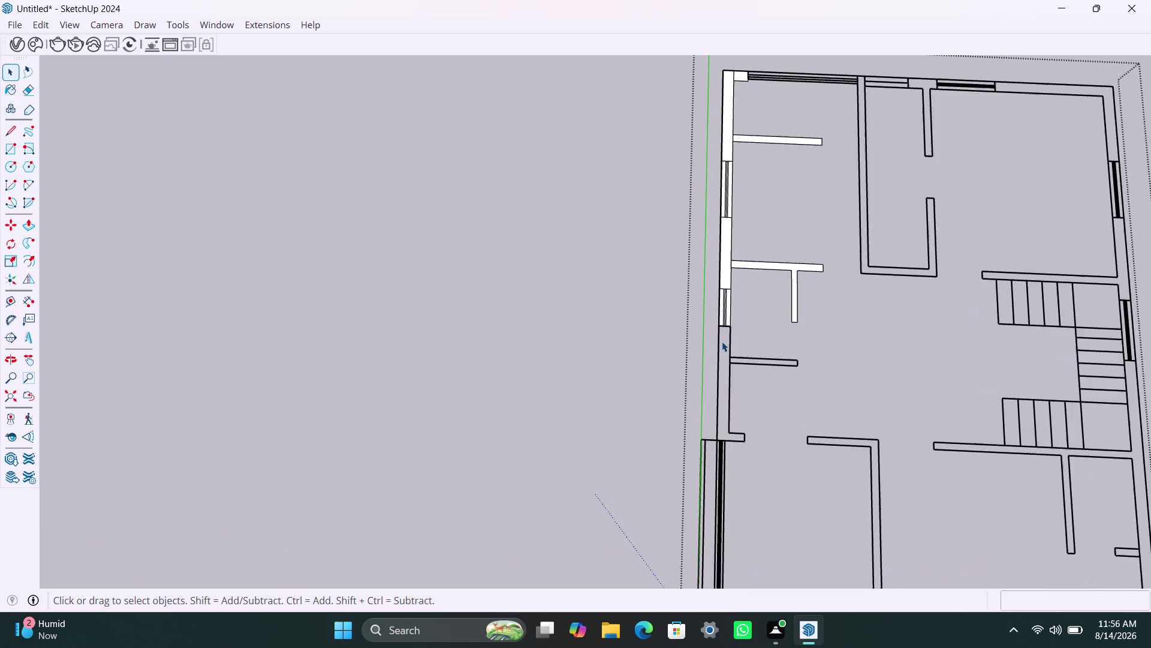
scroll(up, 3)
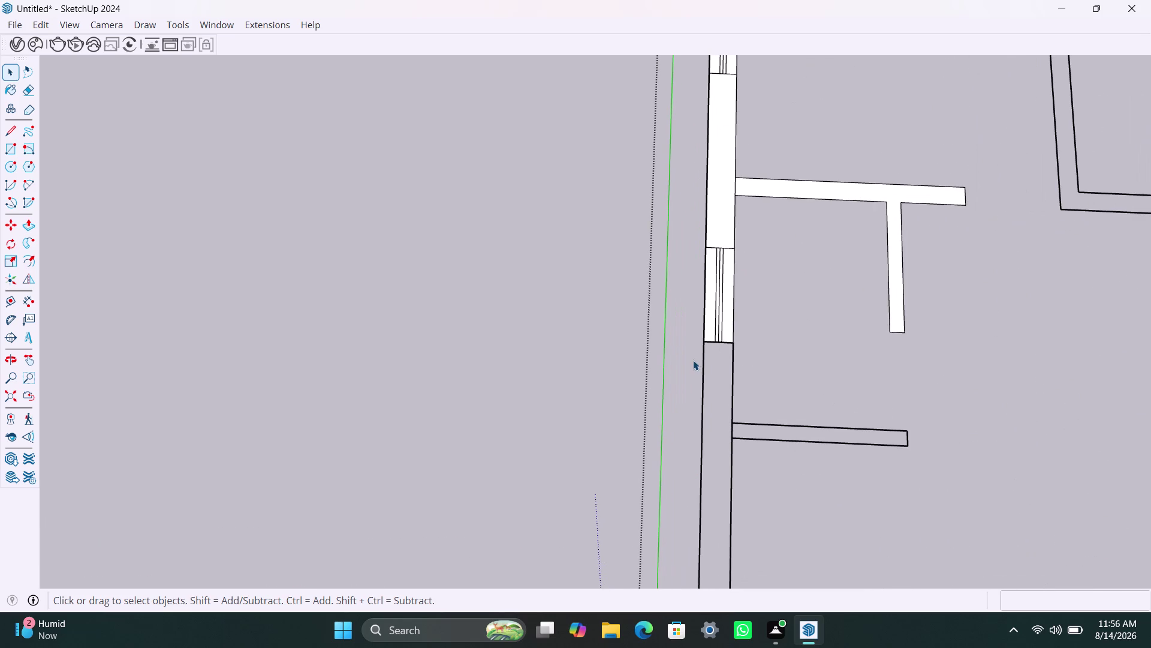
Draw a rectangle face over the wall section below the lower window.
key(r)
click(702, 343)
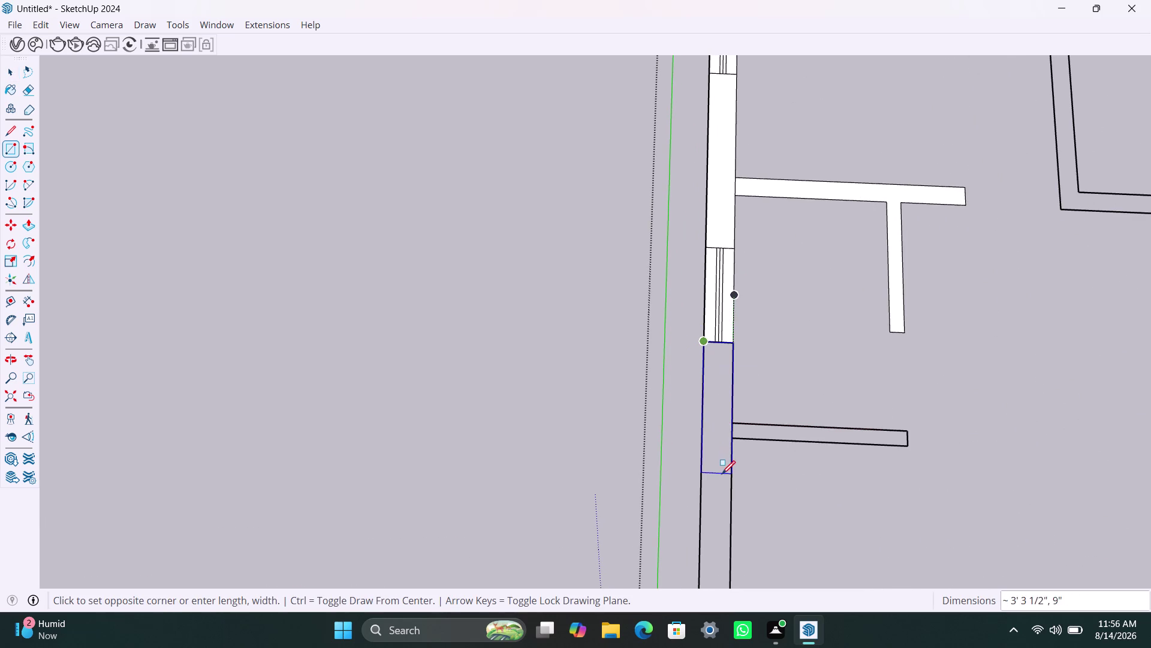
scroll(down, 3)
middle_drag(723, 483, 743, 343)
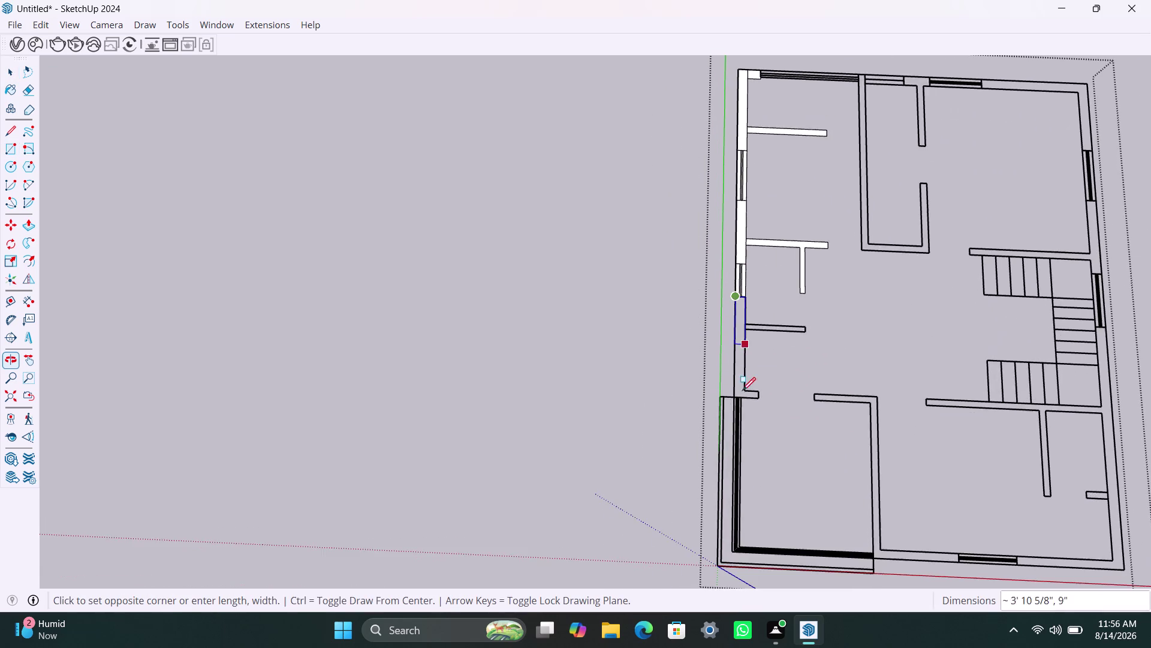
scroll(up, 3)
click(744, 386)
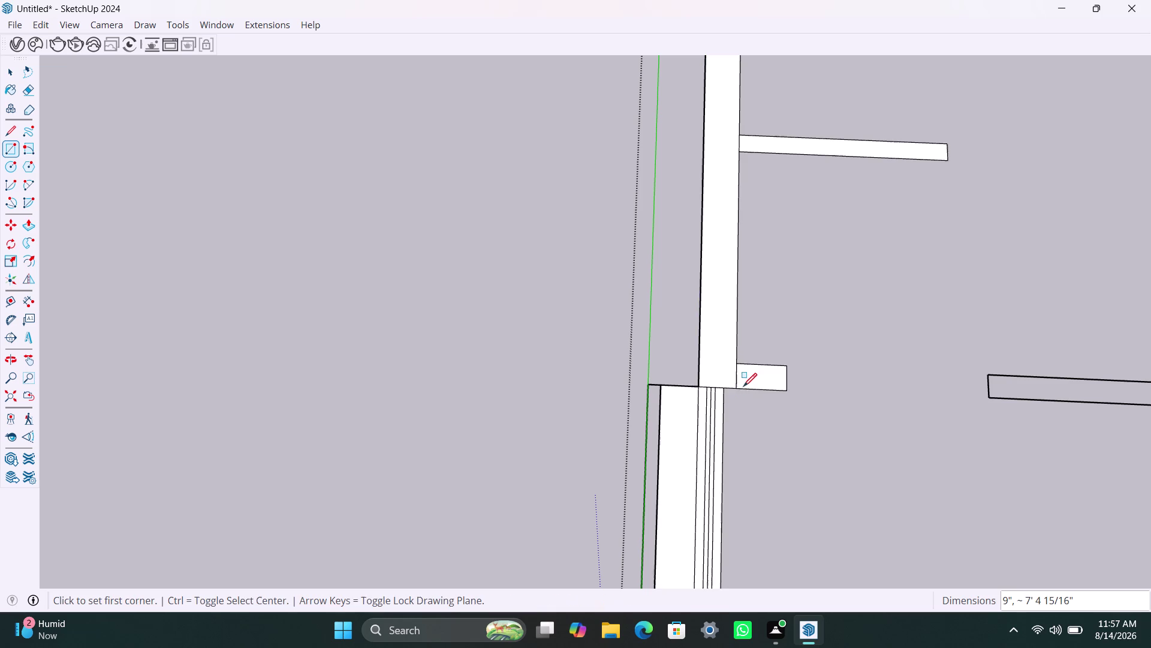
Fill the inner wall end with a rectangle face.
scroll(down, 3)
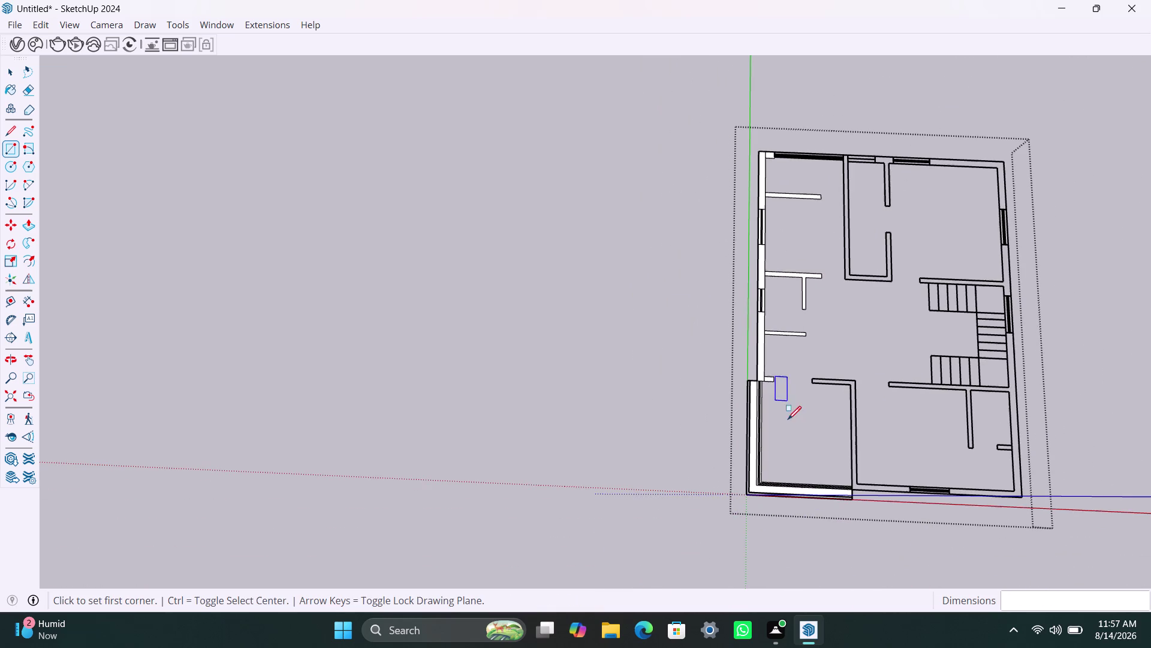
middle_drag(767, 384, 601, 354)
scroll(up, 3)
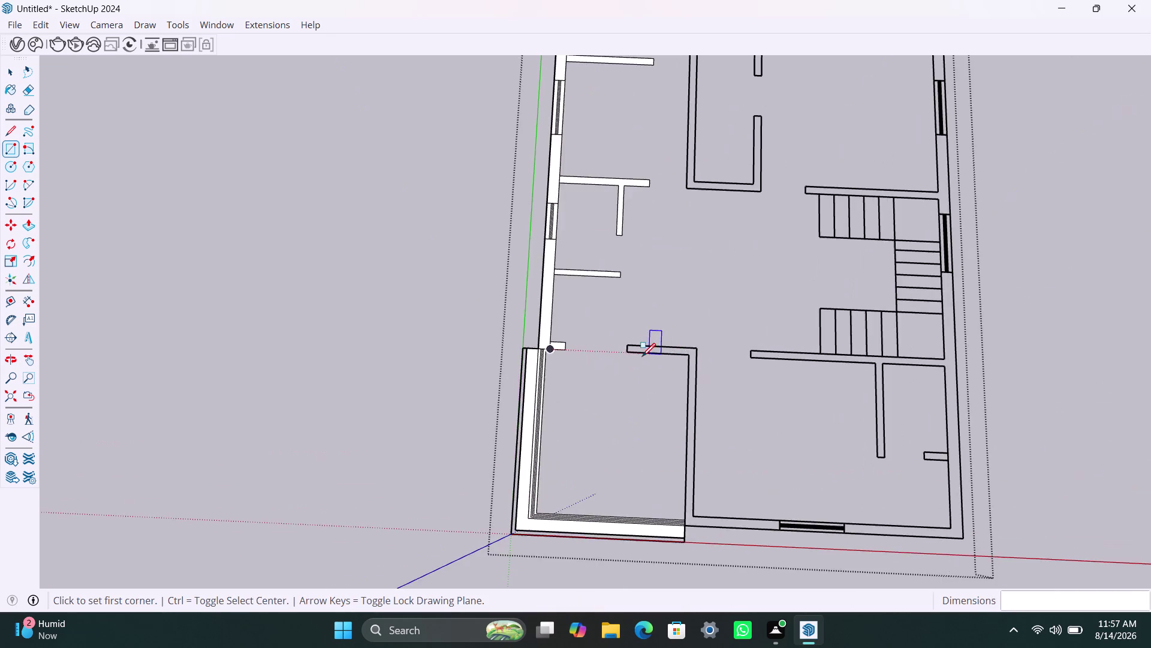
scroll(up, 3)
click(615, 329)
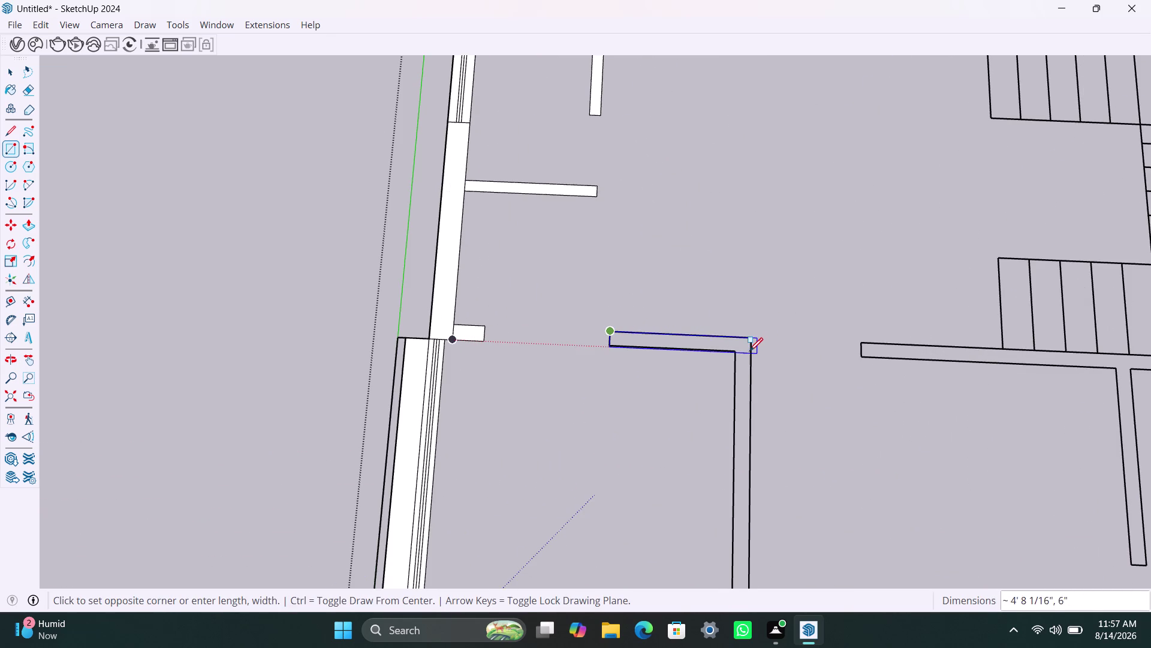
click(737, 351)
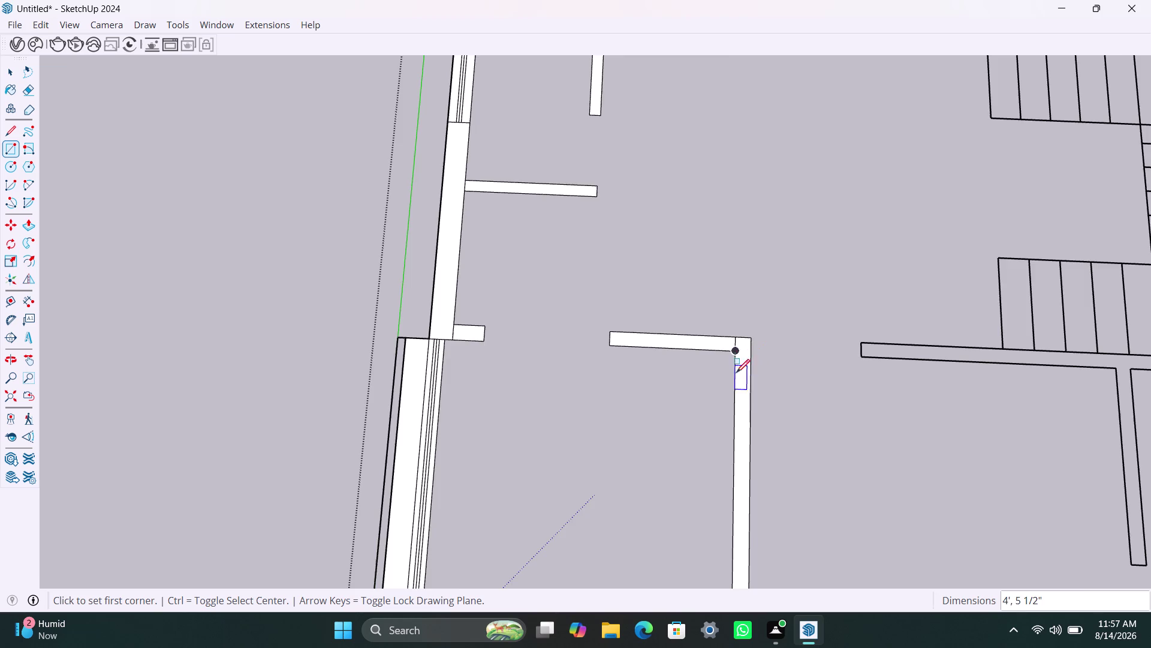
Close the gap along the bottom wall with a rectangle.
scroll(down, 3)
middle_drag(712, 427, 592, 350)
scroll(up, 3)
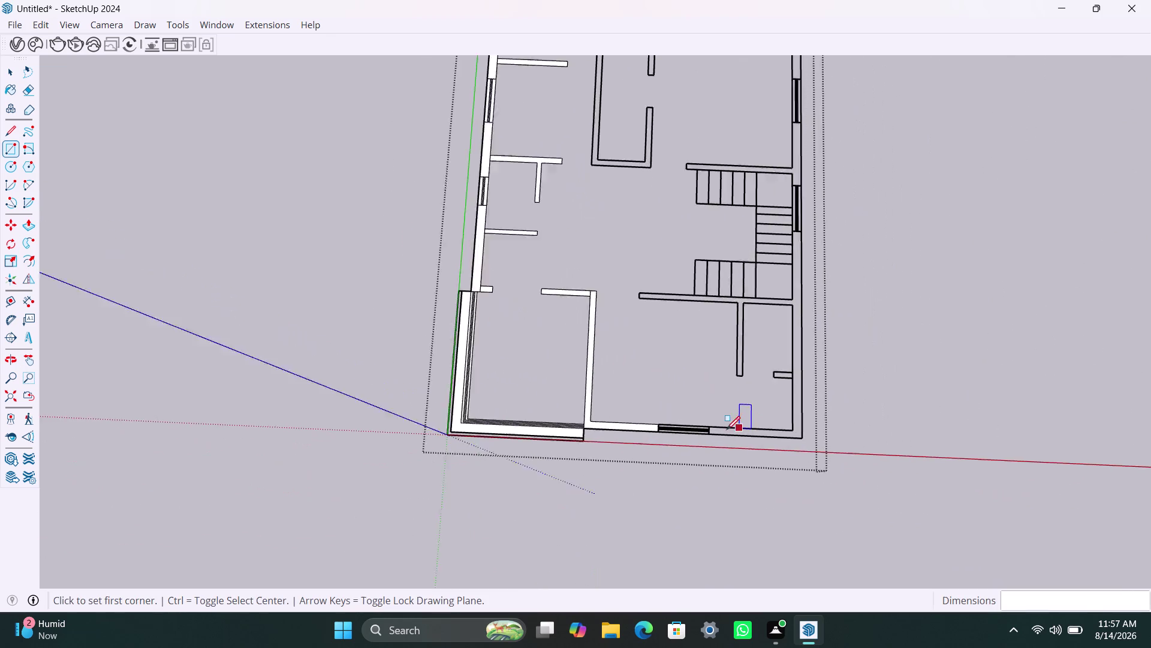
scroll(up, 3)
click(691, 418)
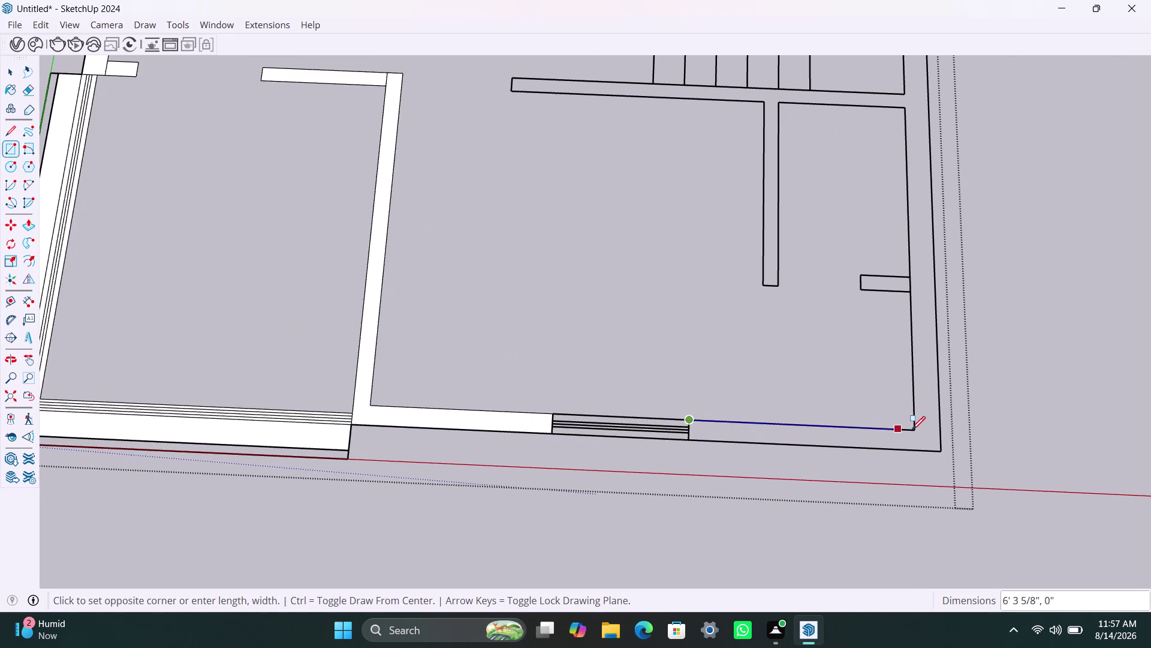
click(939, 446)
Close the right wall gap with a rectangle face.
scroll(down, 3)
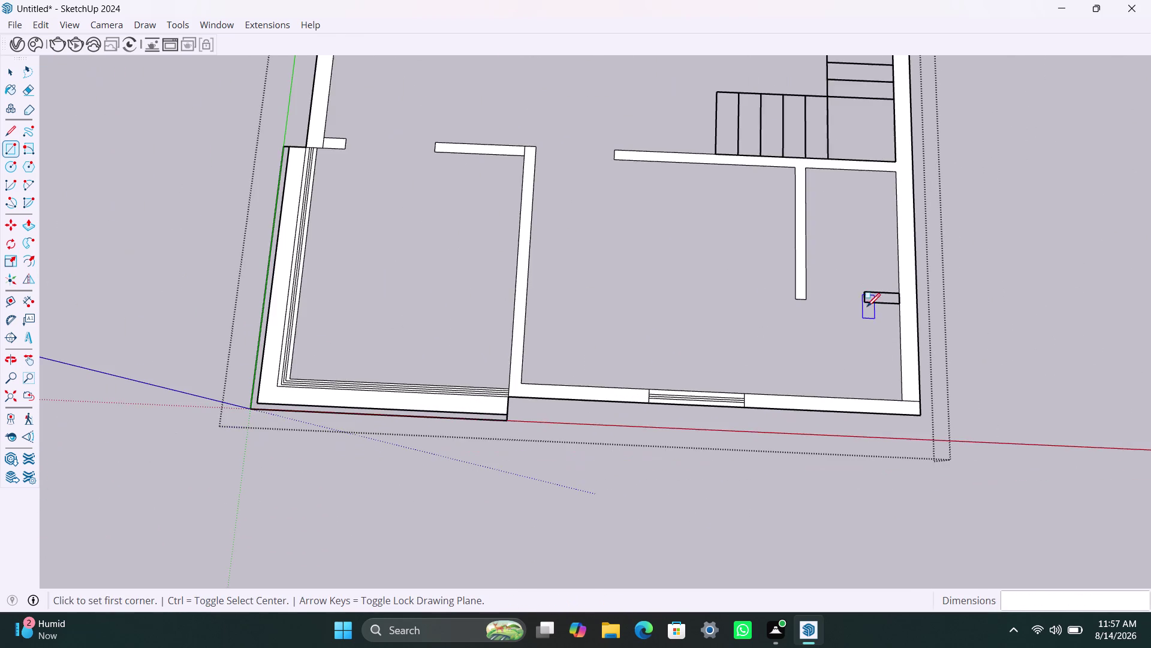
scroll(up, 3)
click(856, 300)
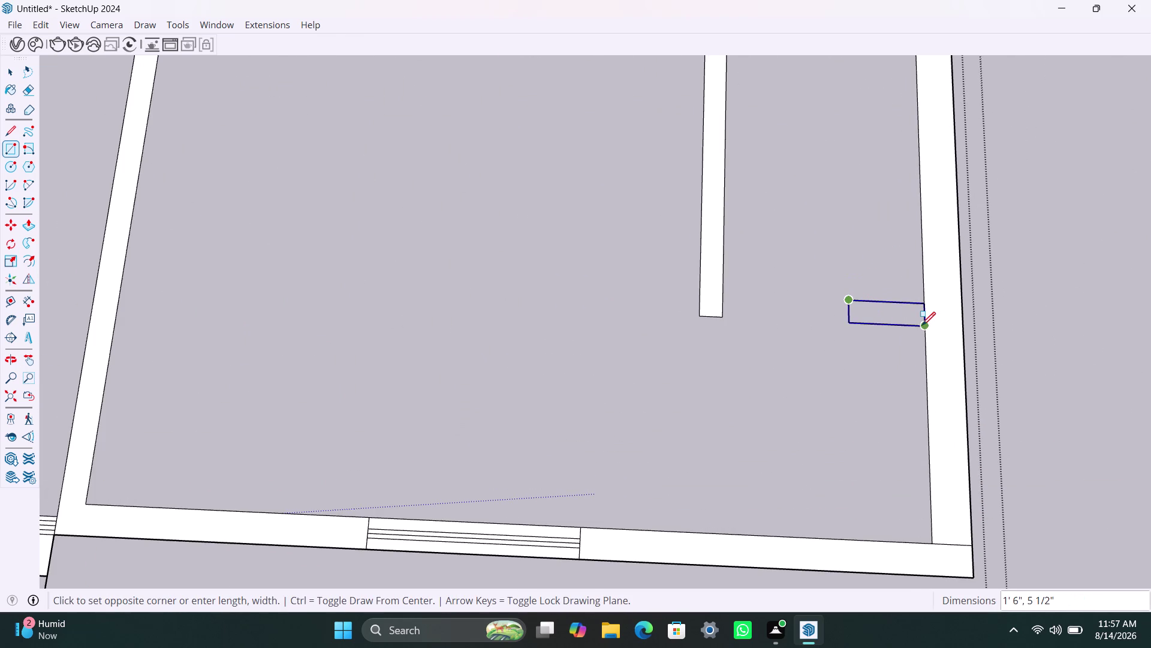
click(922, 325)
Close the central partition wall with a rectangle face.
scroll(down, 3)
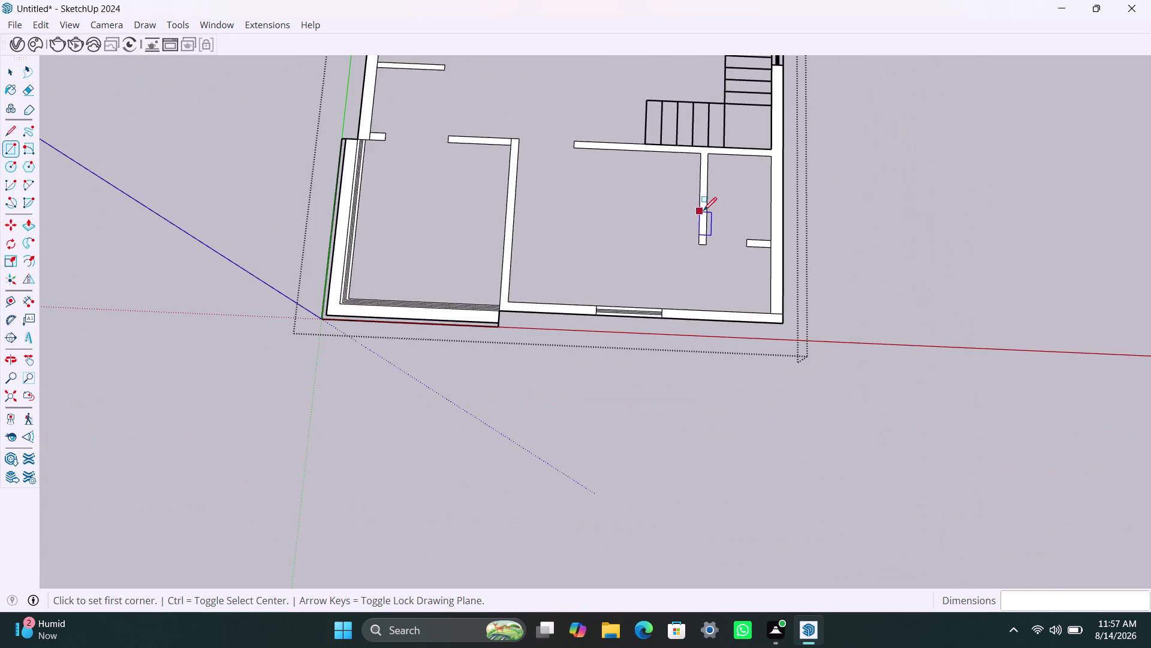
middle_drag(704, 209, 755, 575)
scroll(up, 3)
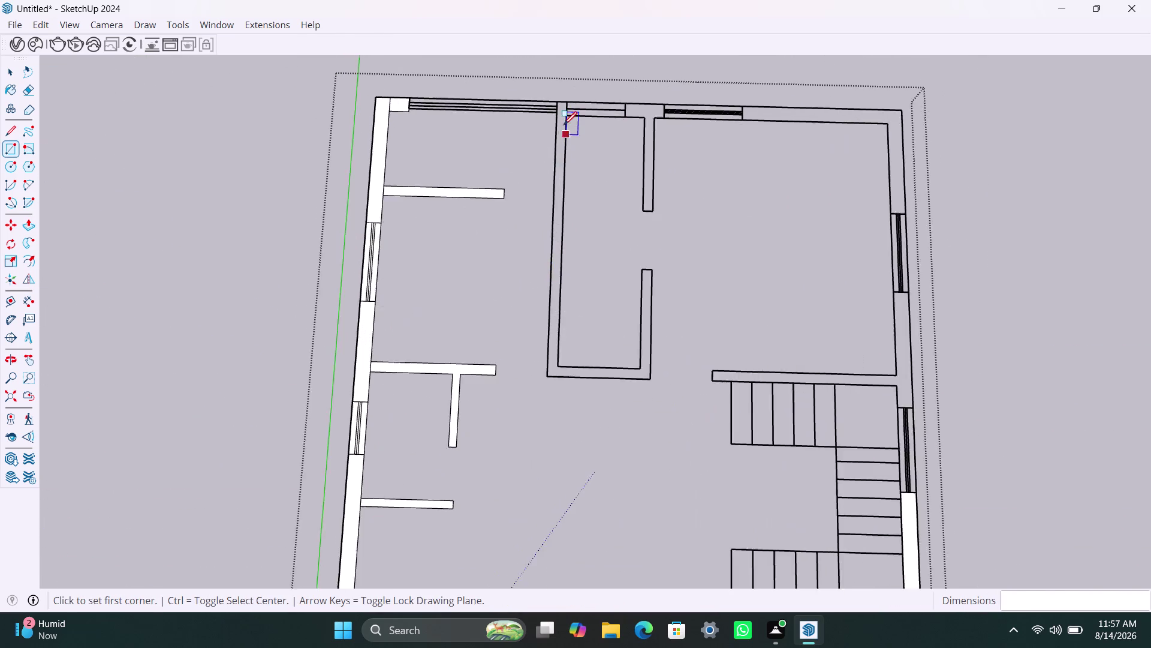
scroll(up, 3)
click(562, 95)
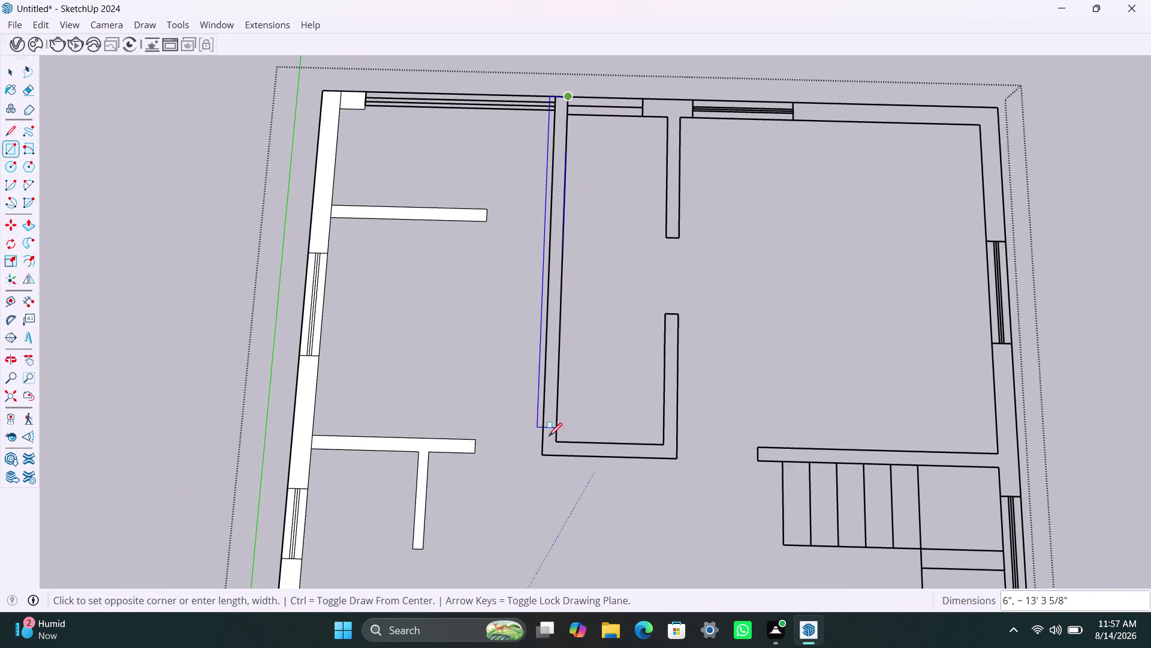
click(546, 454)
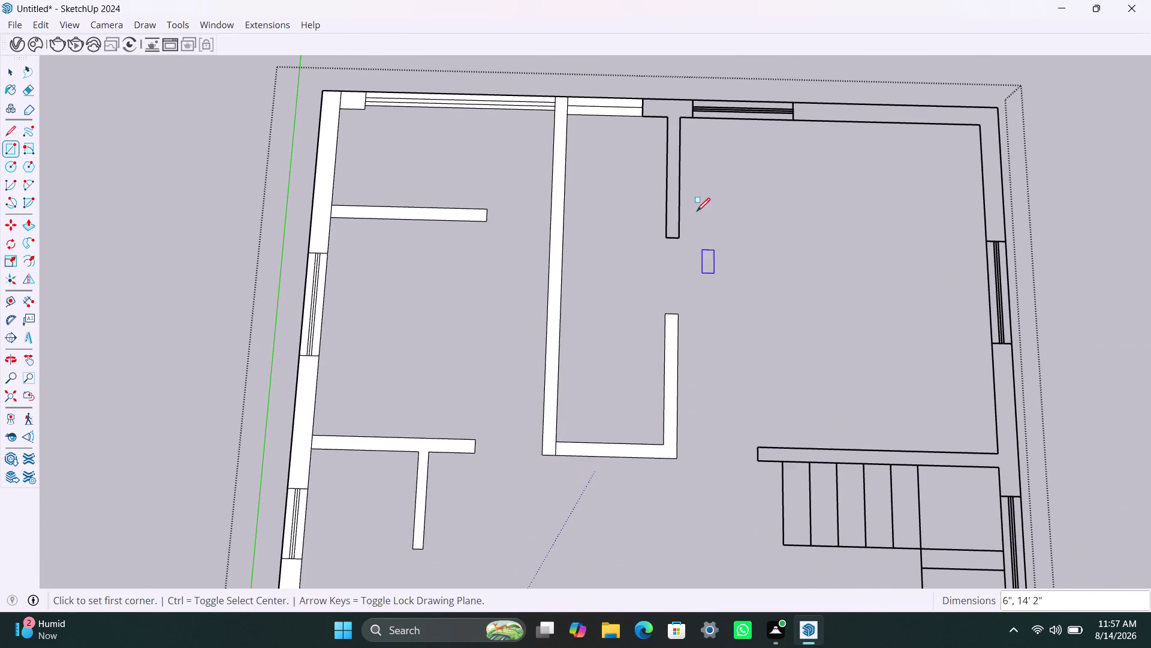
Fill the top wall gap and the top-right wall segment with faces.
drag(641, 98, 643, 106)
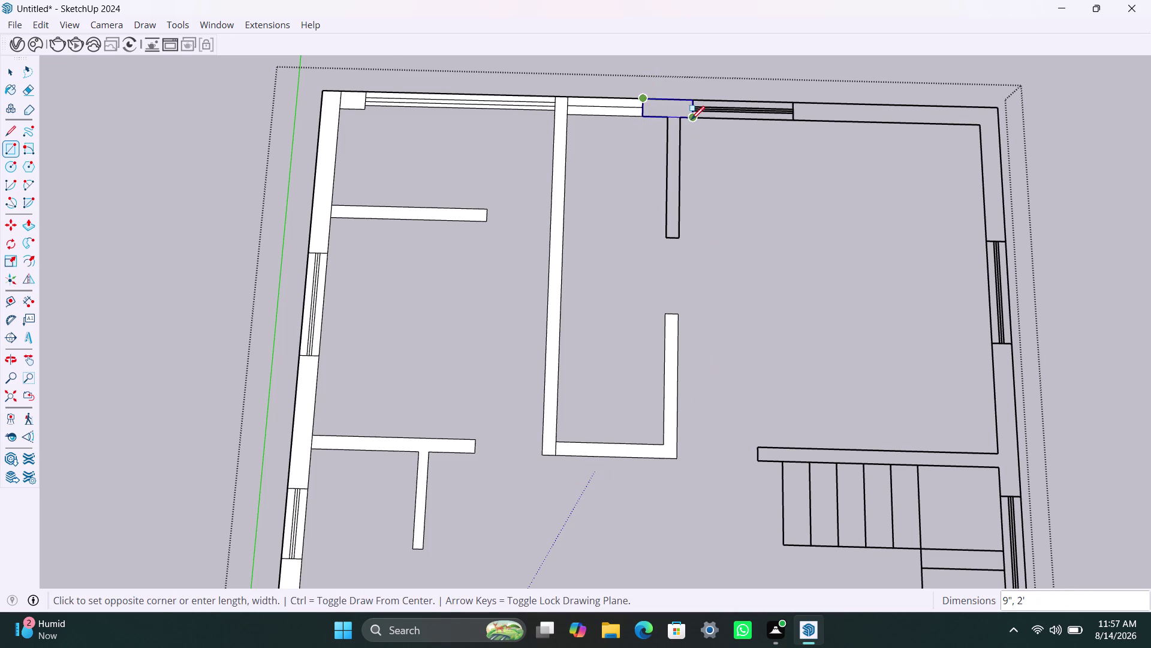
click(692, 118)
click(799, 103)
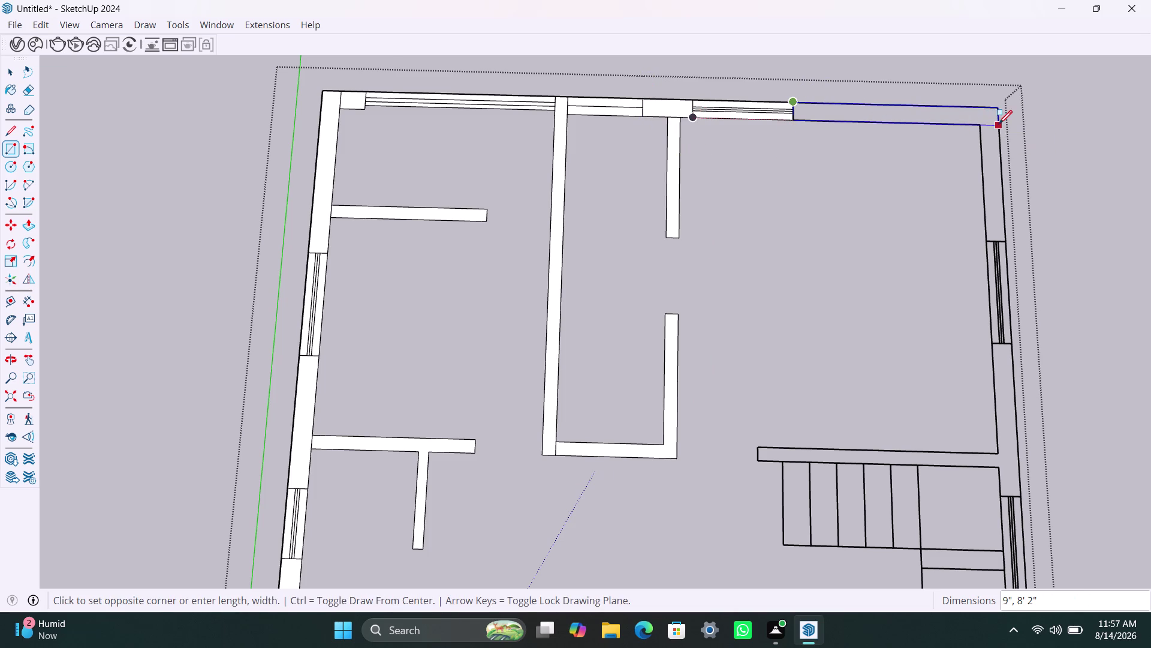
click(999, 123)
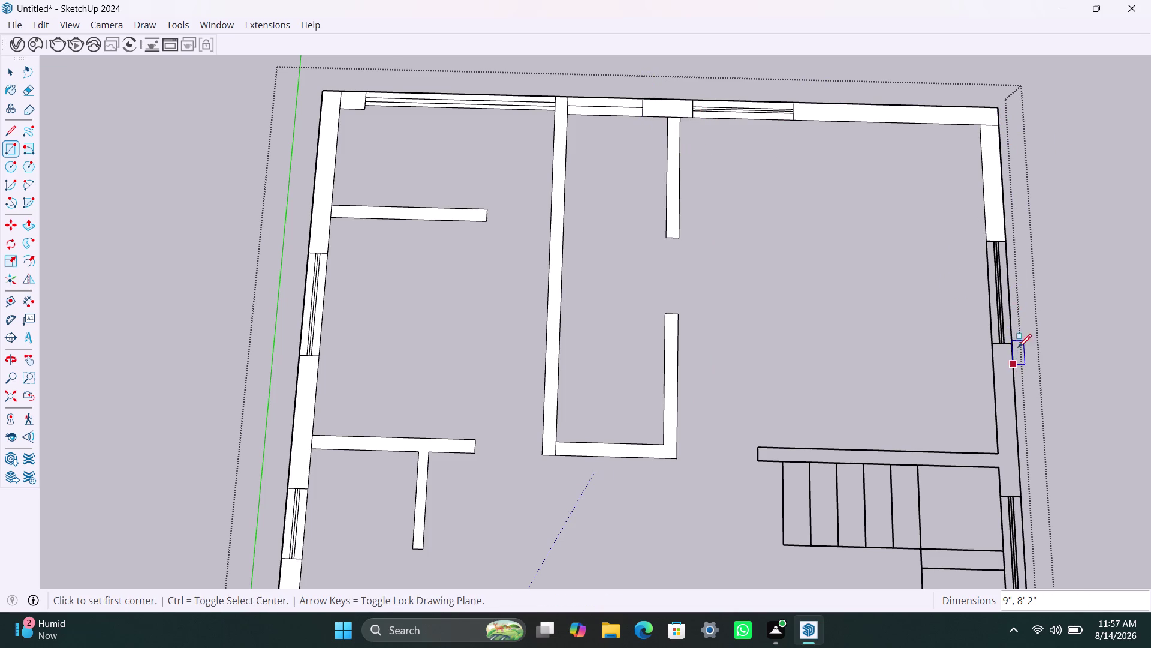
Close the right wall window segment and the stair landing, then return to Select.
click(1011, 345)
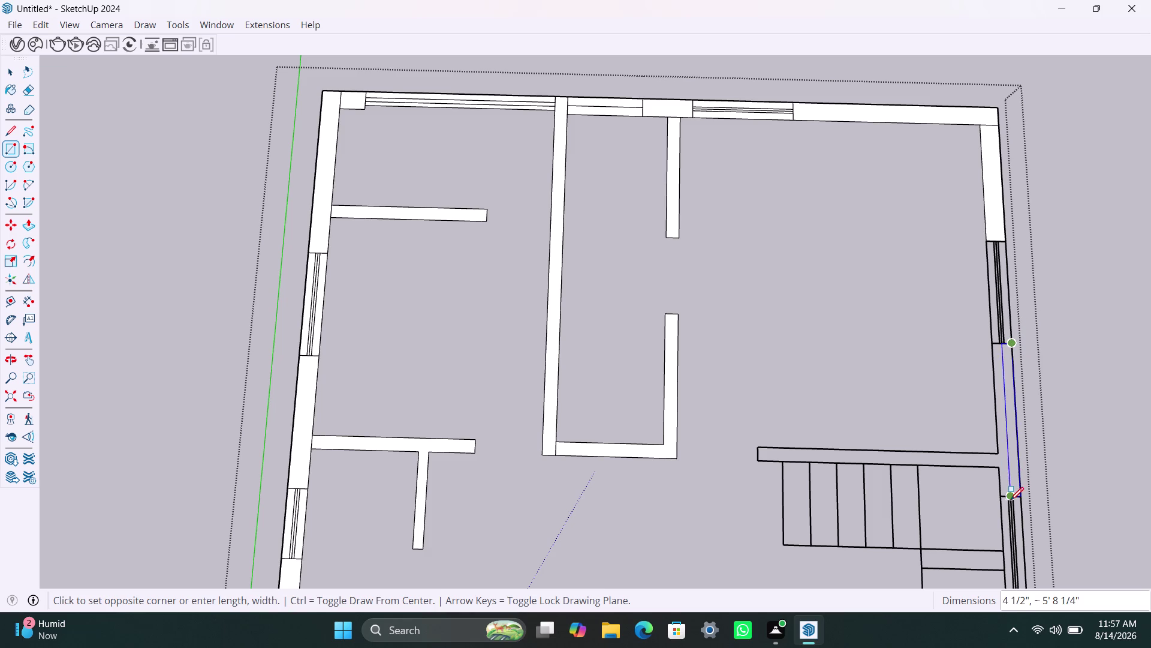
click(1002, 499)
scroll(down, 3)
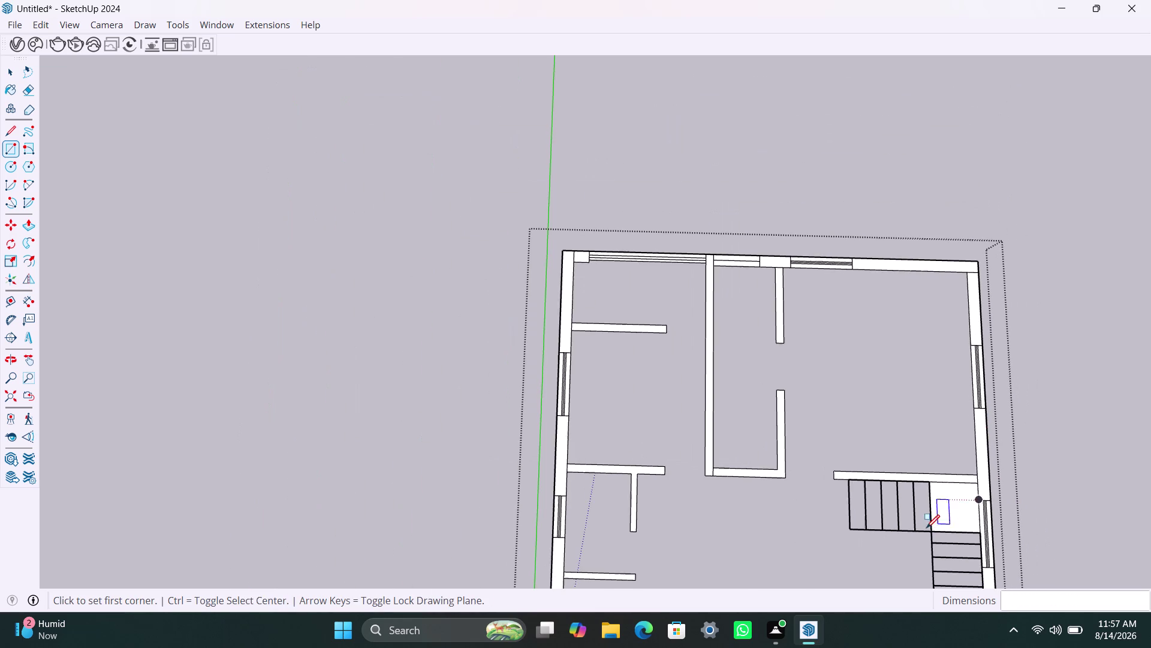
click(942, 515)
key(space)
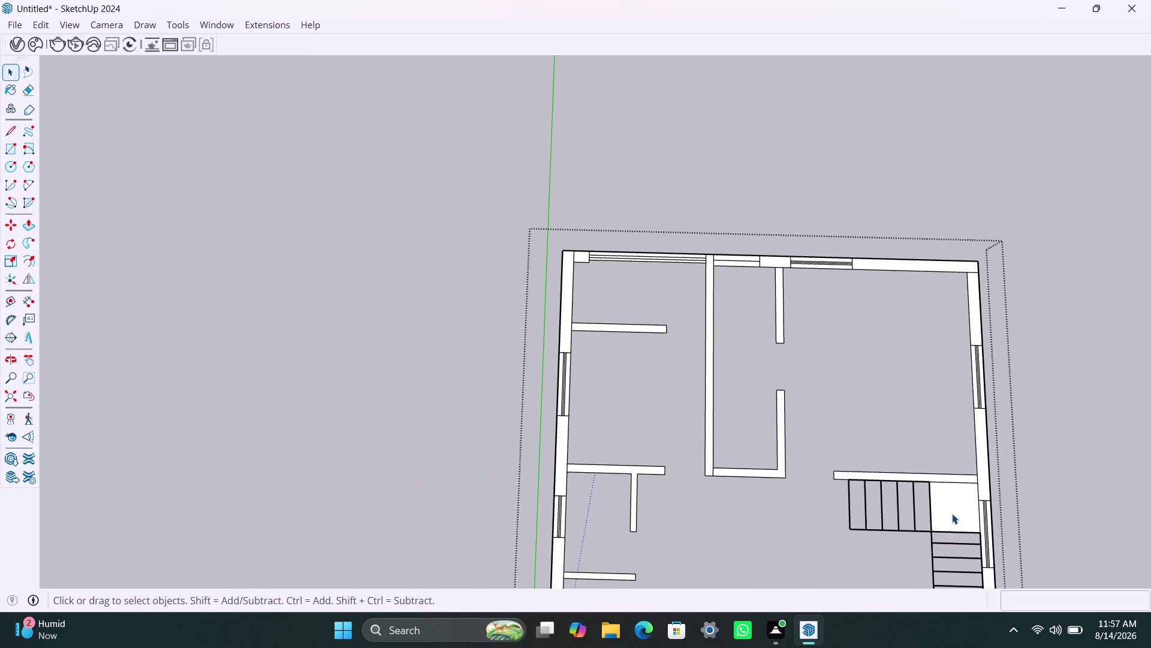
Delete a selected stray face, then reframe the whole floor plan.
click(953, 512)
key(Delete)
scroll(down, 3)
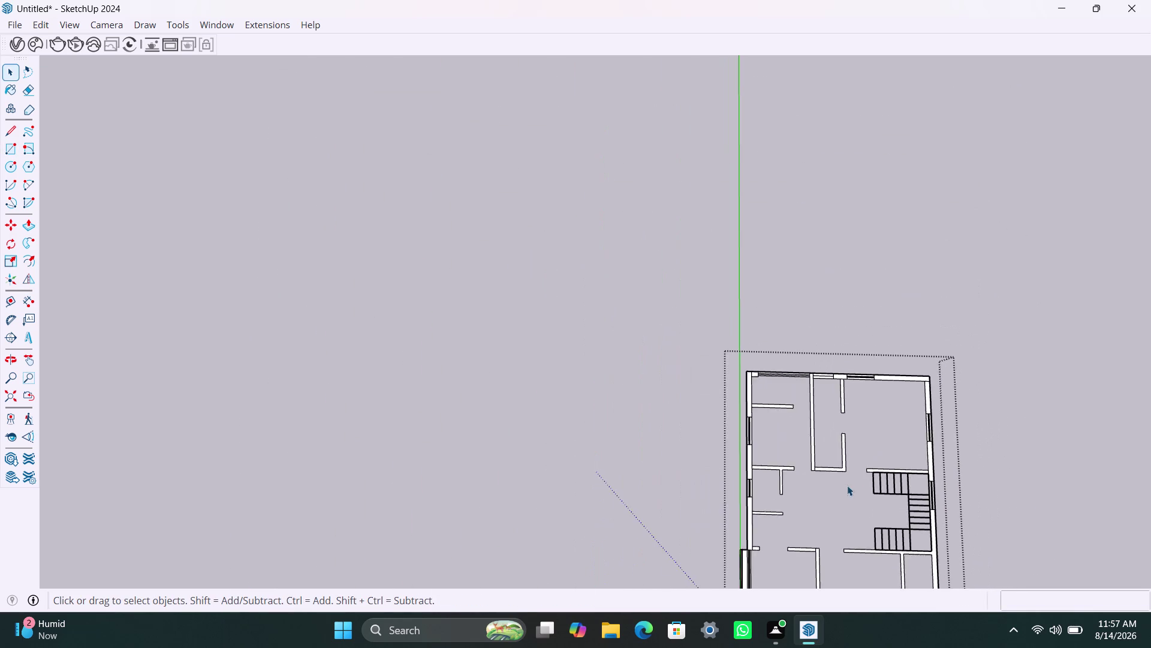
middle_drag(848, 484, 840, 479)
scroll(up, 3)
scroll(up, 3)
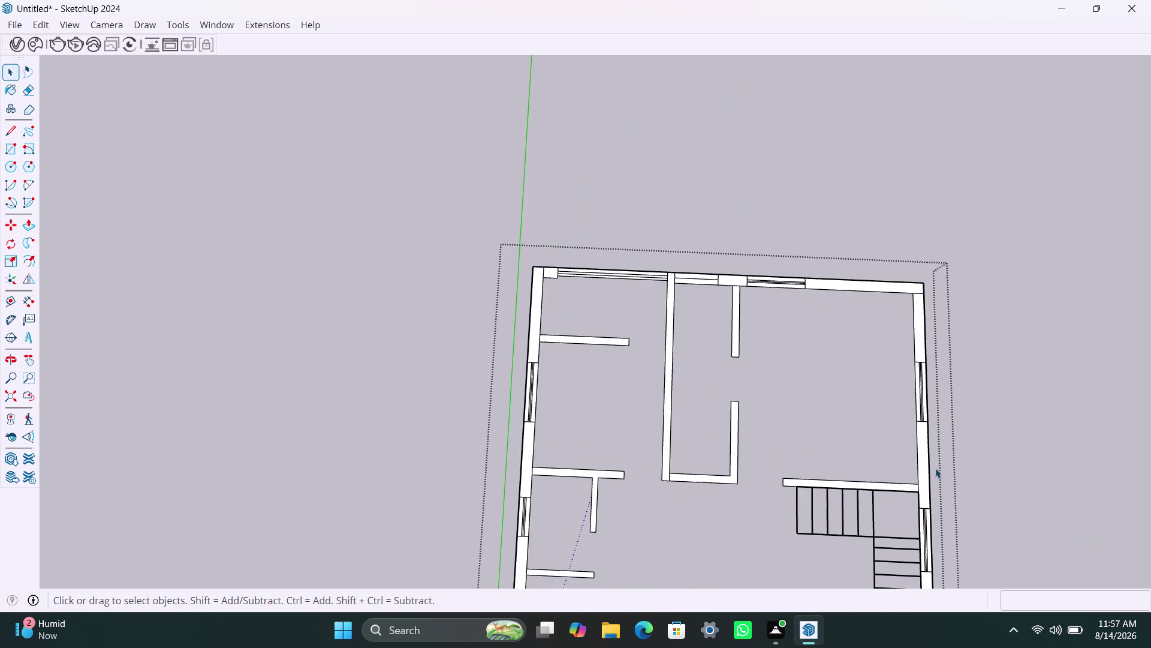
scroll(up, 3)
scroll(up, 3)
Delete the four stray faces in the right-wall window beside the stairs.
middle_drag(916, 529, 901, 450)
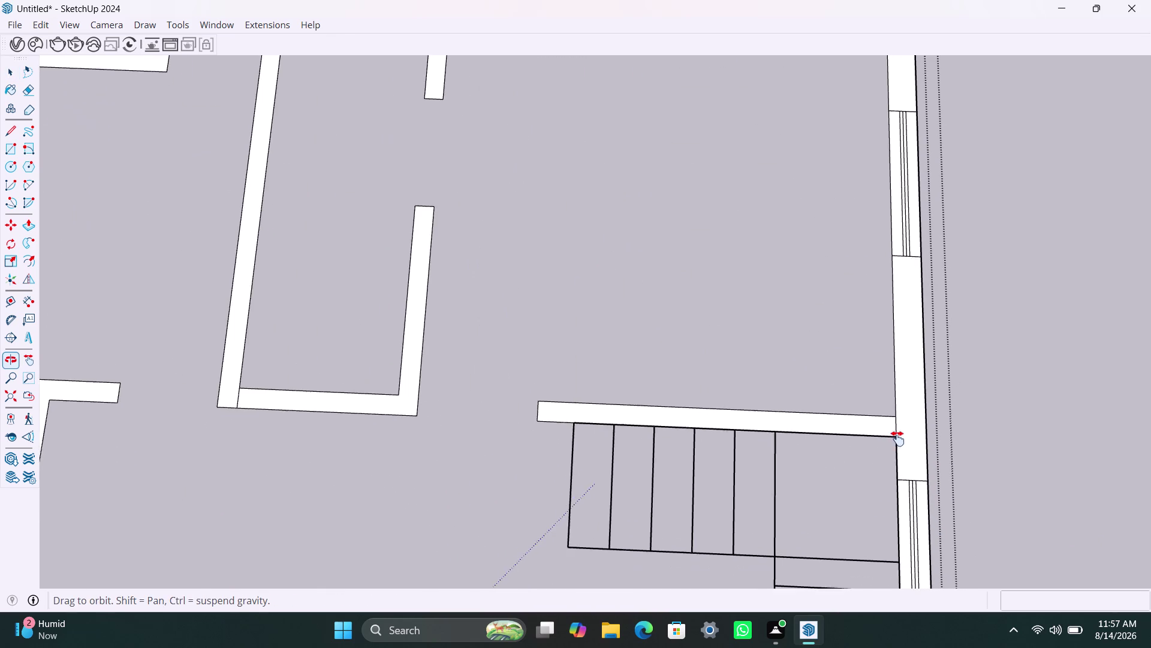
middle_drag(902, 451, 884, 370)
scroll(up, 3)
click(891, 415)
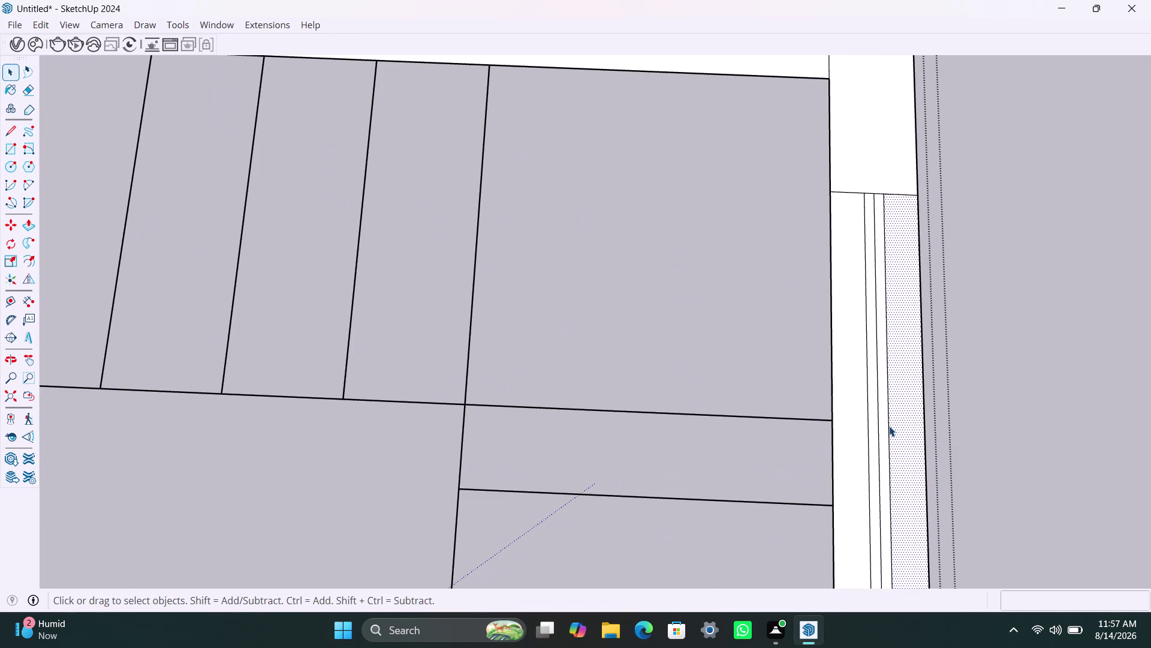
key(Delete)
click(888, 450)
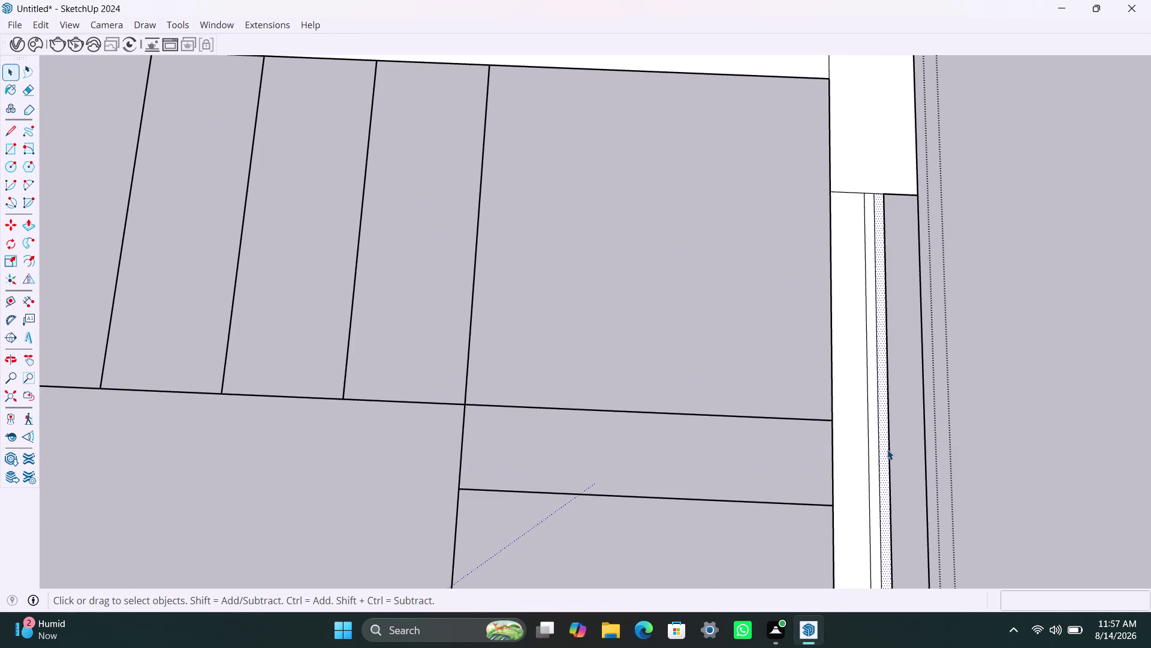
key(Delete)
click(875, 441)
key(Delete)
click(853, 449)
key(Delete)
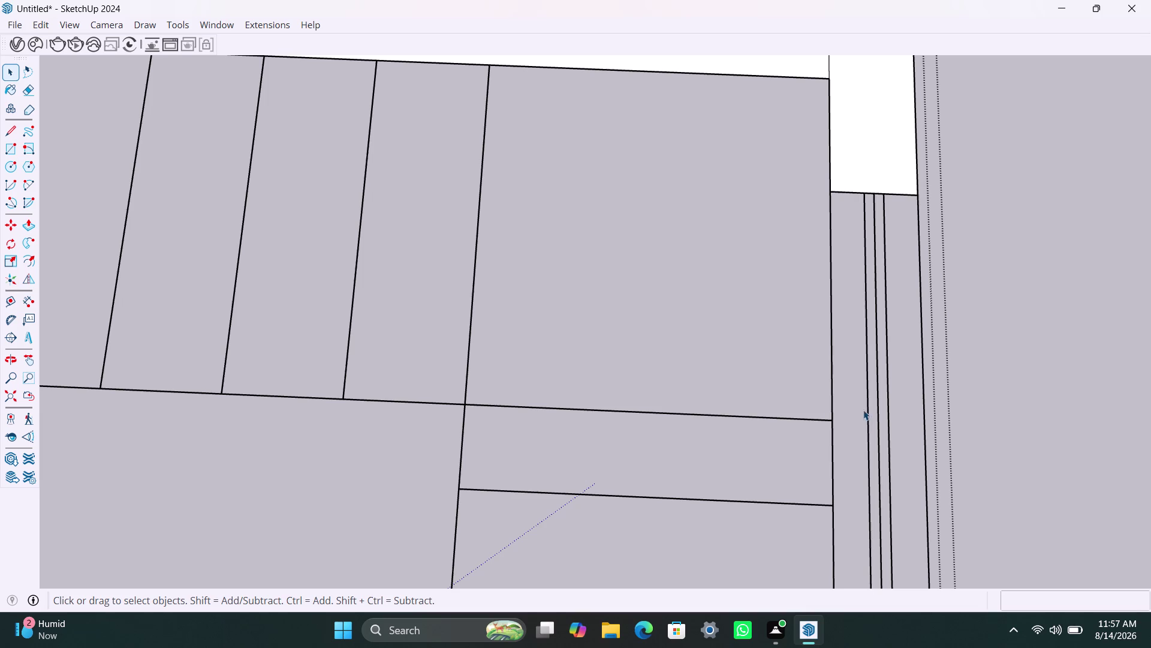
Delete the four stray faces in the upper right window.
scroll(down, 3)
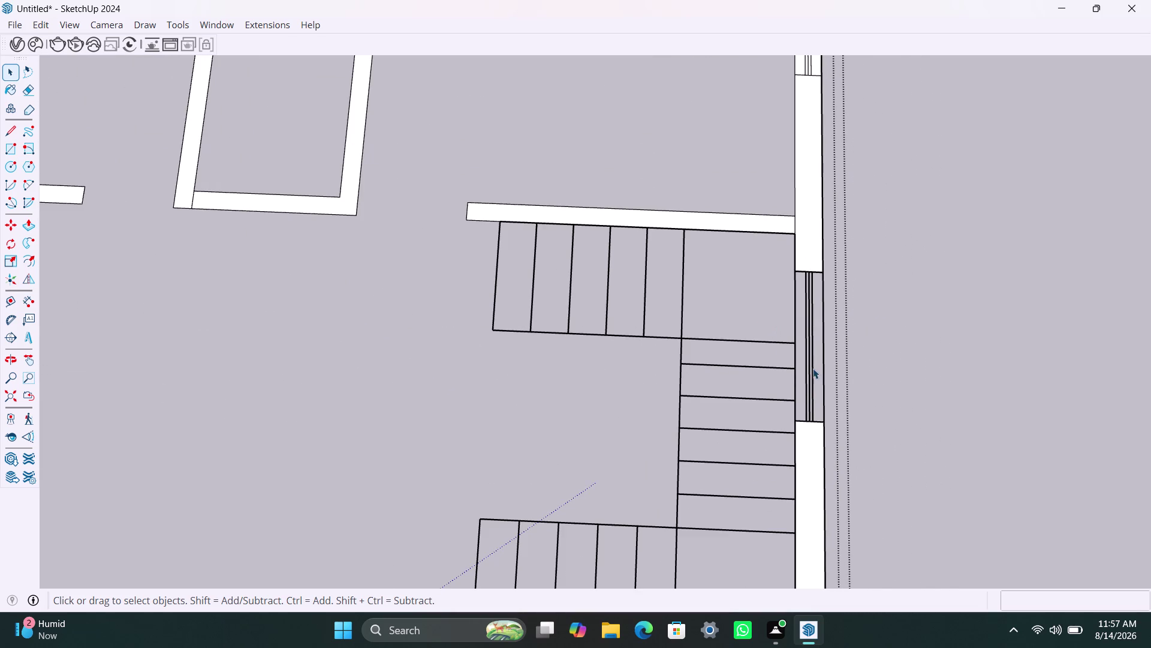
scroll(down, 3)
scroll(up, 3)
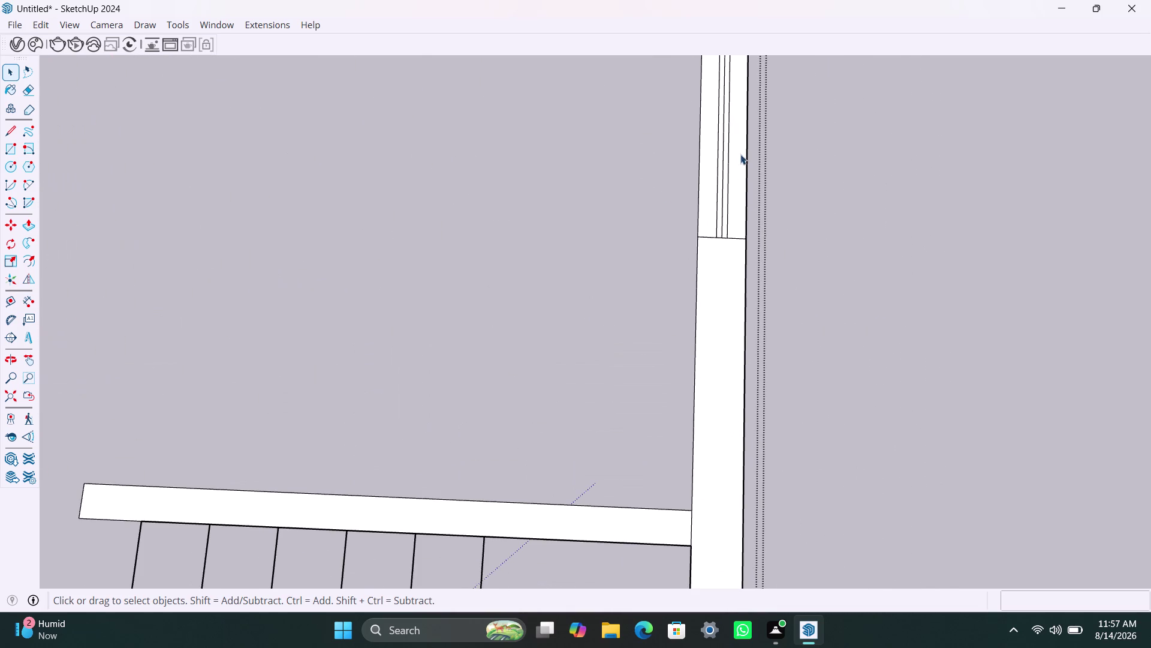
click(740, 154)
key(Delete)
scroll(up, 3)
click(725, 173)
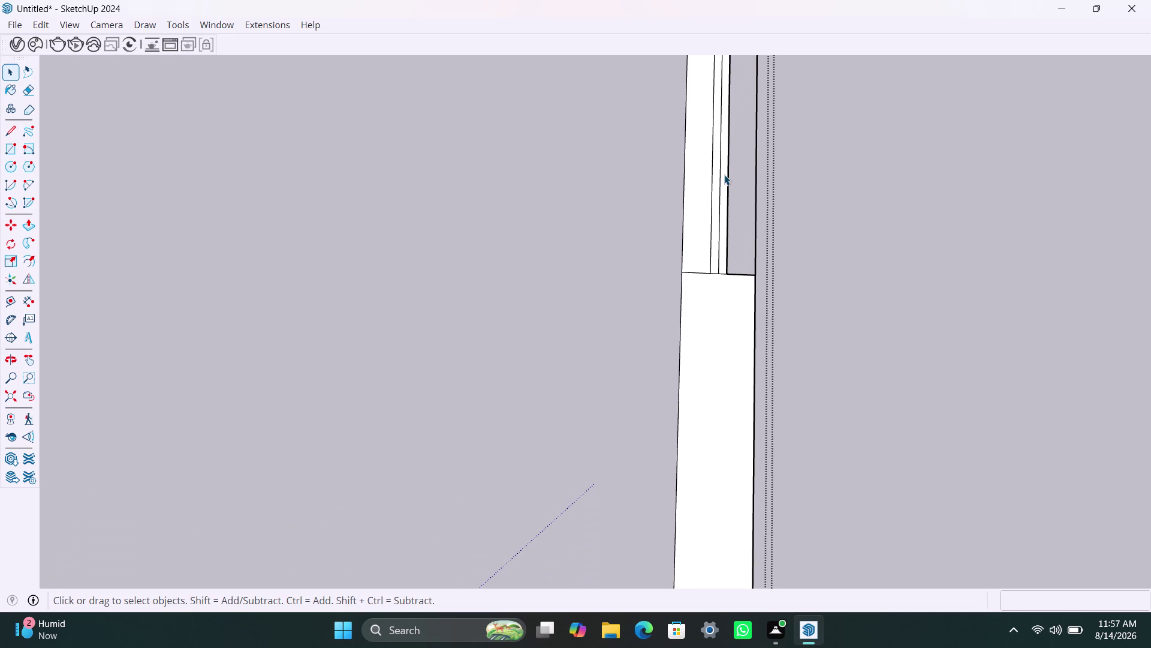
key(Delete)
click(718, 180)
key(Delete)
click(699, 190)
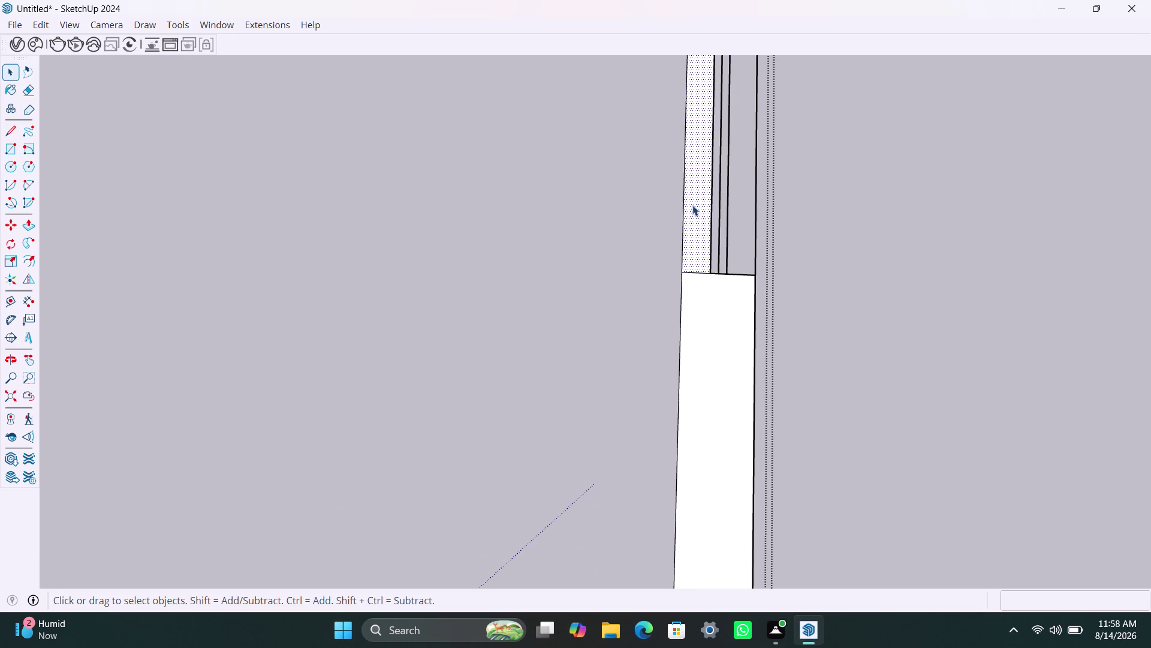
key(Delete)
Delete the four stray faces in the top-wall window.
scroll(down, 3)
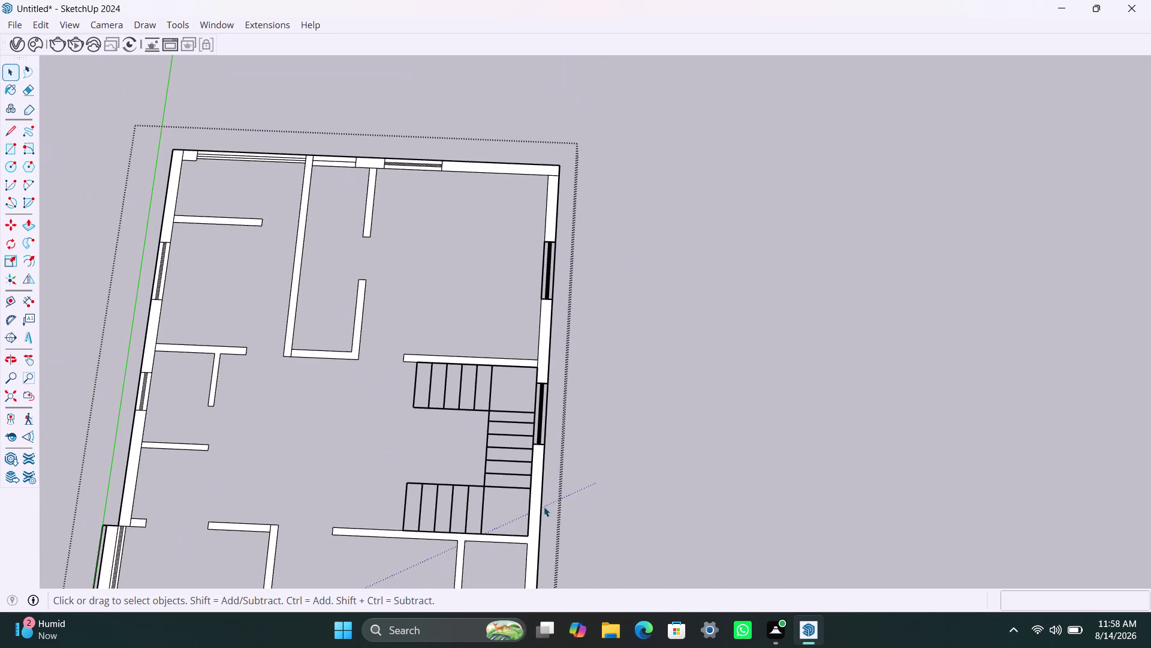
scroll(up, 3)
click(413, 149)
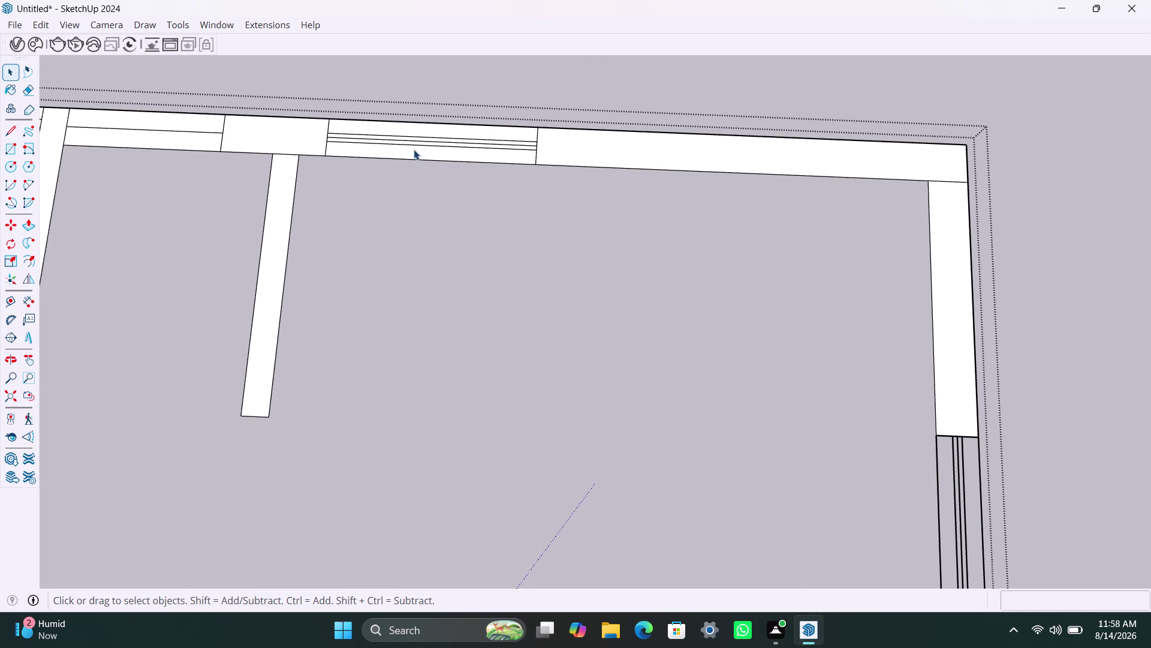
key(Delete)
scroll(up, 3)
click(434, 135)
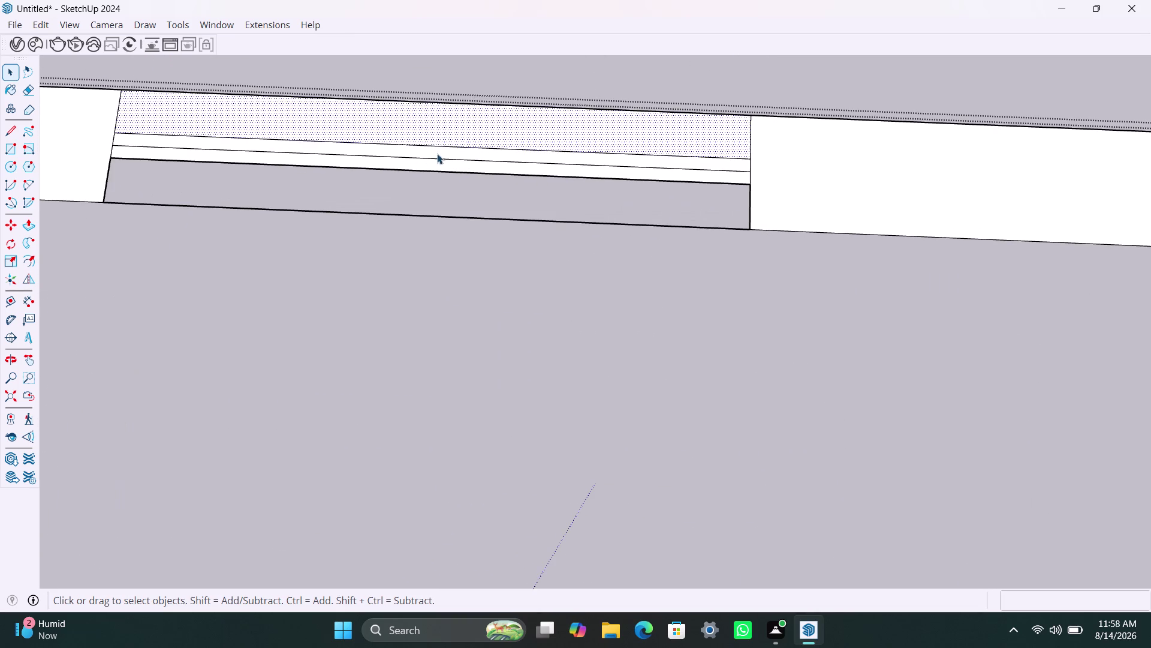
key(Delete)
click(437, 154)
key(Delete)
click(439, 162)
key(Delete)
Delete the two stray faces in the next top-wall opening.
scroll(down, 3)
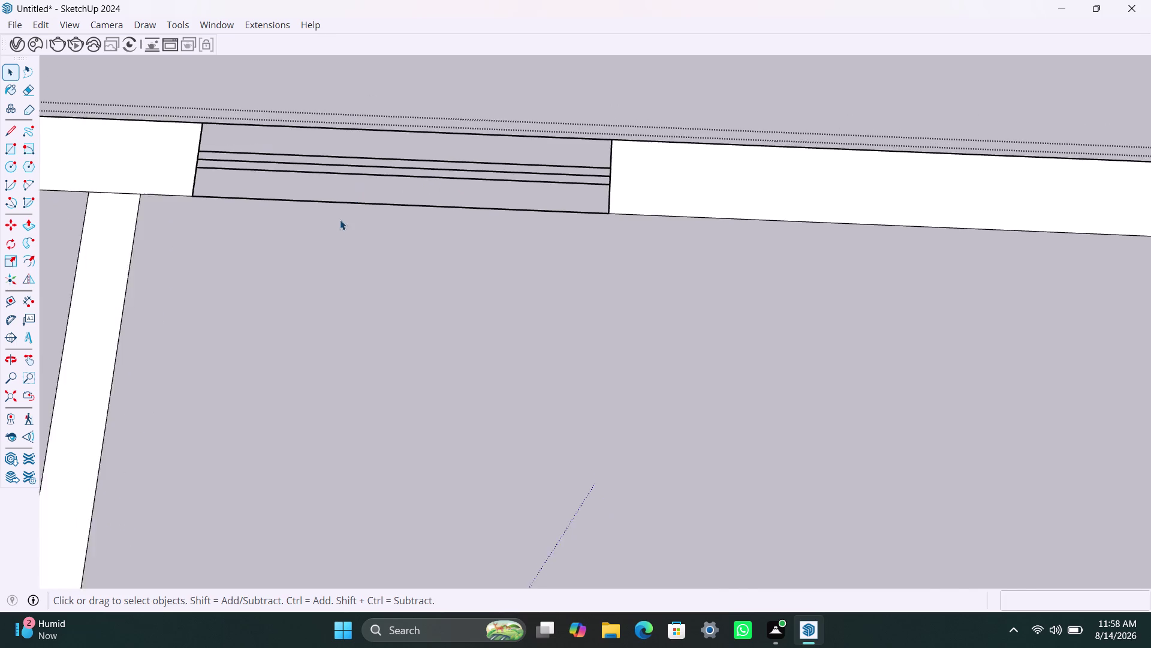
scroll(down, 3)
middle_drag(350, 323, 617, 320)
scroll(up, 3)
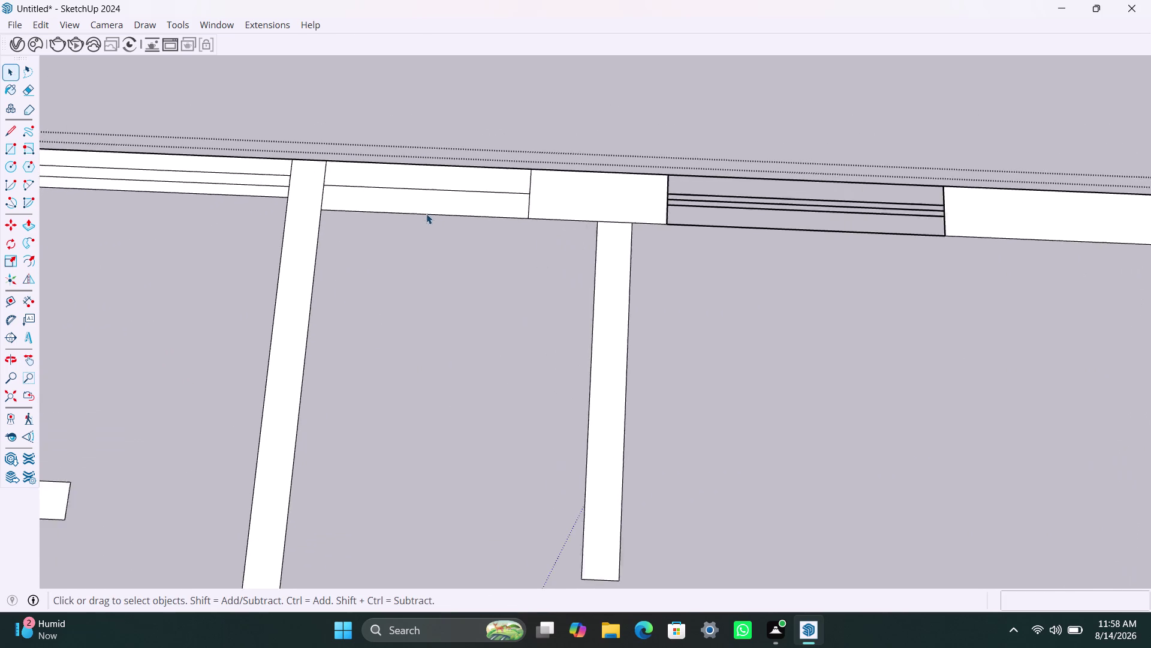
scroll(up, 3)
click(434, 198)
key(Delete)
click(401, 162)
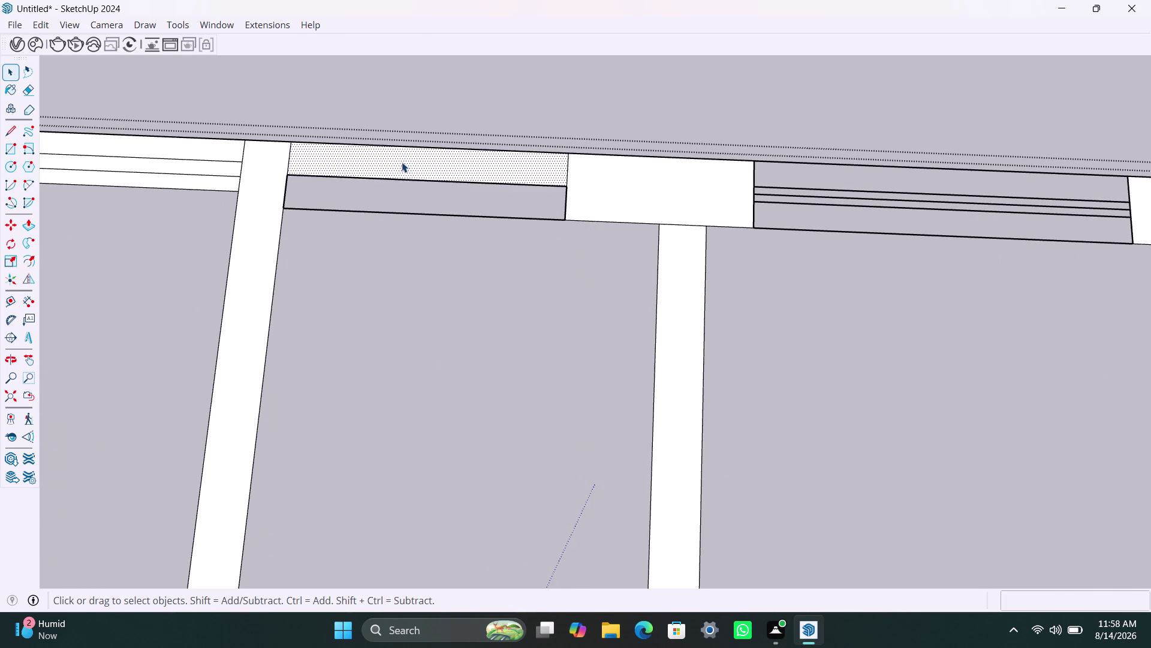
key(Delete)
Delete the three stray faces and strips in the next window opening.
scroll(down, 3)
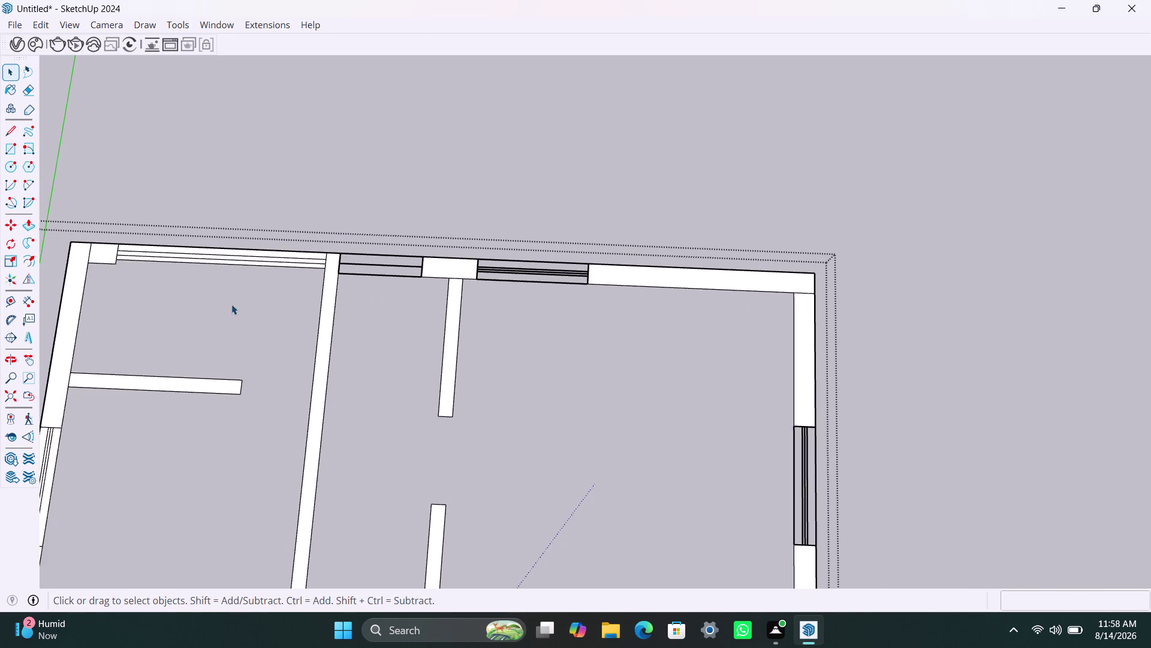
scroll(up, 3)
middle_drag(242, 316, 524, 349)
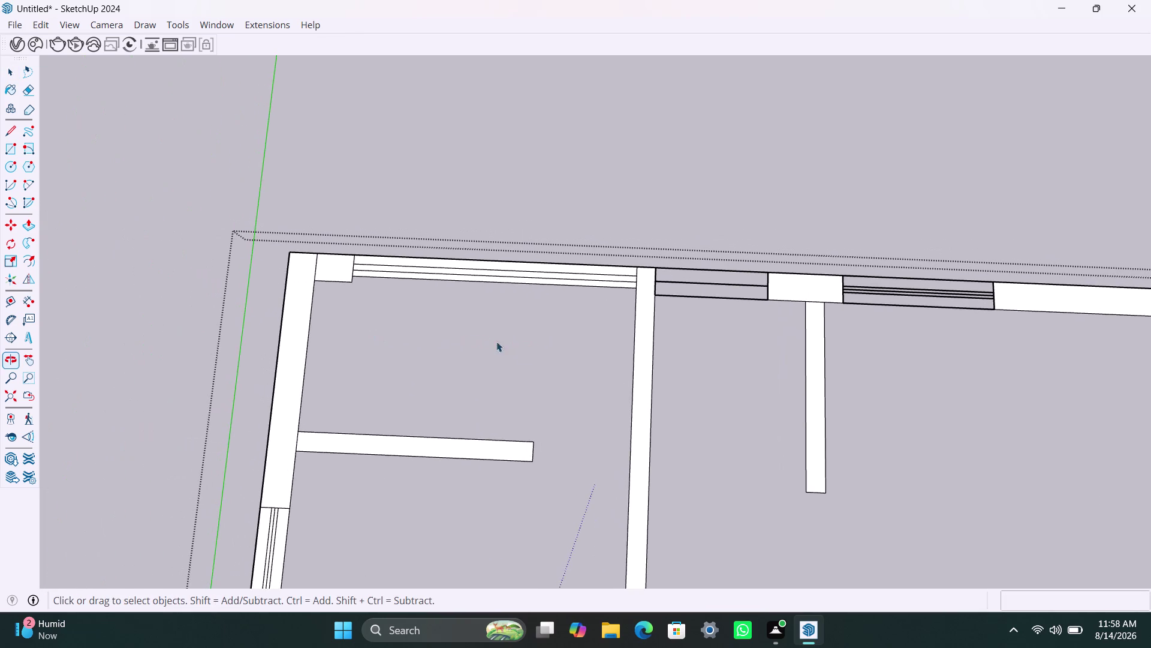
scroll(up, 3)
scroll(up, 3)
scroll(down, 3)
scroll(down, 3)
scroll(down, 3)
scroll(down, 3)
scroll(down, 3)
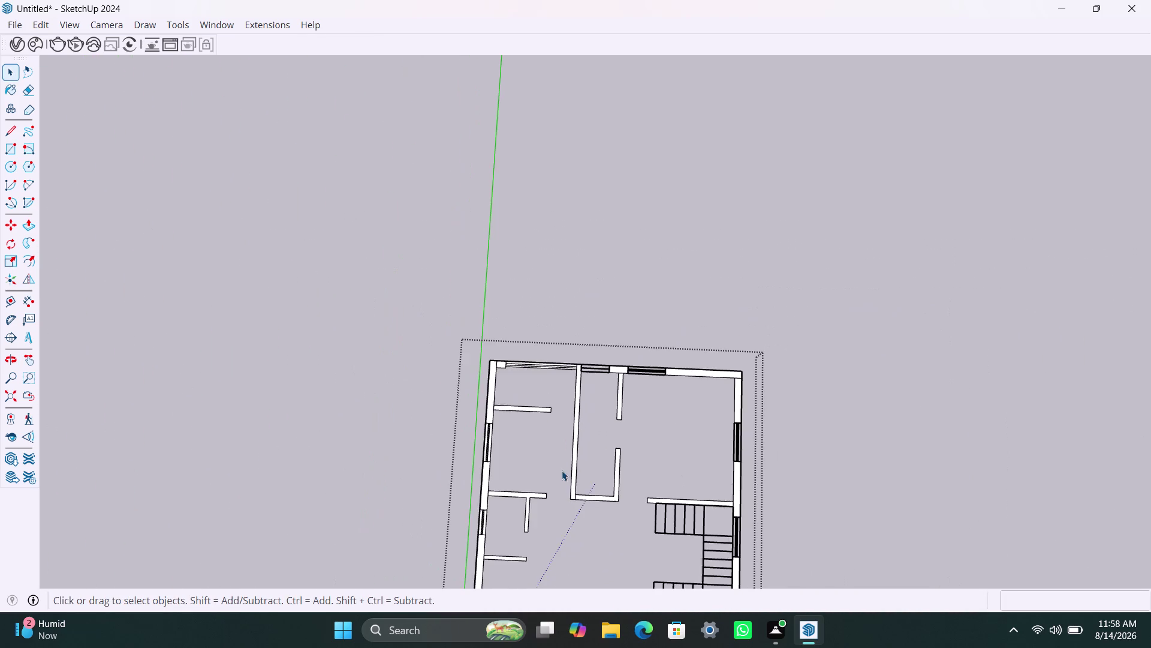
scroll(up, 3)
scroll(up, 3)
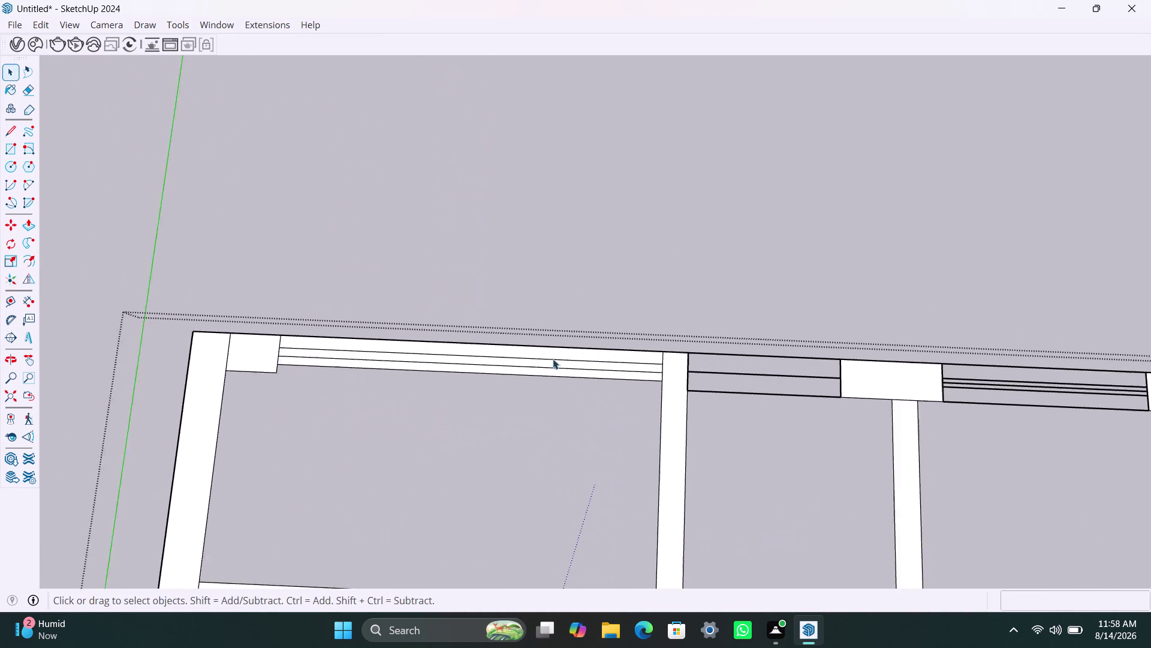
scroll(up, 3)
scroll(up, 3)
click(483, 346)
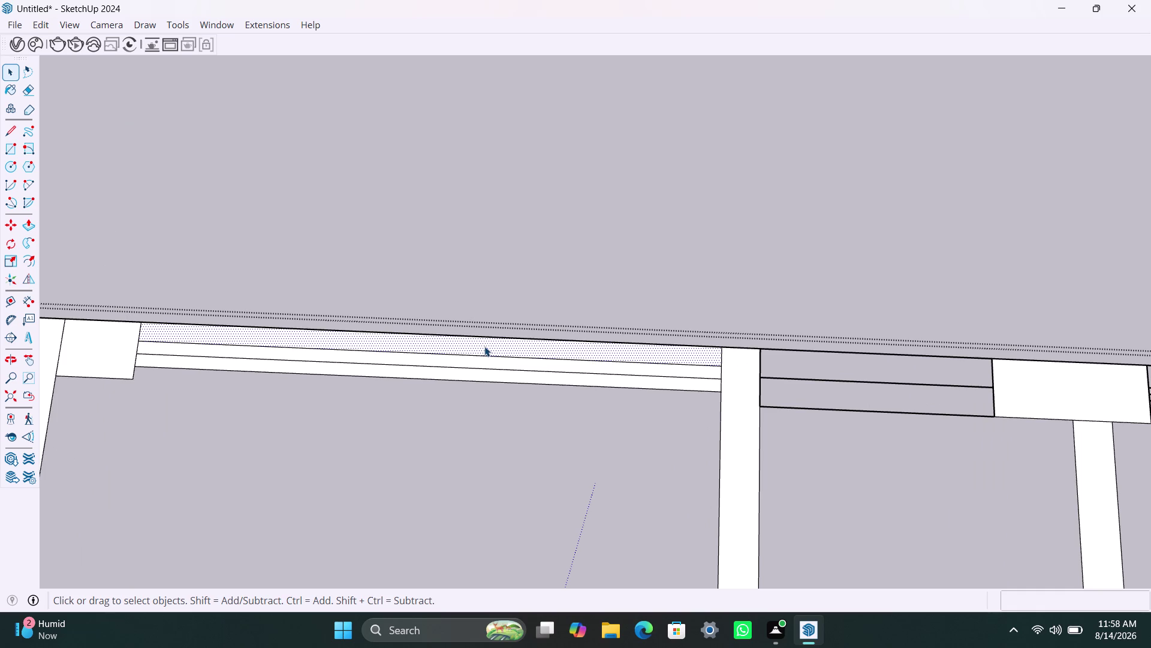
key(Delete)
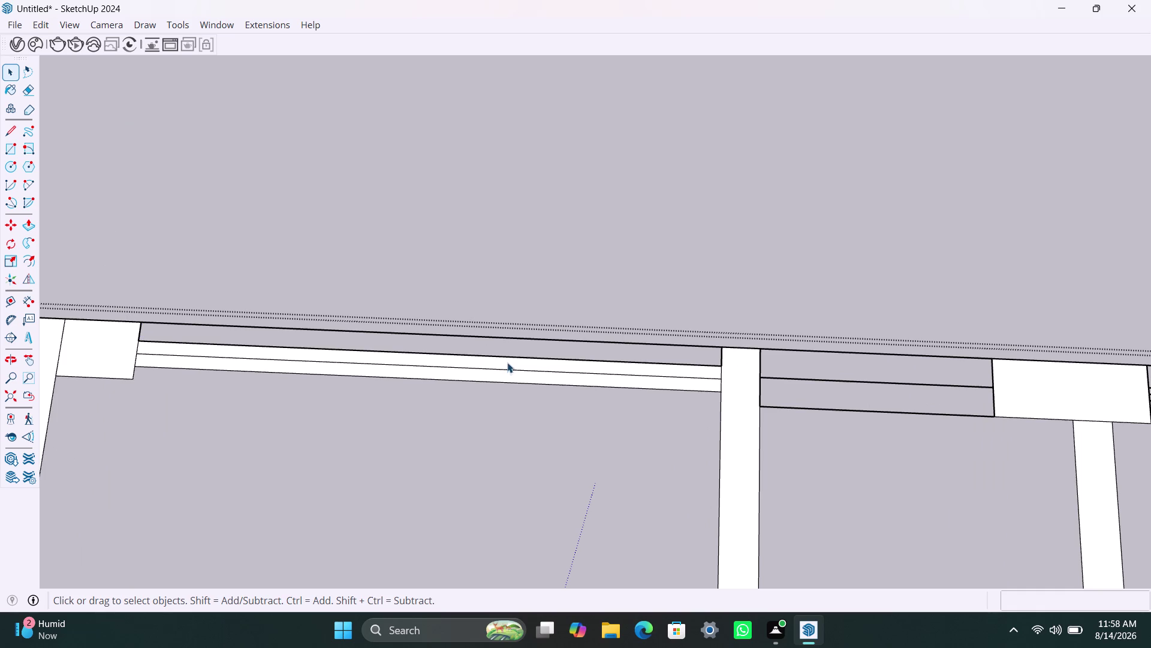
click(507, 362)
key(Delete)
click(505, 373)
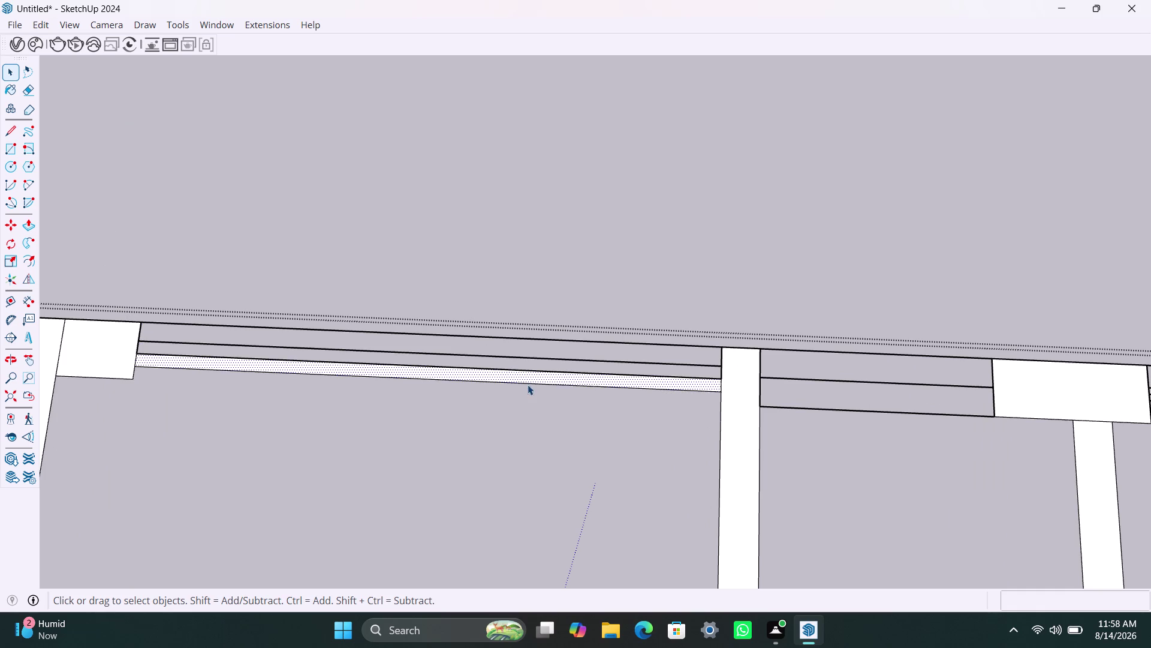
key(Delete)
Delete the stray faces, strip and edge in the left-wall opening.
scroll(down, 3)
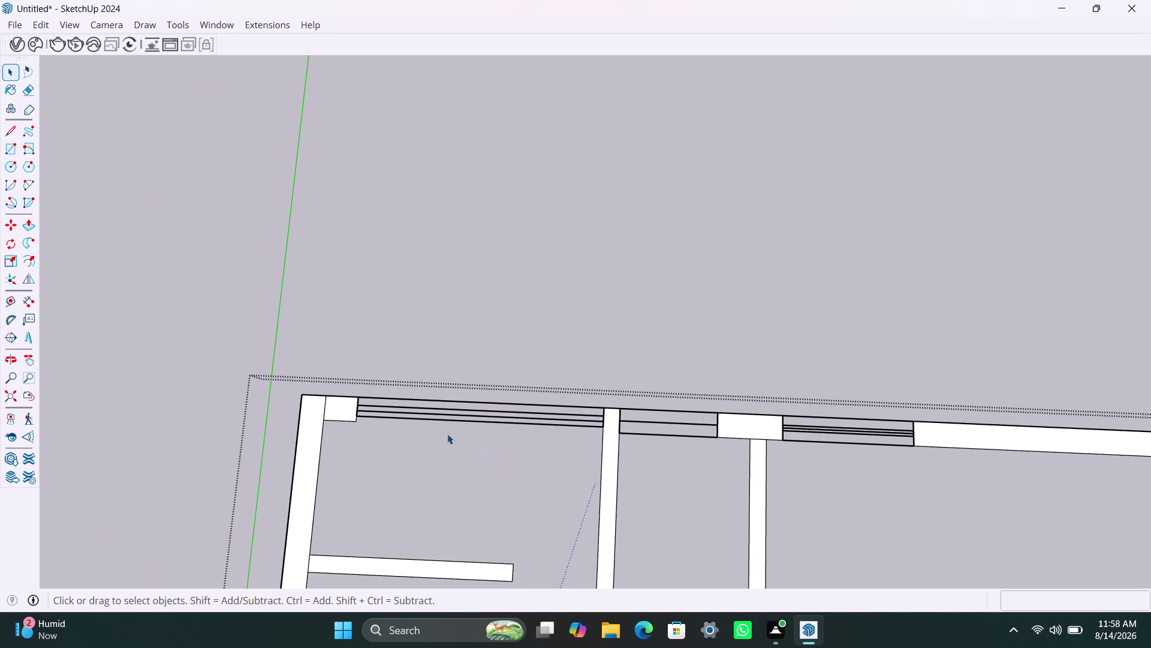
scroll(down, 3)
scroll(down, 3)
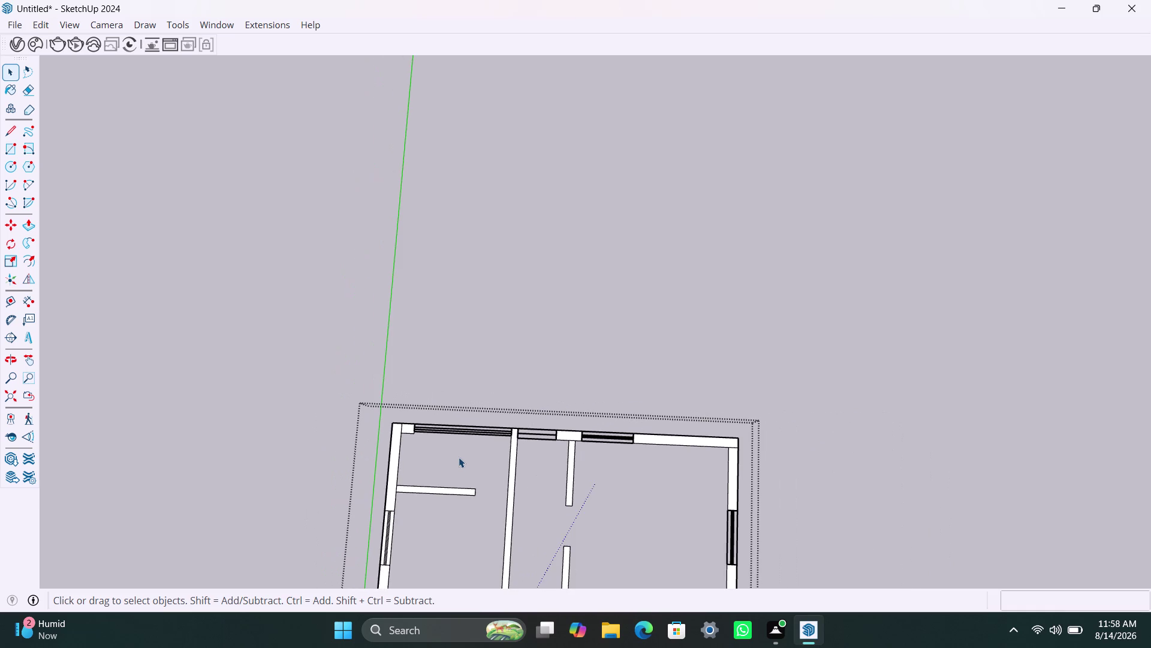
middle_drag(459, 457, 588, 223)
scroll(up, 3)
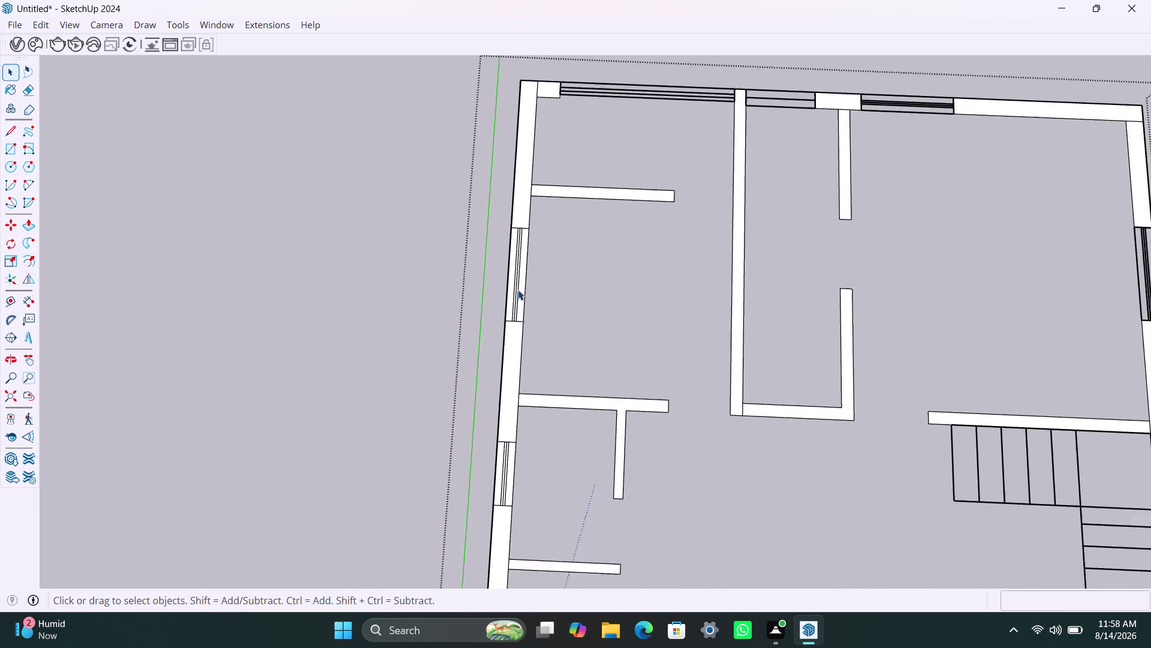
scroll(up, 3)
click(537, 272)
key(Delete)
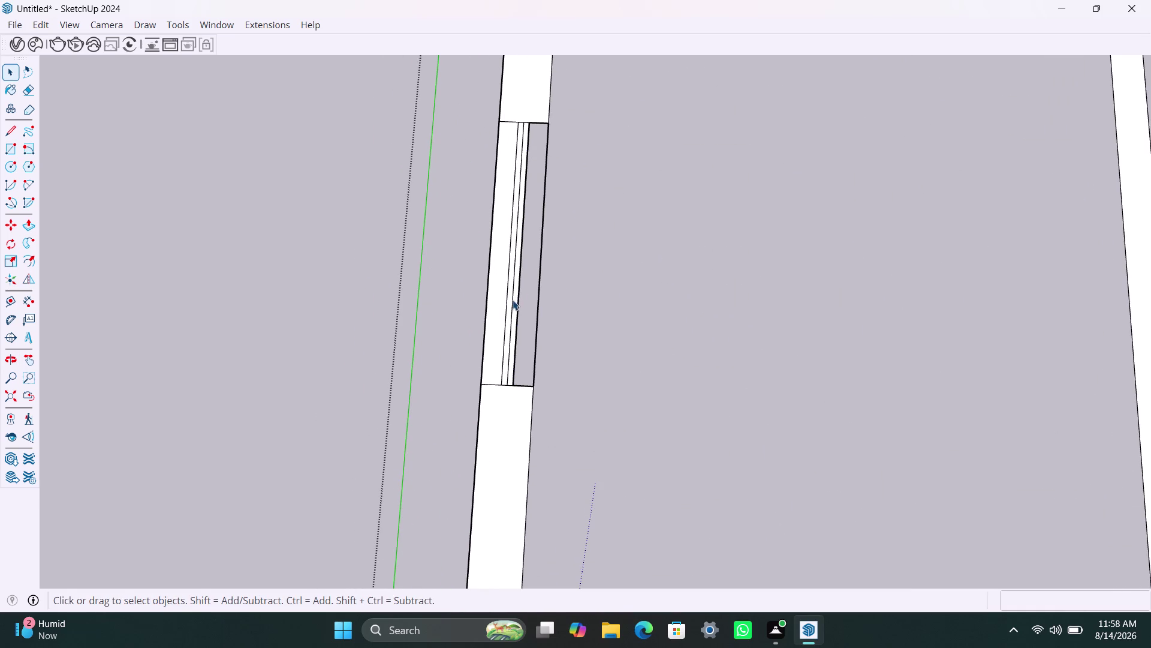
scroll(up, 3)
click(518, 284)
key(Delete)
click(504, 294)
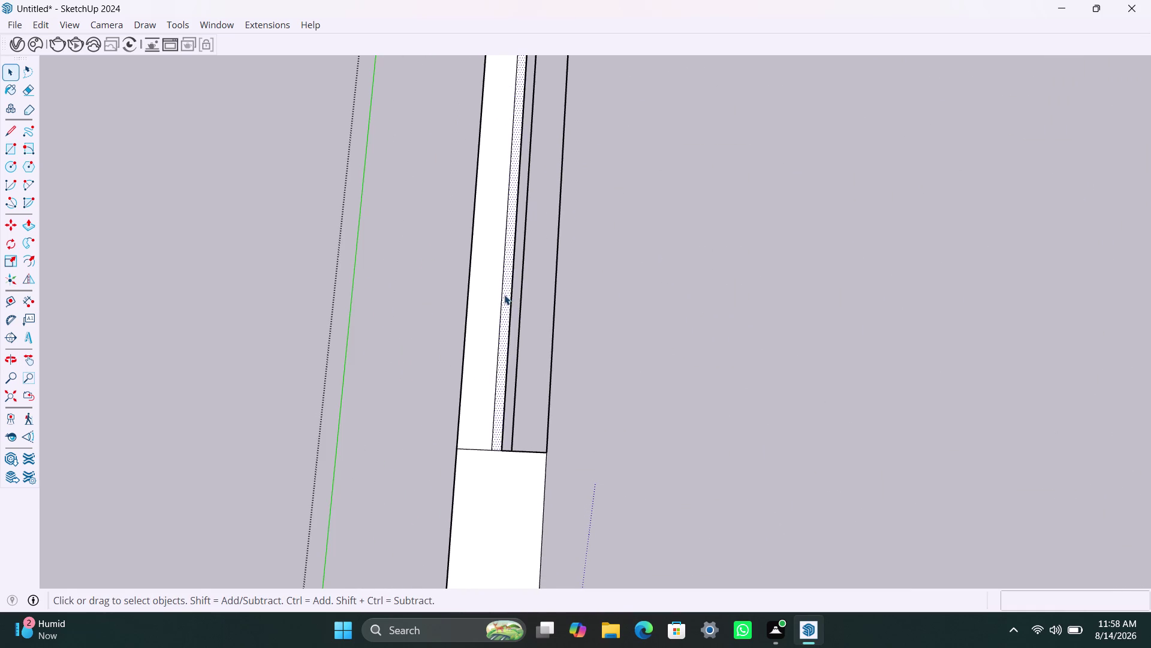
key(Delete)
click(486, 309)
key(Delete)
Delete the four stray faces and strips in the next left-wall opening.
scroll(down, 3)
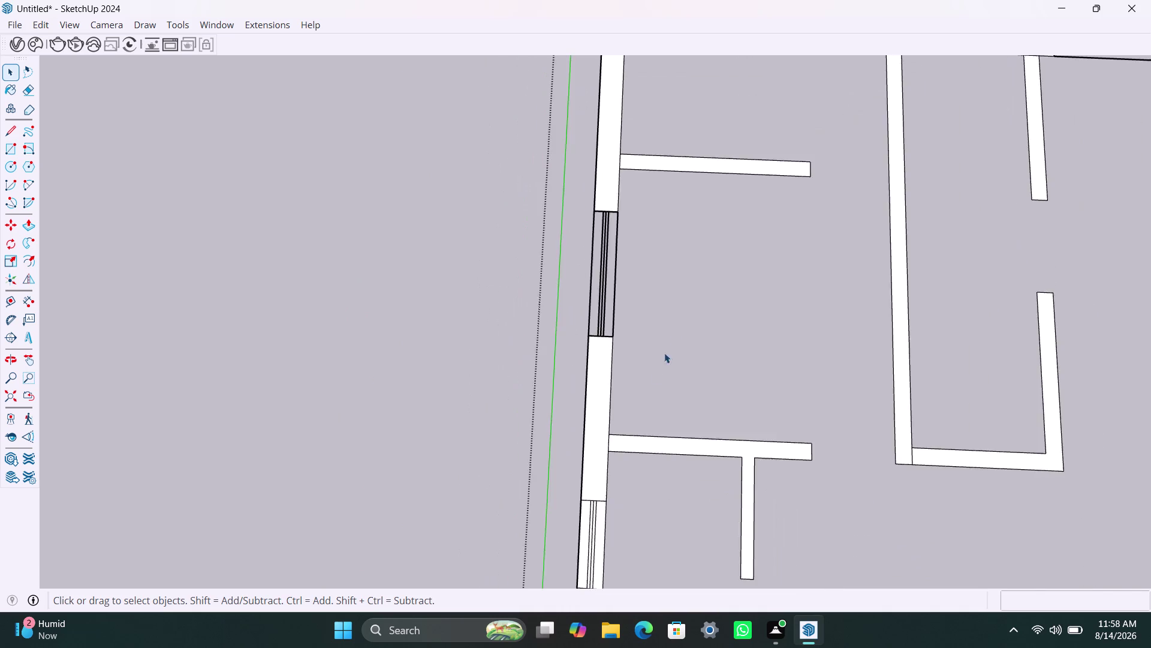
scroll(down, 3)
scroll(up, 3)
scroll(up, 3)
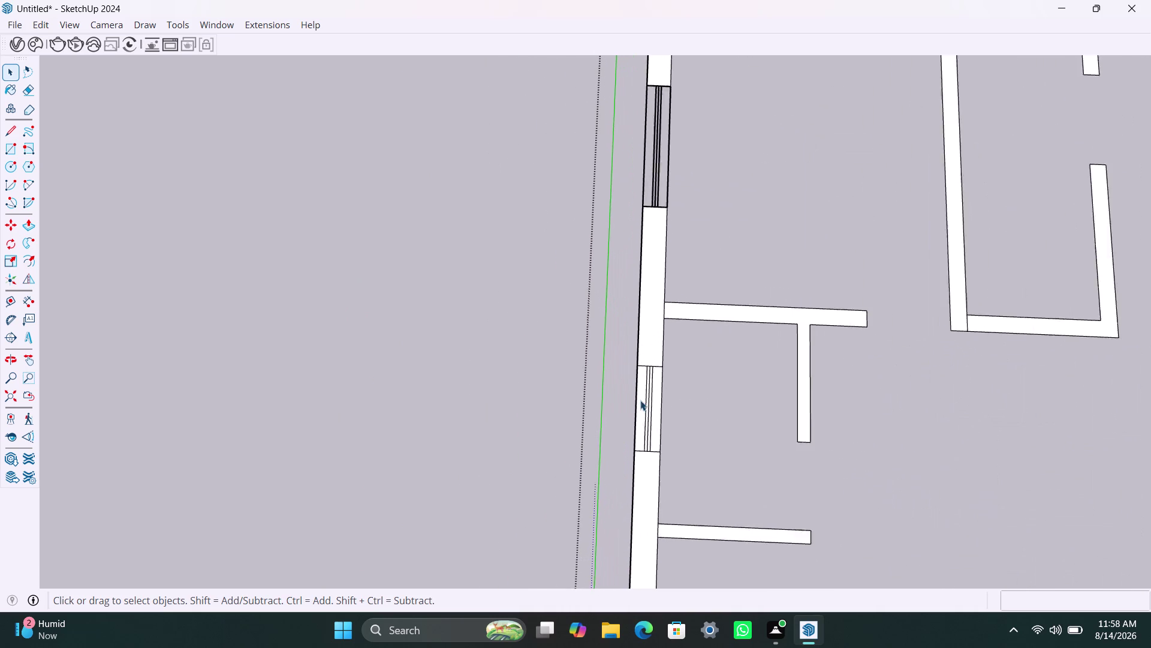
click(641, 400)
key(Delete)
scroll(up, 3)
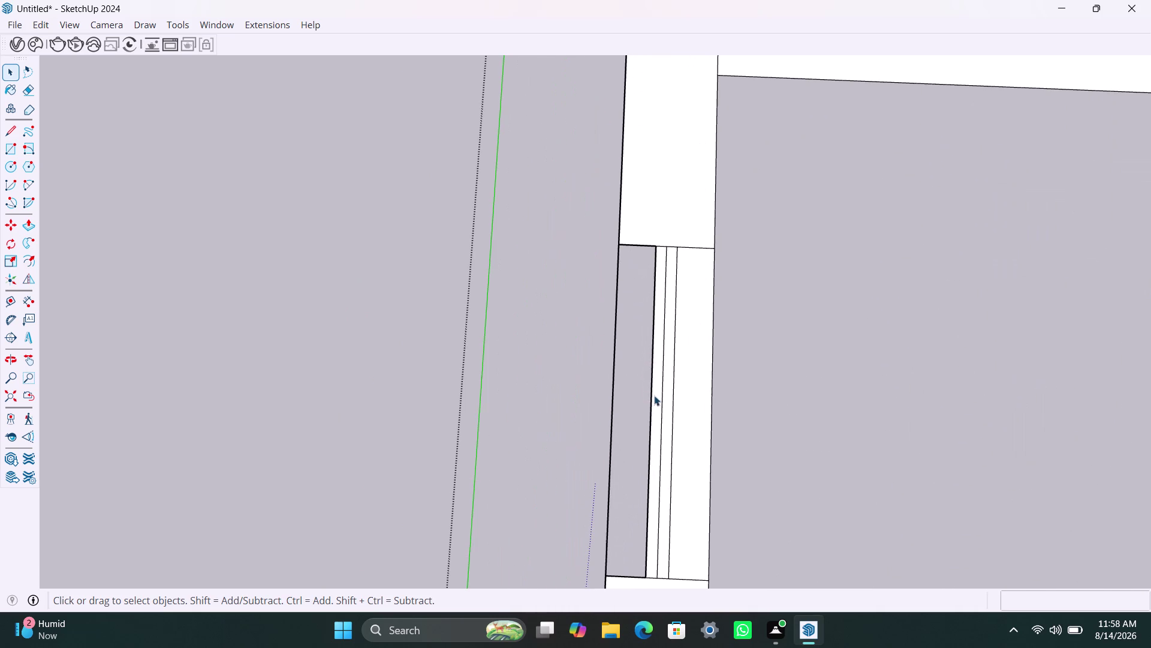
click(657, 391)
key(Delete)
click(670, 388)
key(Delete)
click(687, 388)
key(Delete)
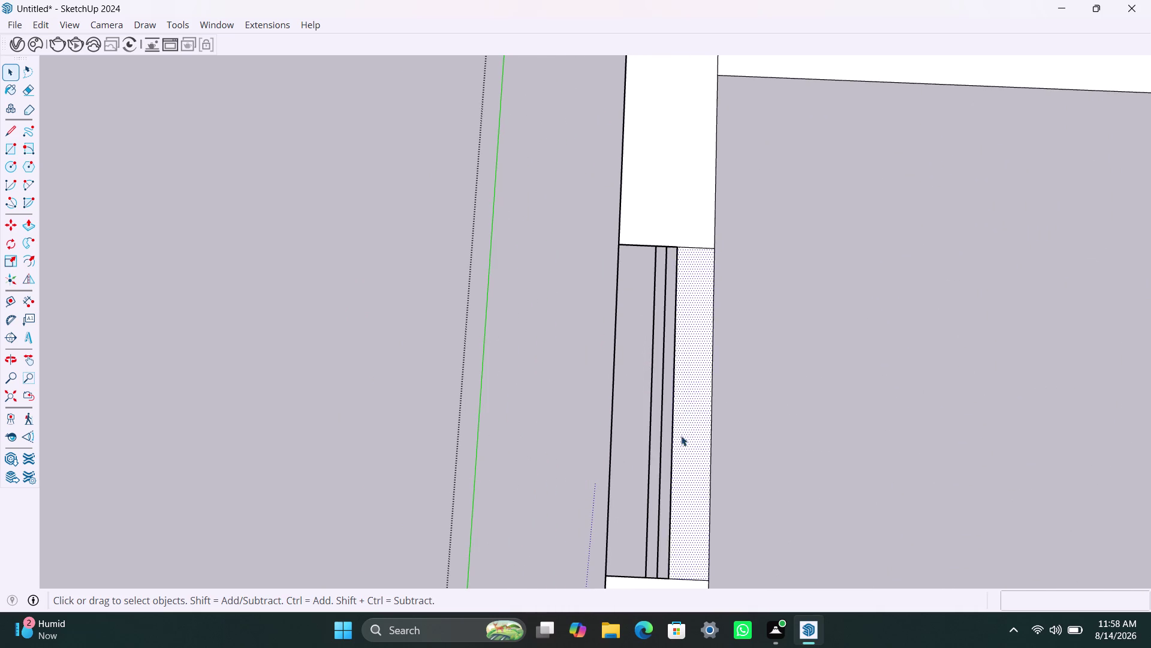
Delete the stray faces, strip and edge in the lower left-wall opening.
scroll(down, 3)
middle_drag(671, 448, 692, 175)
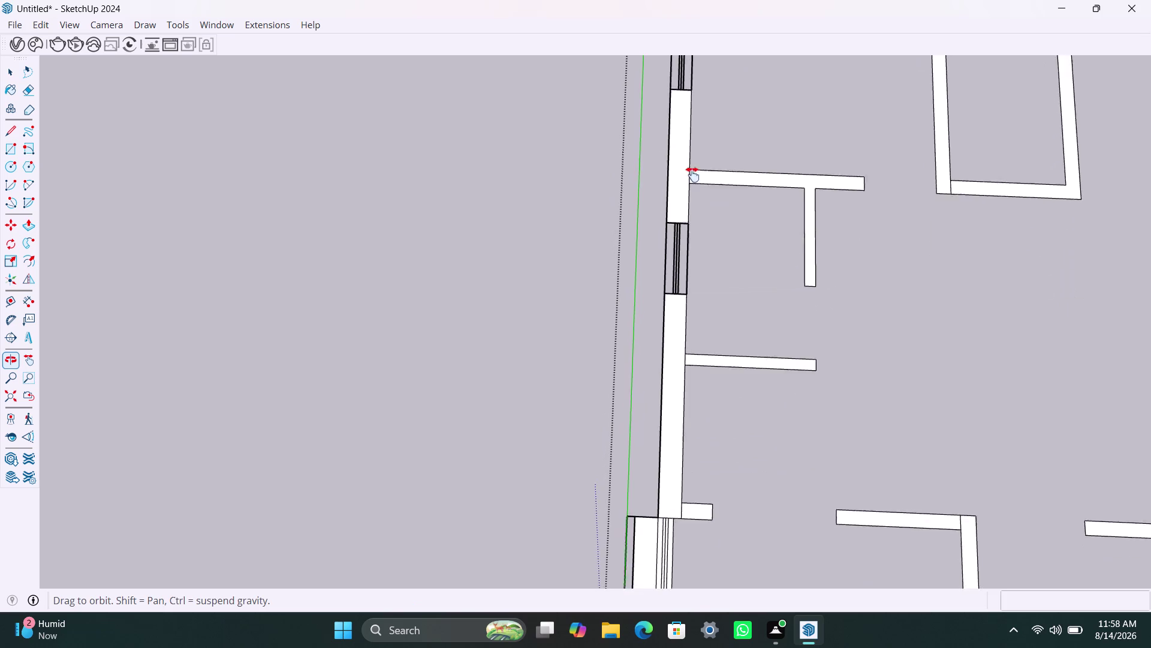
middle_drag(693, 175, 705, 88)
scroll(up, 3)
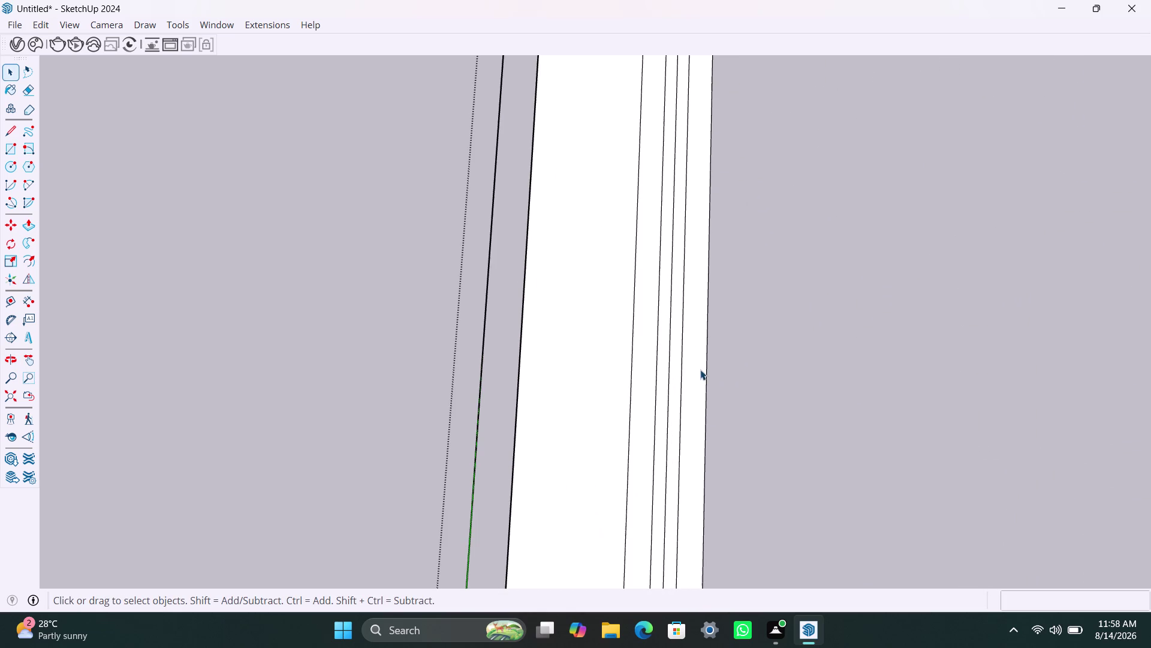
click(700, 370)
key(Delete)
click(674, 421)
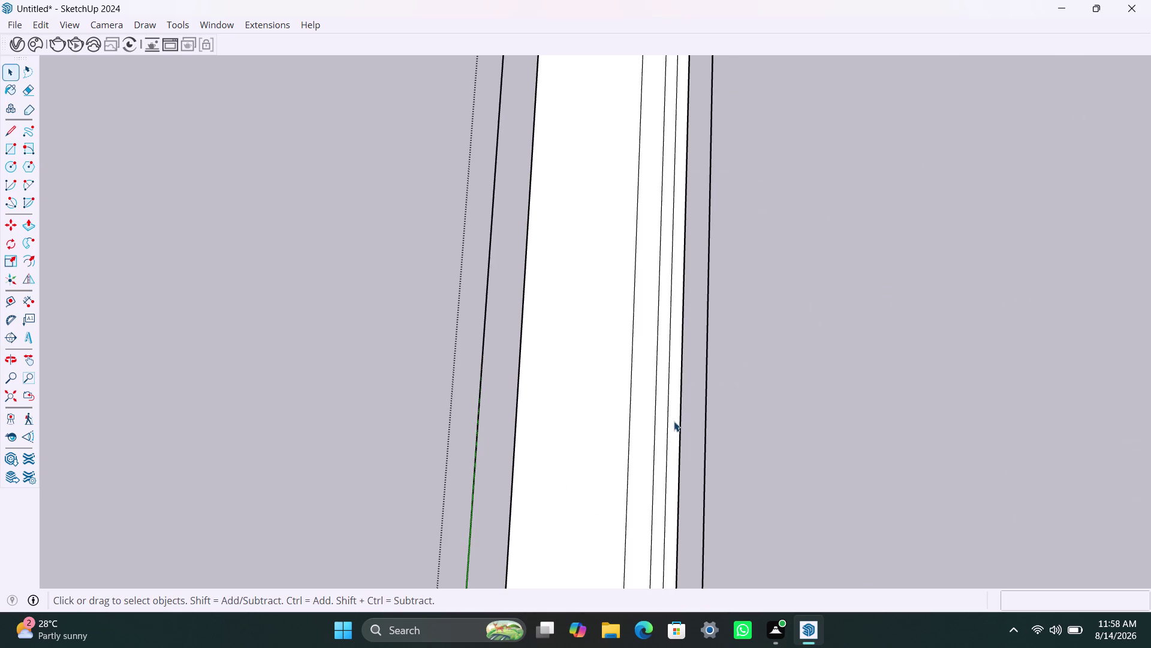
key(Delete)
click(662, 428)
key(Delete)
click(643, 436)
key(Delete)
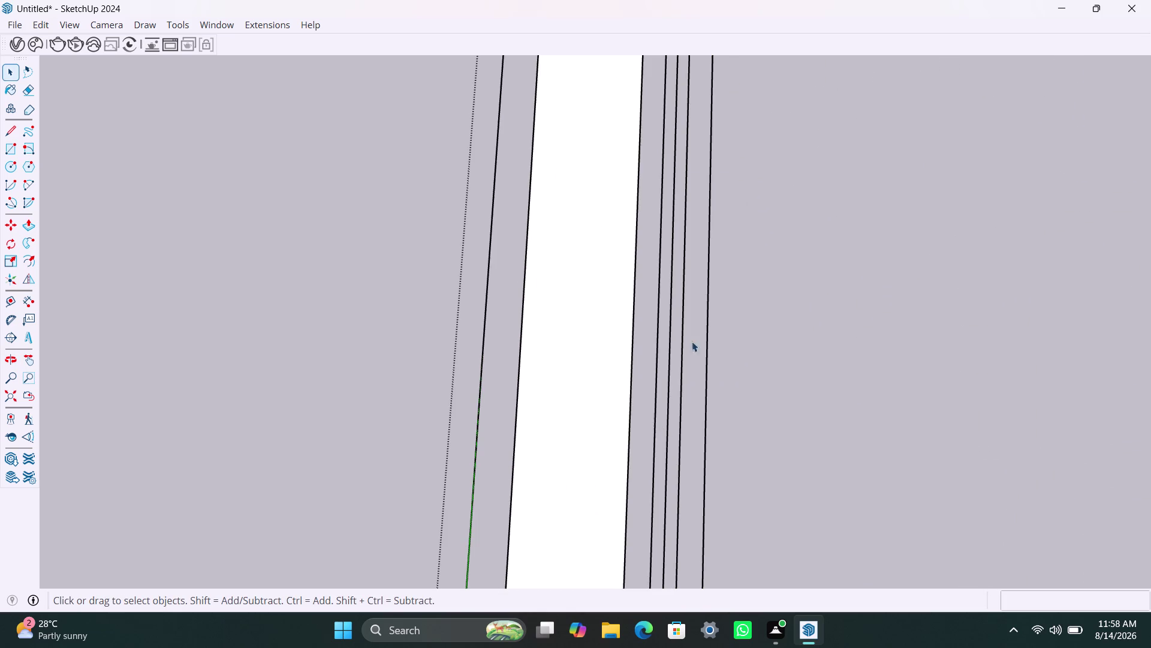
Delete the stray faces, strip and edge in the bottom-wall opening.
scroll(down, 3)
scroll(down, 3)
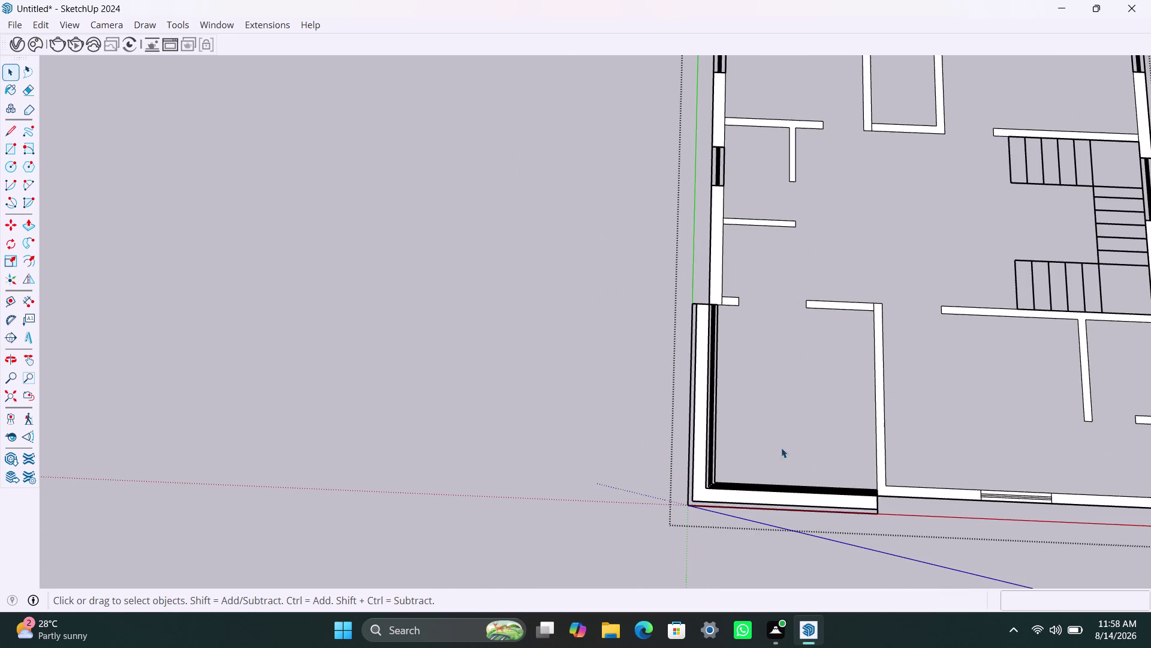
scroll(up, 3)
middle_drag(936, 485, 587, 400)
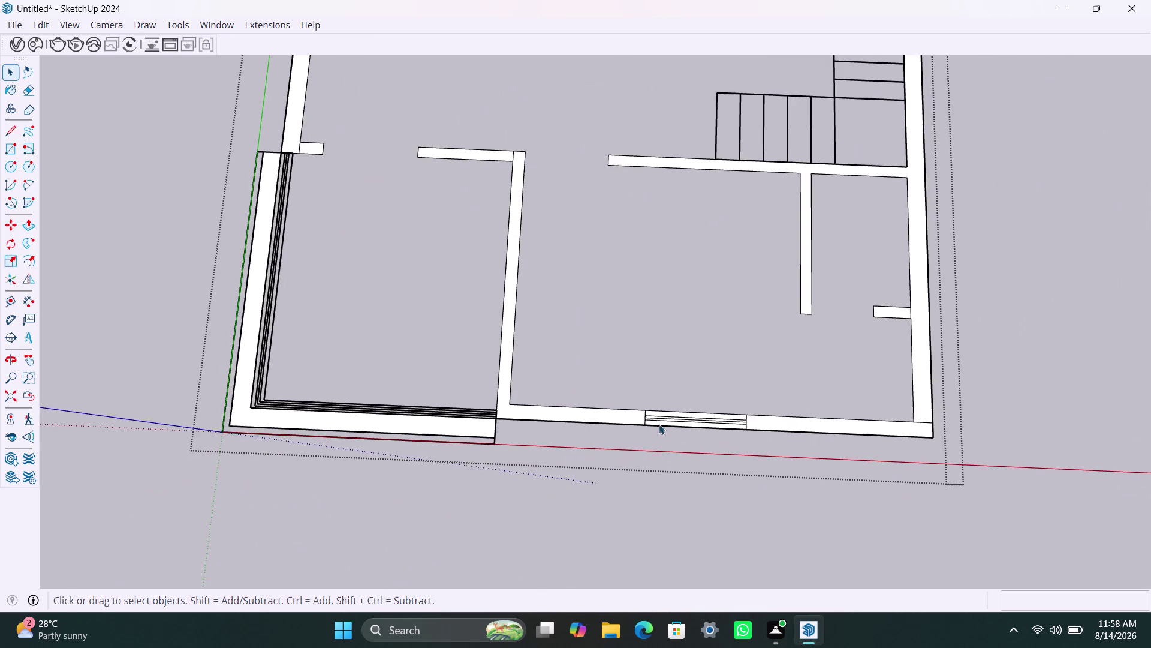
scroll(up, 3)
scroll(up, 3)
click(712, 420)
key(Delete)
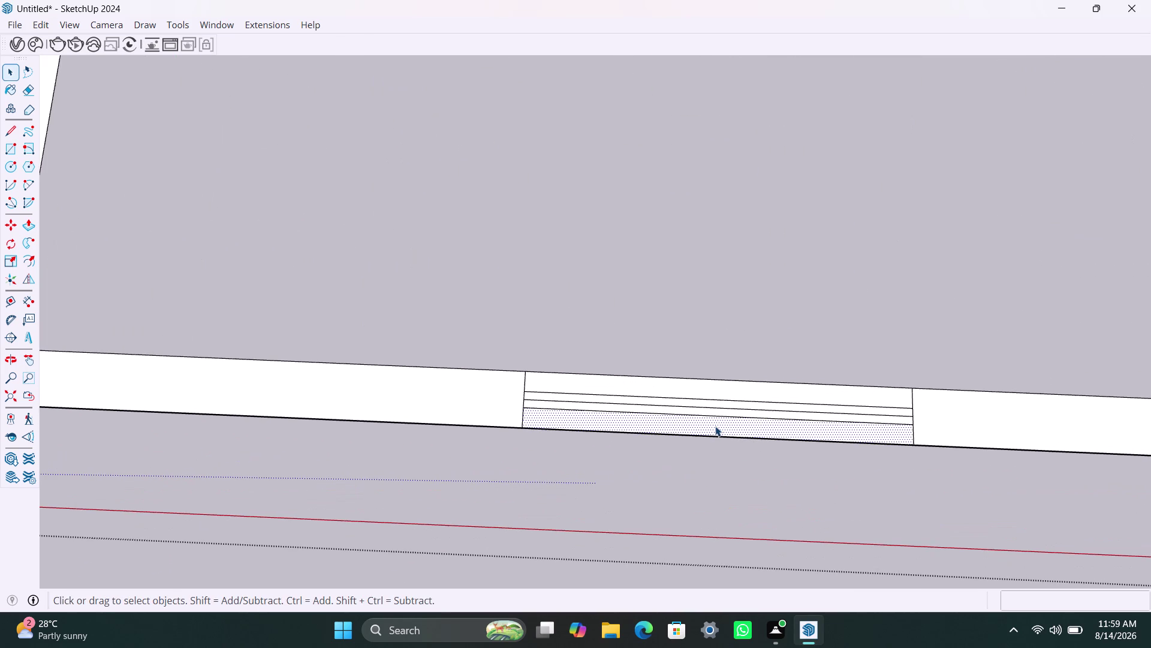
scroll(up, 3)
click(703, 406)
key(Delete)
click(703, 395)
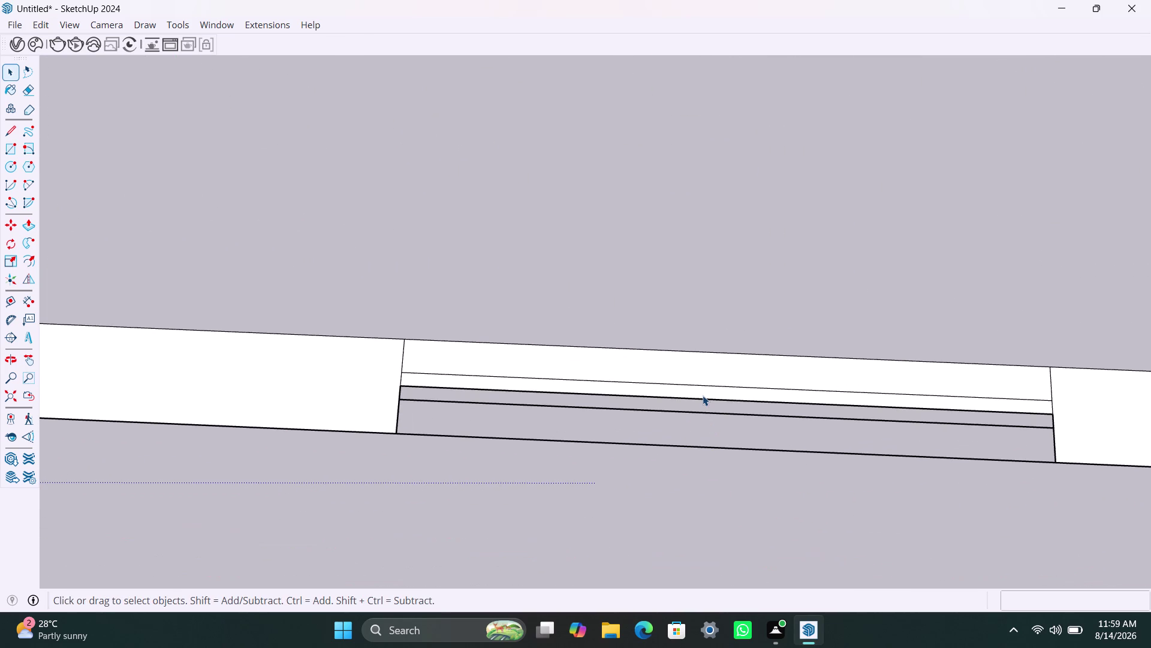
key(Delete)
click(712, 369)
key(Delete)
Zoom out and pan to view the whole floor plan.
scroll(down, 3)
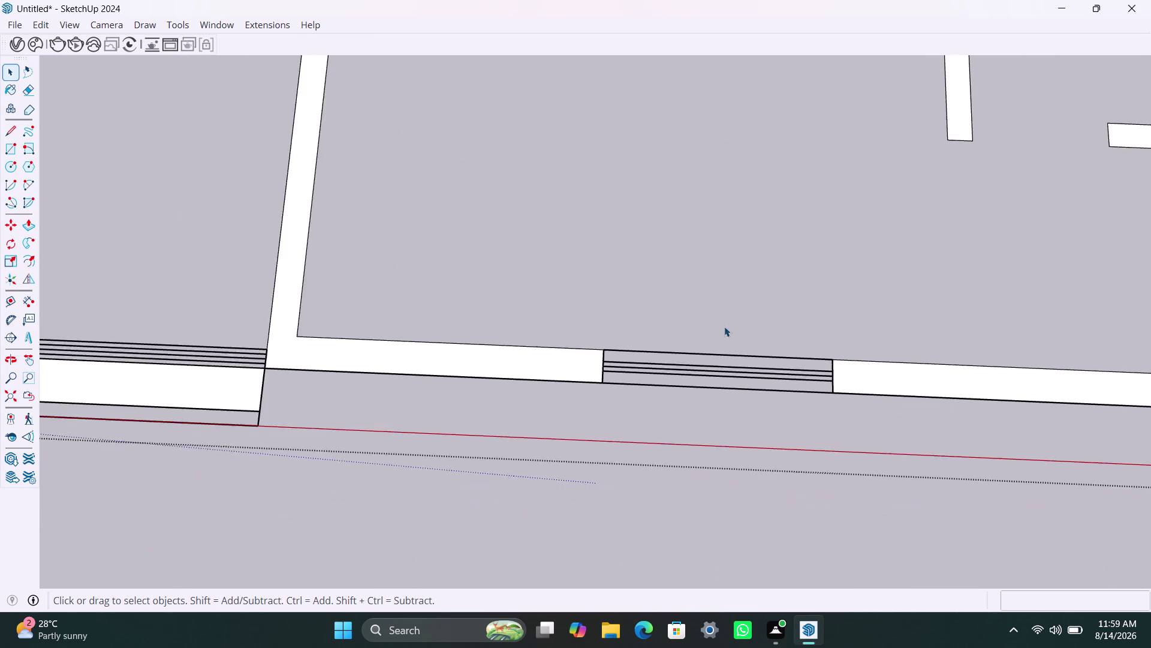
scroll(down, 3)
scroll(down, 3)
scroll(down, 3)
scroll(down, 3)
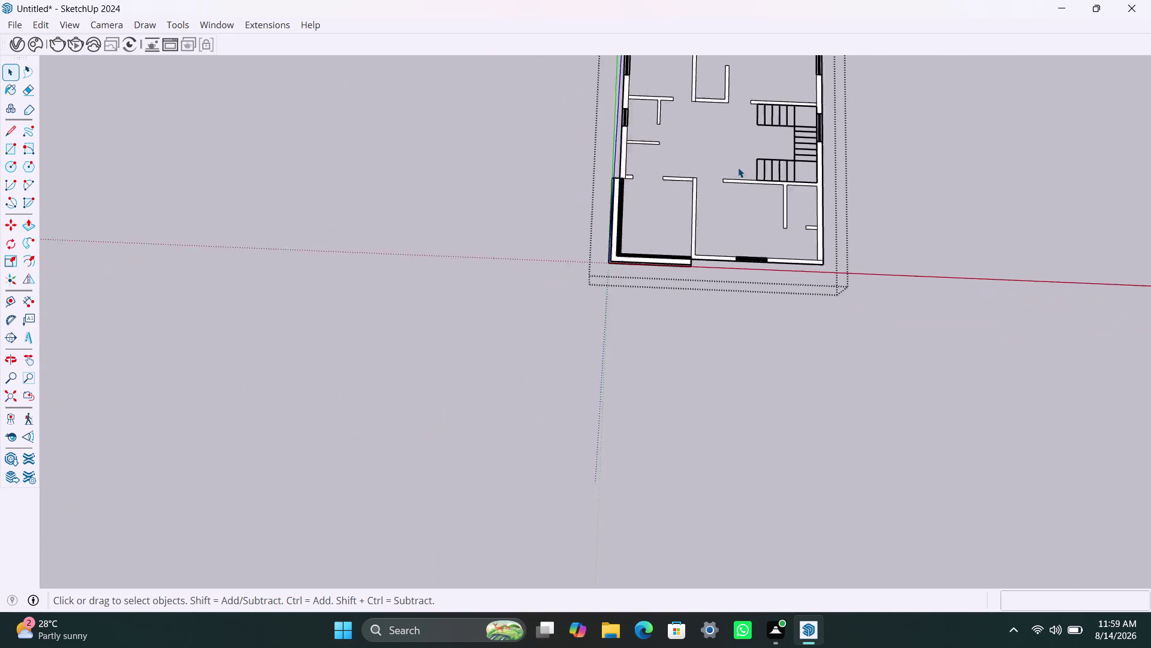
middle_drag(738, 160, 738, 398)
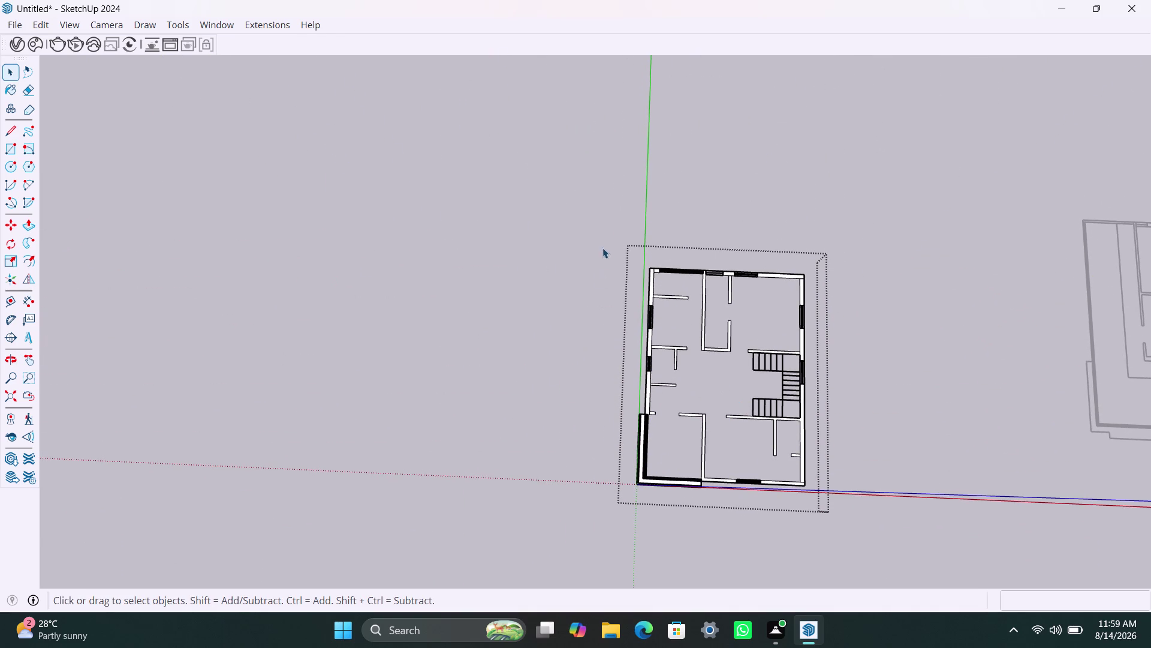
Box-select the floor plan group and bring up its context menu.
drag(607, 238, 822, 493)
key(space)
click(859, 434)
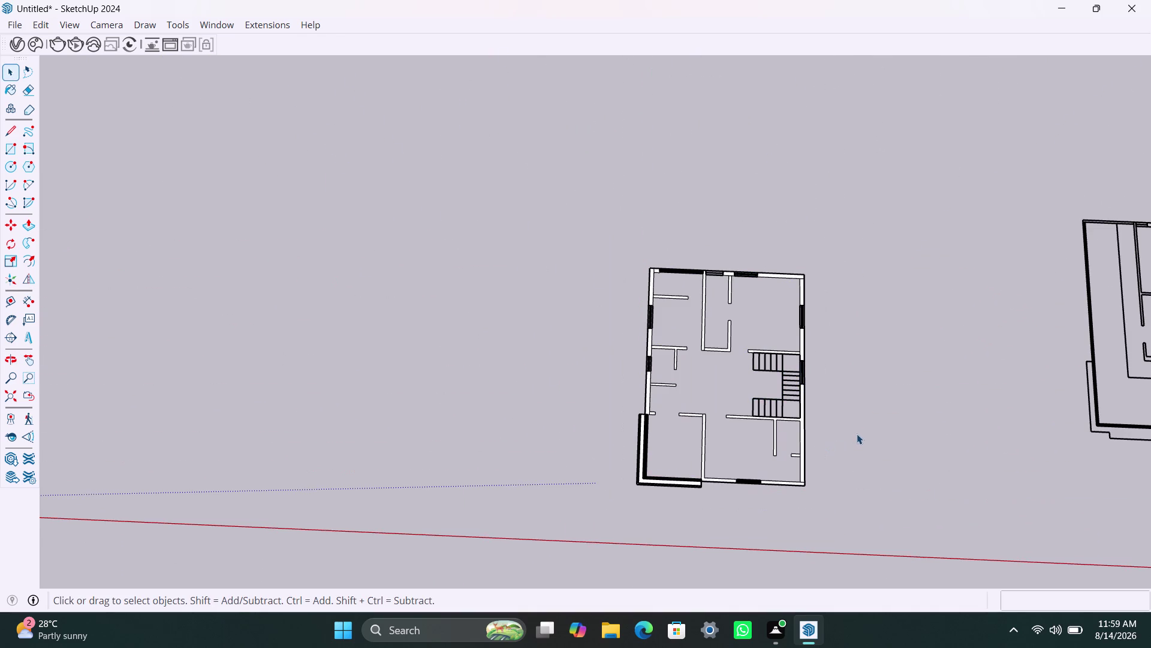
drag(640, 224, 852, 527)
drag(612, 225, 840, 529)
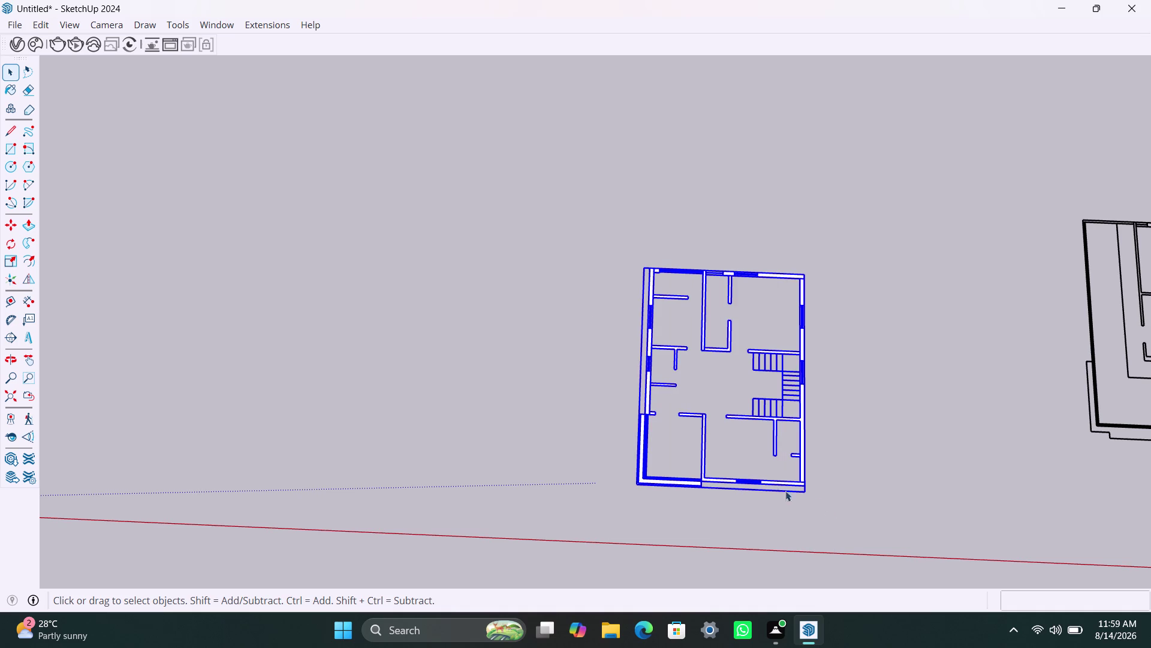
right_click(698, 472)
drag(626, 232, 626, 248)
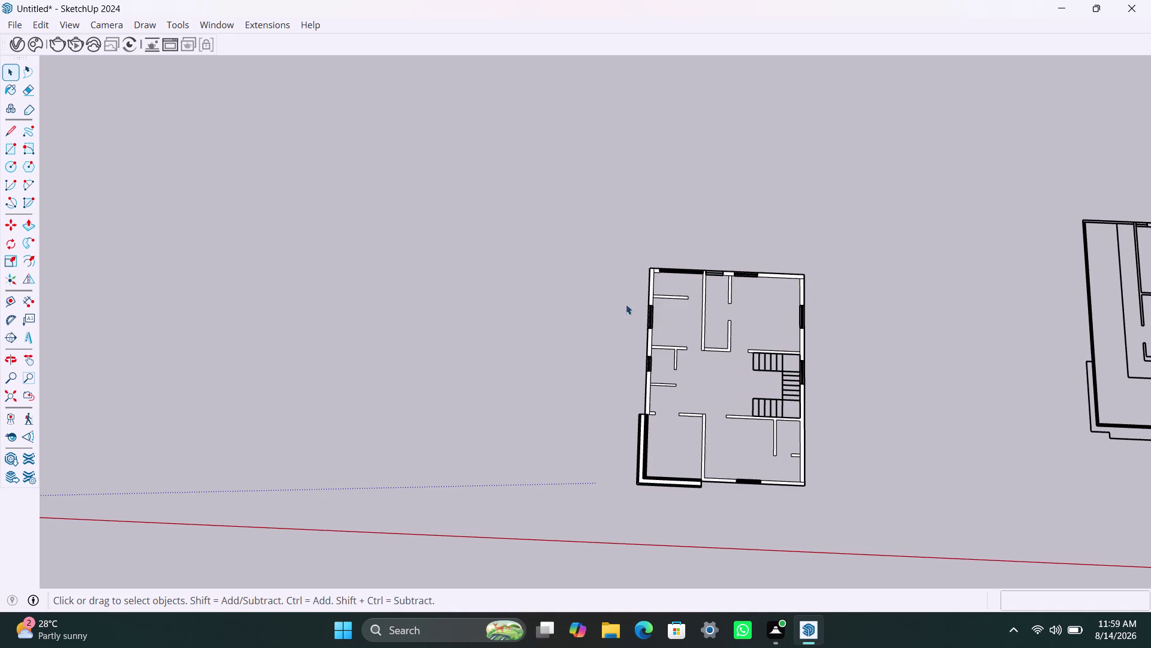
drag(626, 248, 849, 520)
click(741, 480)
right_click(741, 481)
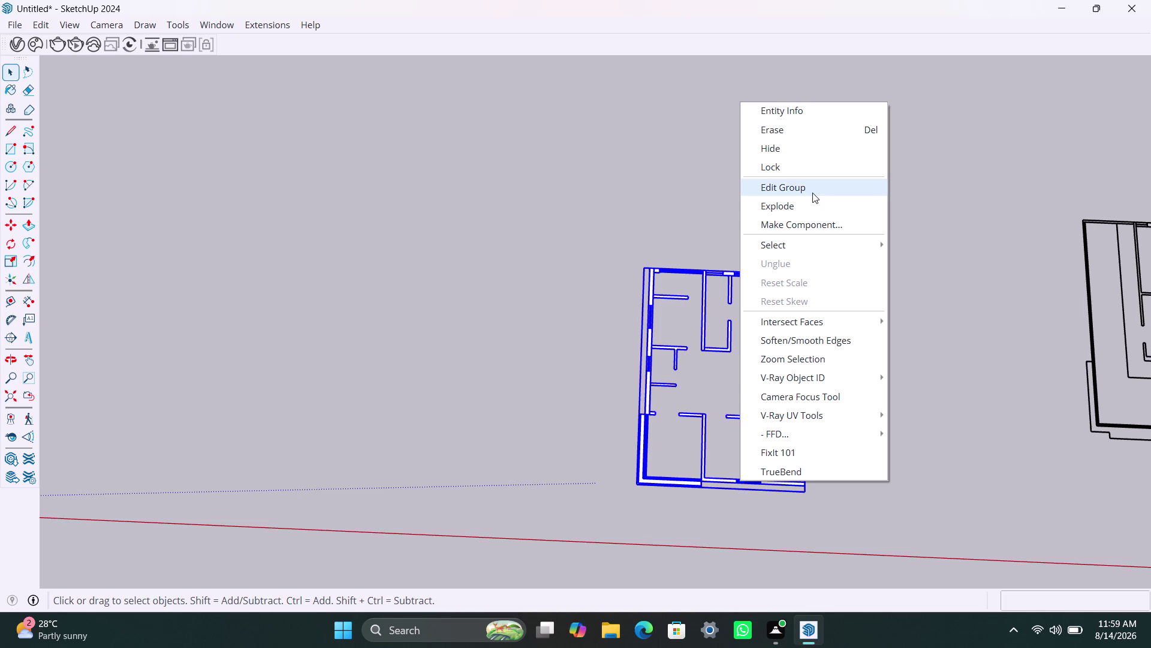
Reselect the floor plan group and explode it into loose geometry.
click(813, 192)
click(812, 193)
drag(587, 220, 590, 285)
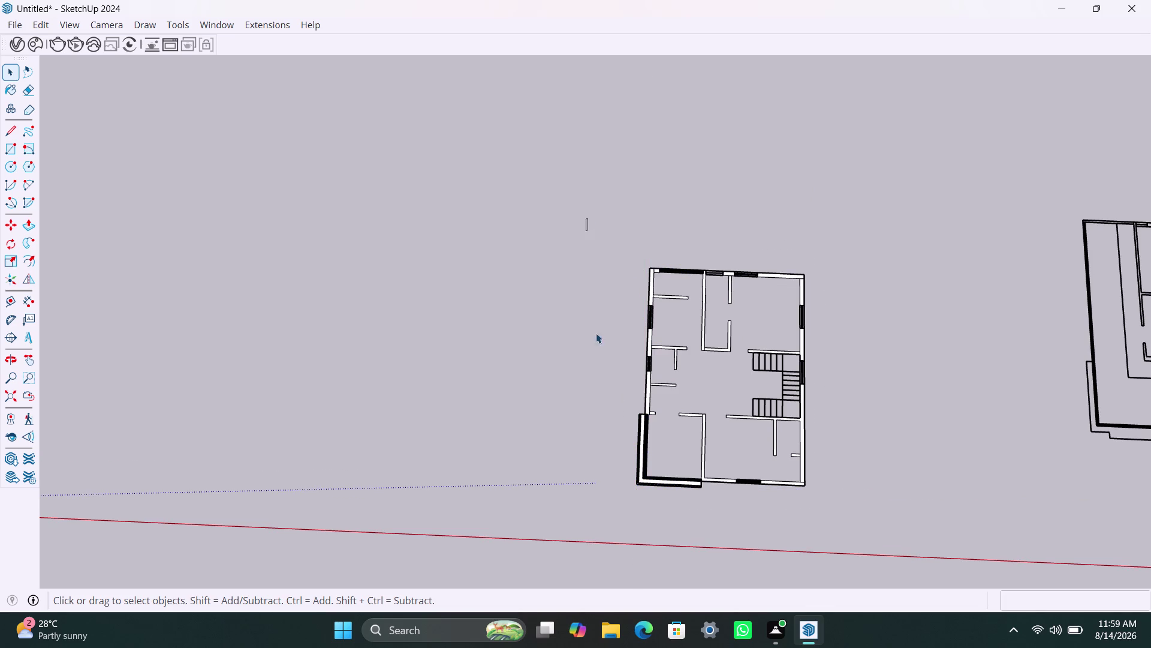
drag(590, 285, 856, 526)
right_click(647, 275)
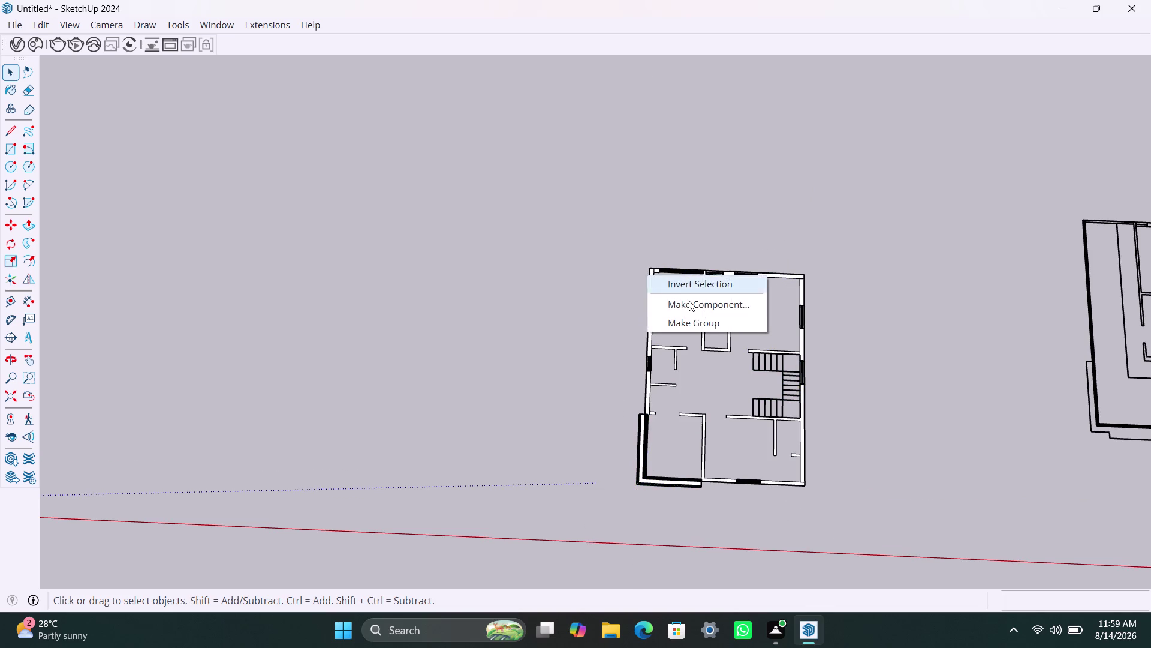
drag(625, 225, 841, 490)
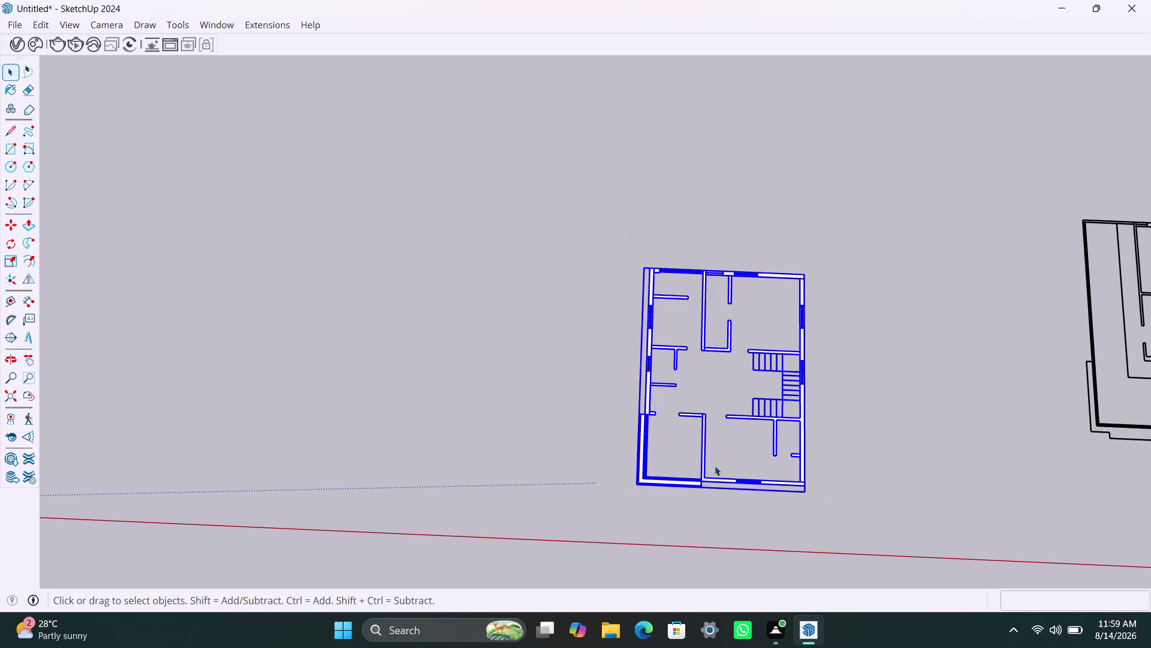
right_click(704, 474)
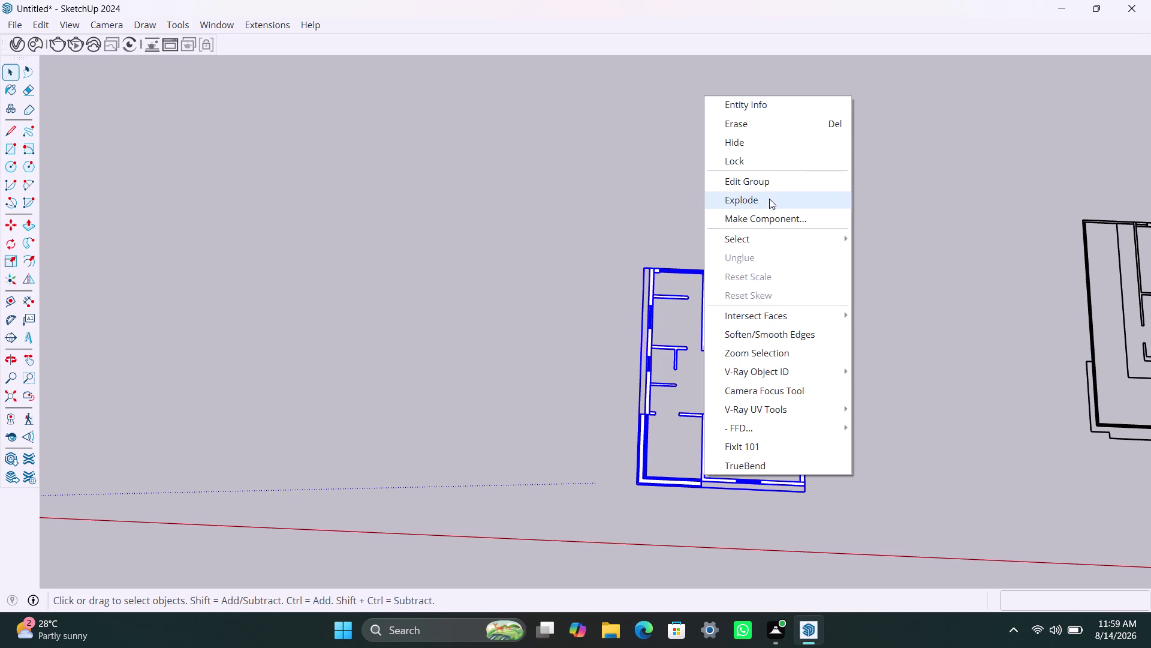
click(769, 199)
Select the entire exploded floor plan and run Fixit 101 on it.
drag(587, 211, 859, 530)
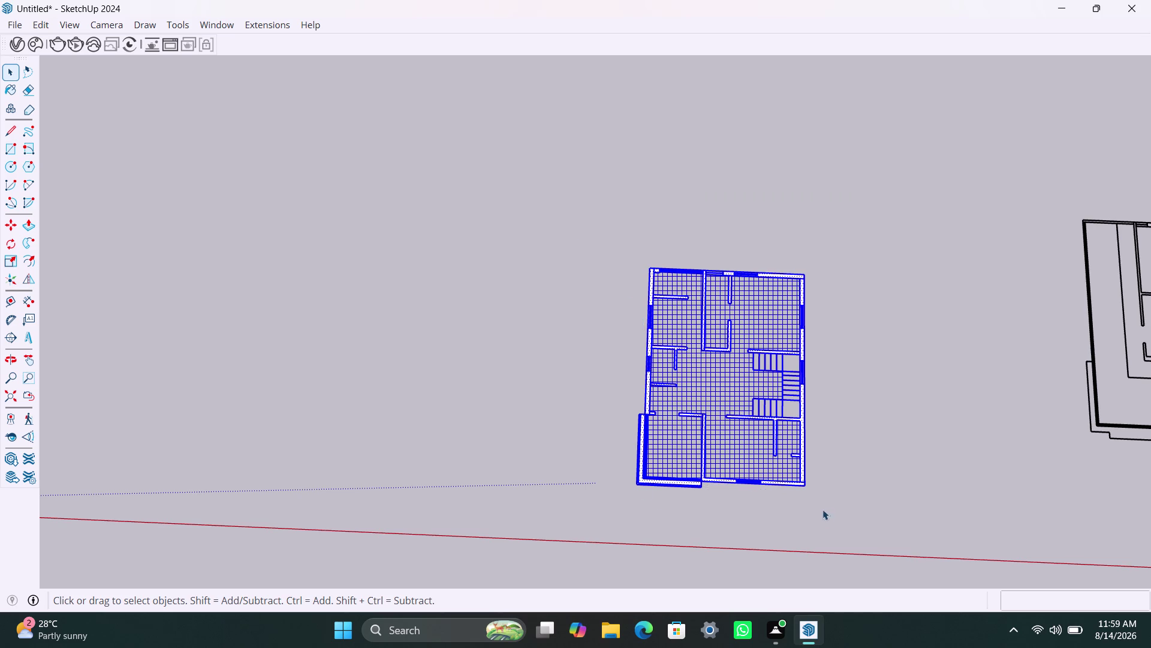
click(849, 445)
drag(617, 233, 834, 509)
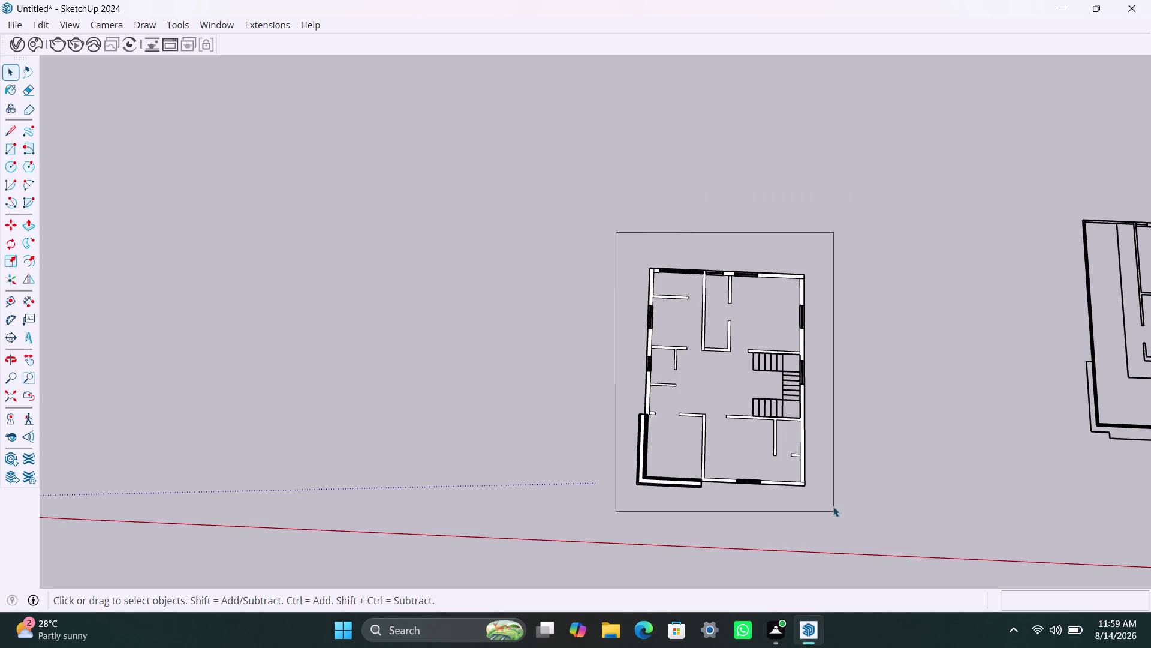
drag(834, 509, 831, 504)
right_click(640, 421)
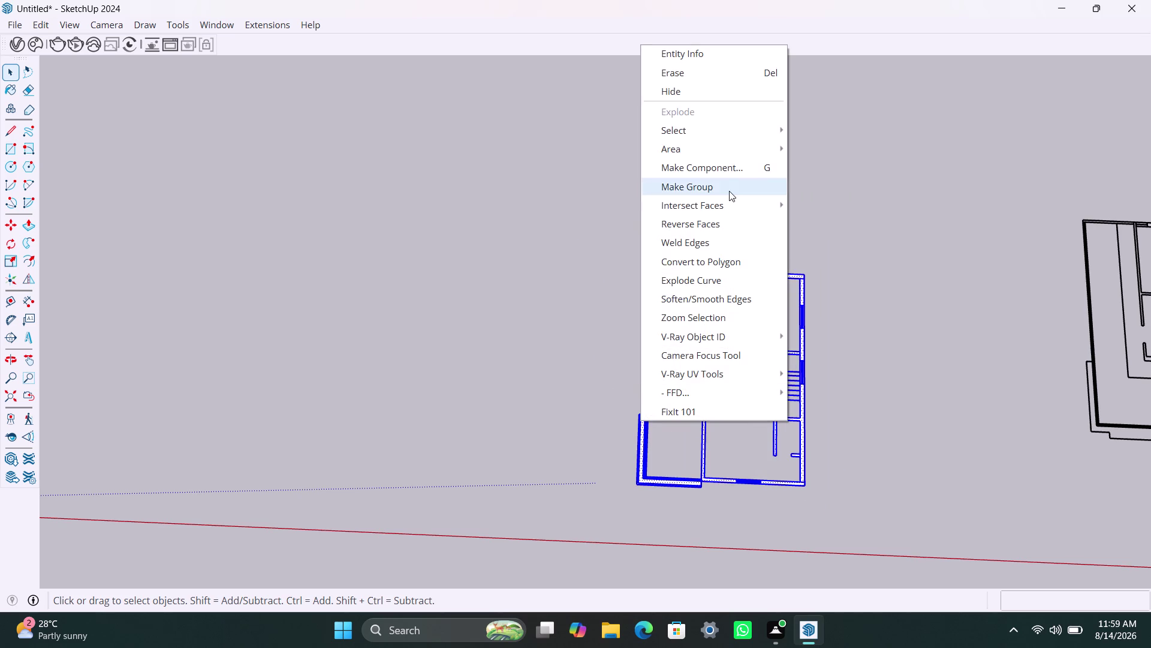
click(729, 190)
click(911, 361)
Zoom and pan in close on the plan's top-left corner.
scroll(up, 3)
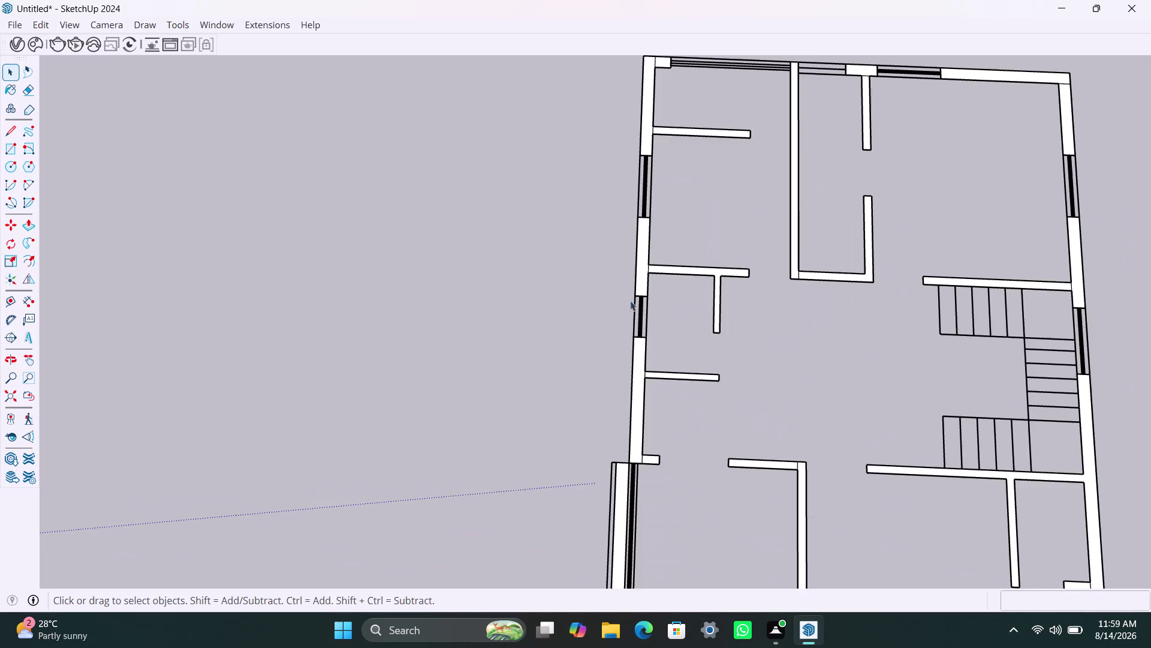
scroll(up, 3)
scroll(down, 3)
middle_drag(713, 268, 658, 487)
scroll(up, 3)
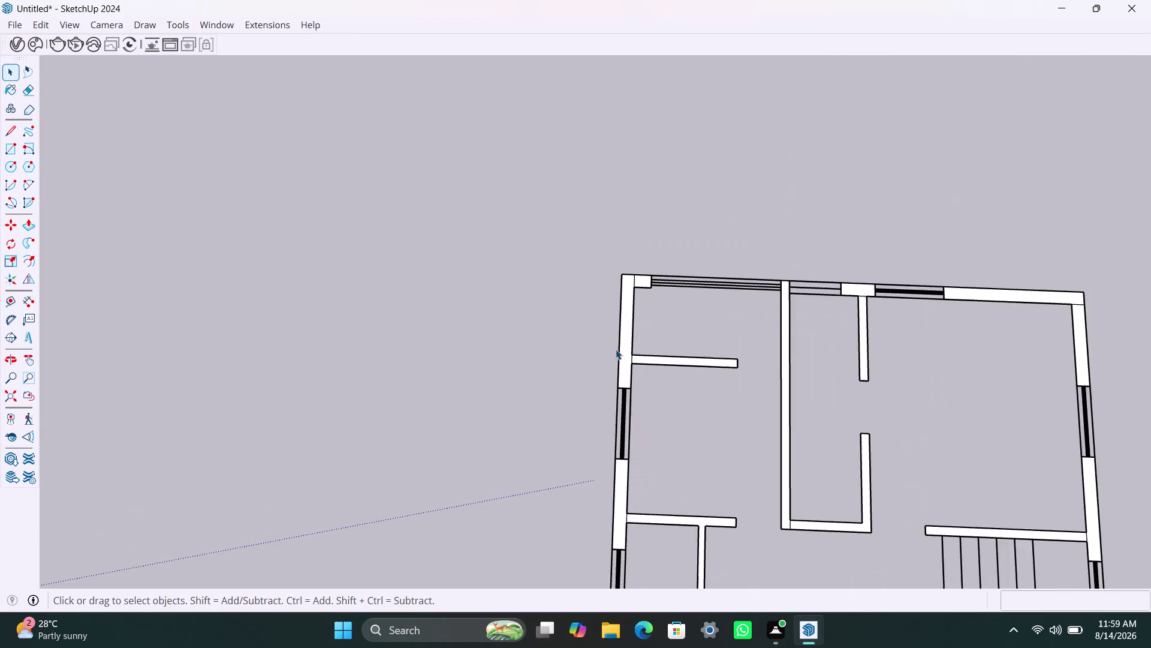
scroll(up, 3)
triple_click(629, 303)
Push/pull the top-left wall face up to 10' 6".
click(632, 303)
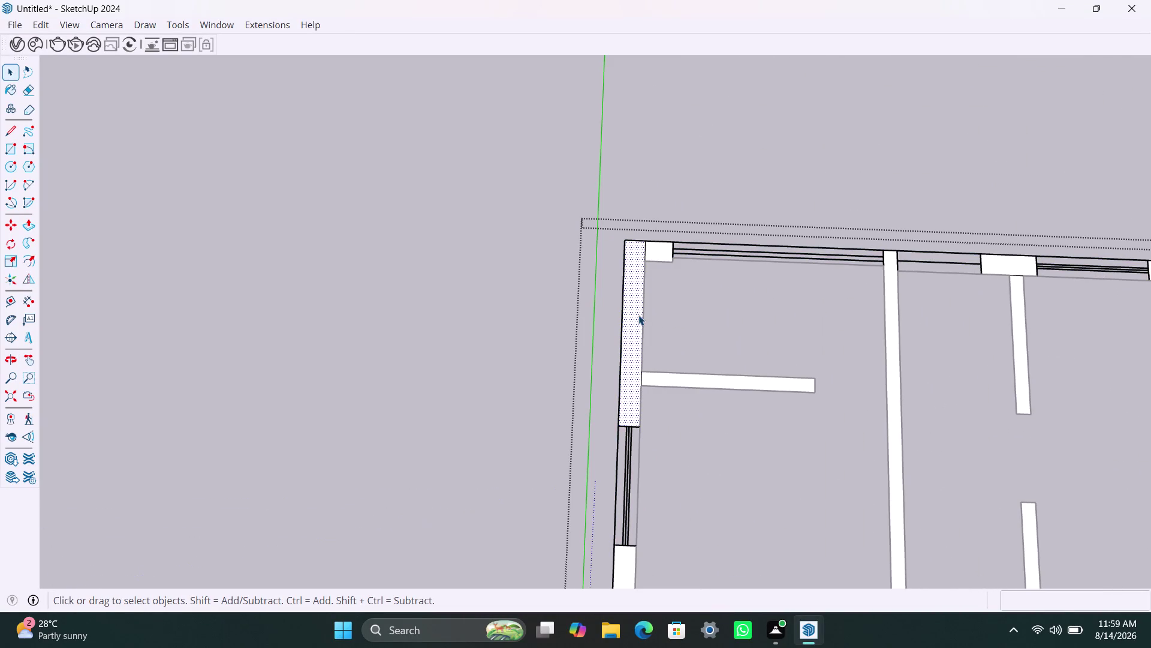
click(634, 317)
key(p)
click(633, 321)
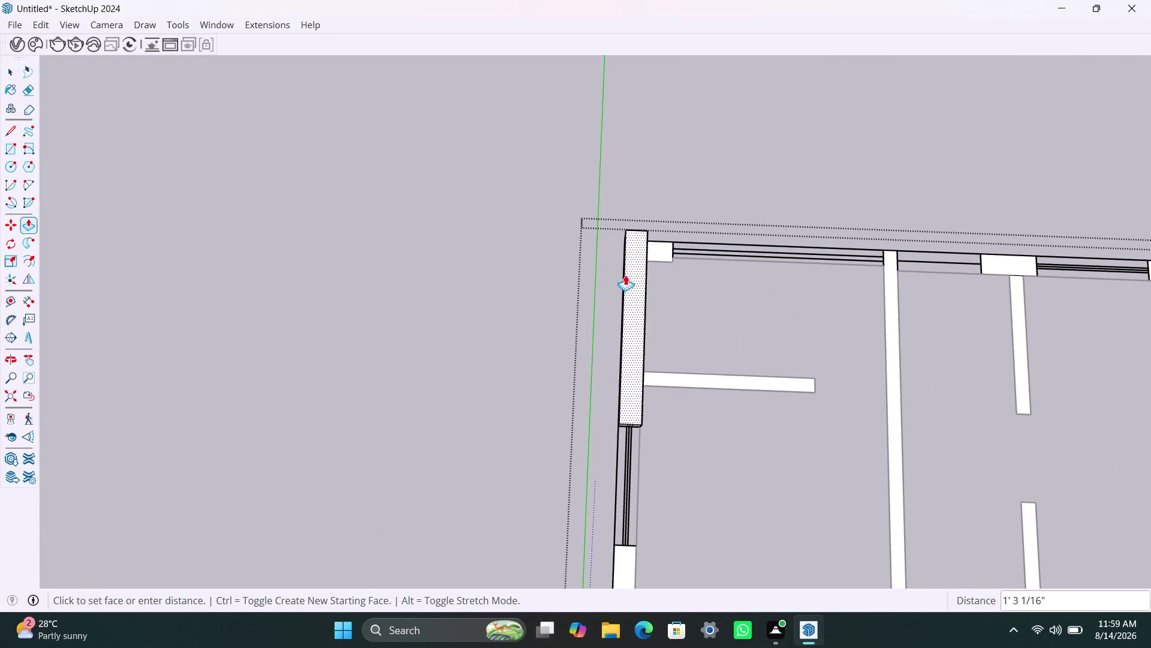
text(10')
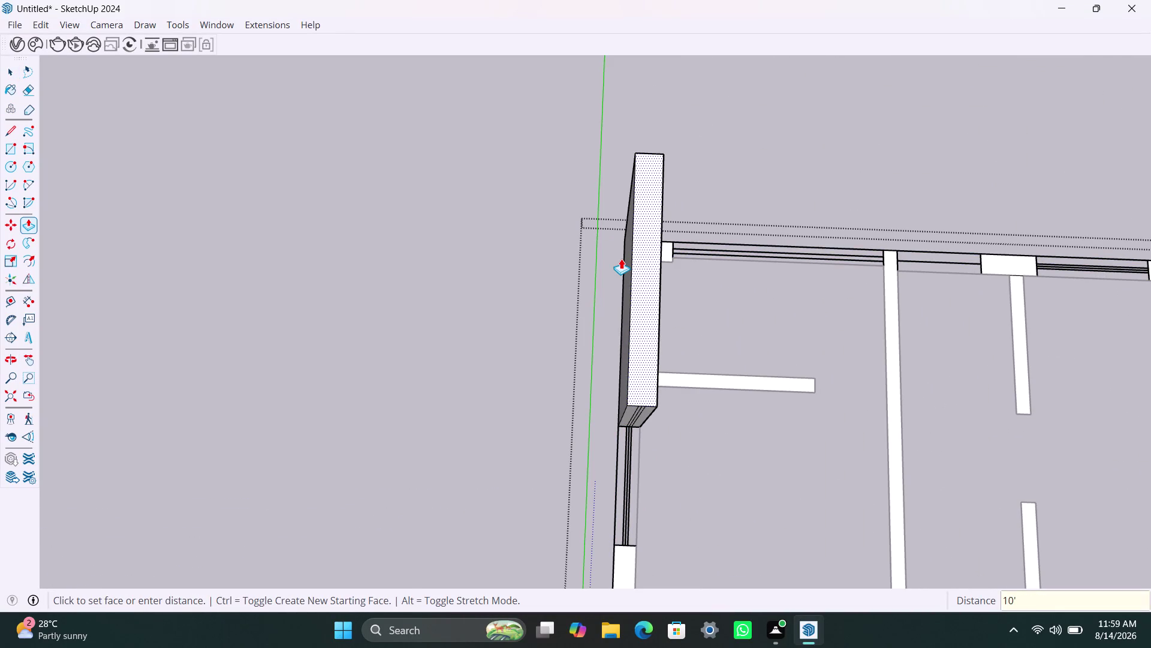
text(6")
key(Return)
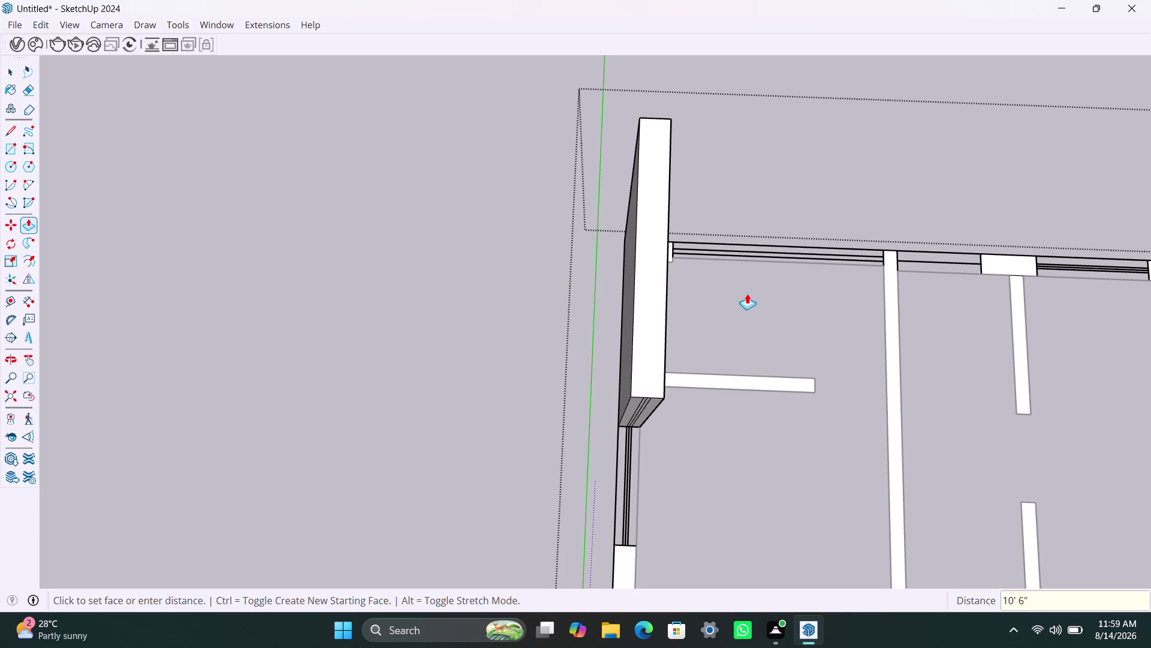
Raise four more walls, including the inner and long interior walls, to the same height.
scroll(up, 3)
scroll(down, 3)
middle_drag(749, 352, 583, 279)
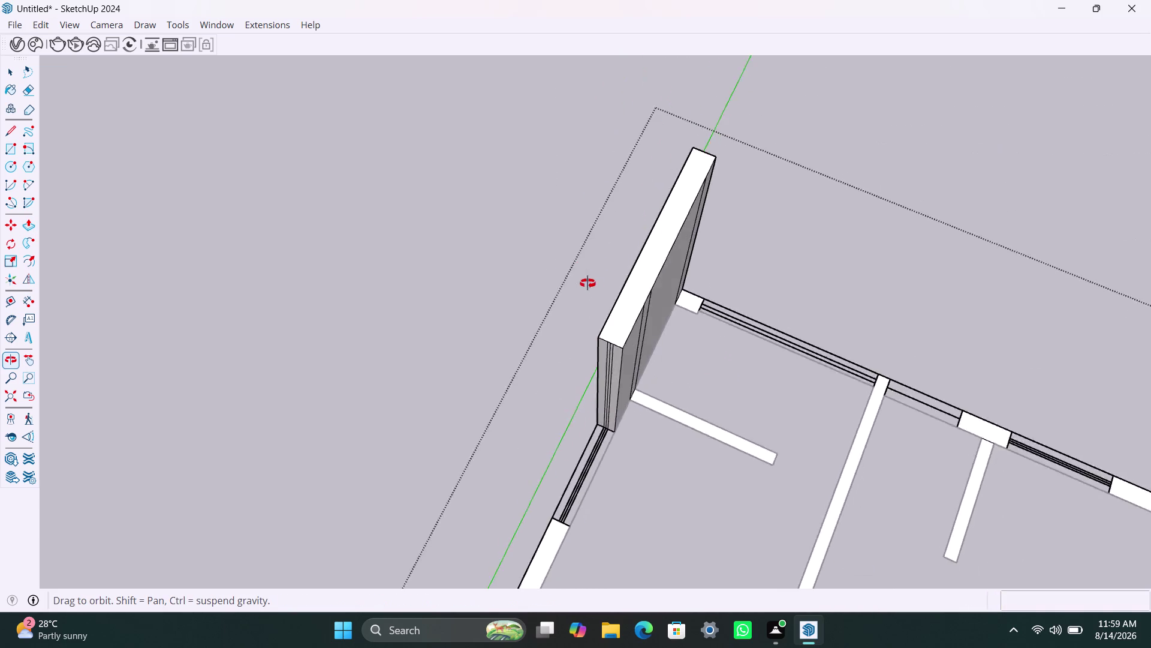
middle_drag(583, 280, 562, 261)
scroll(up, 3)
double_click(695, 313)
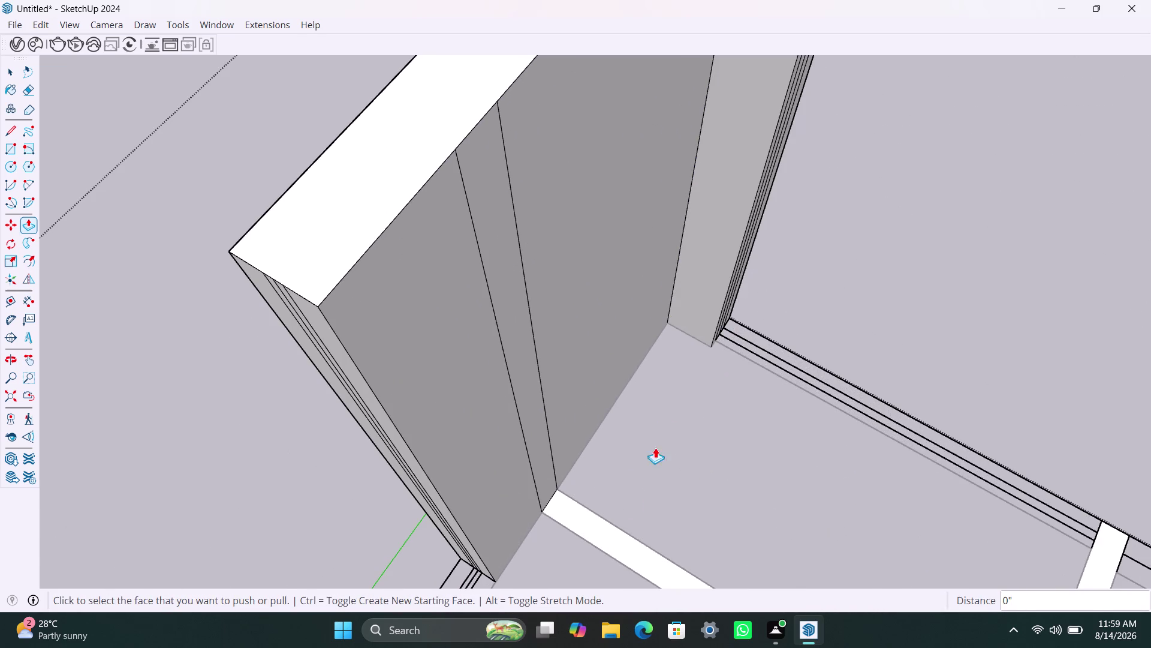
double_click(610, 543)
scroll(down, 3)
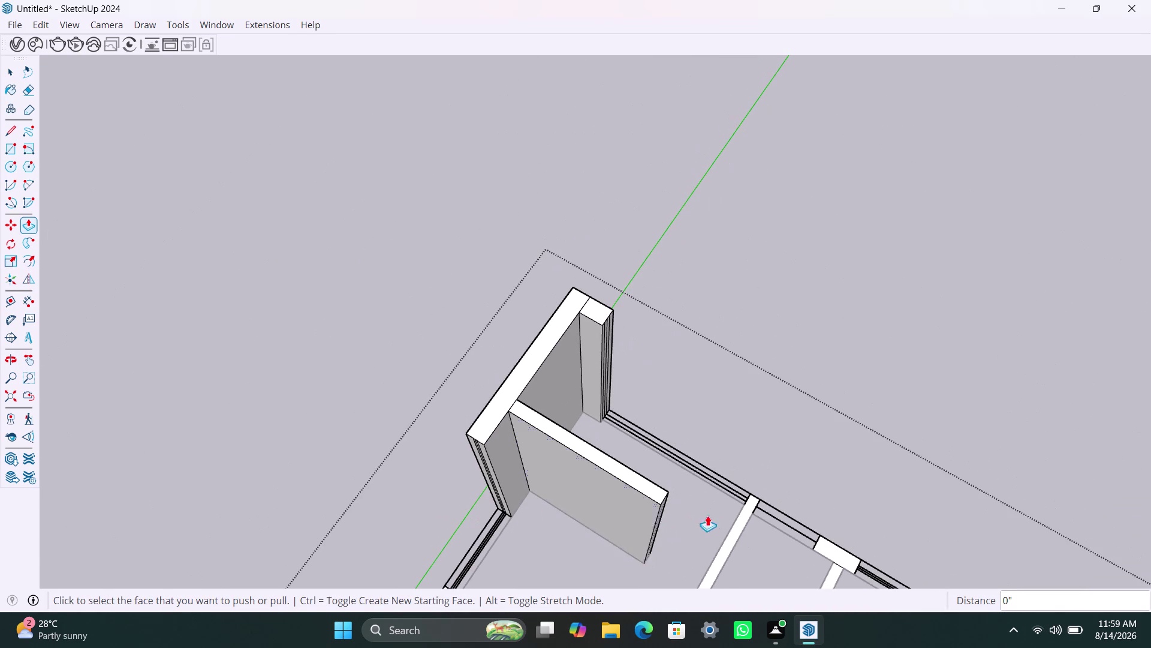
double_click(732, 538)
scroll(down, 3)
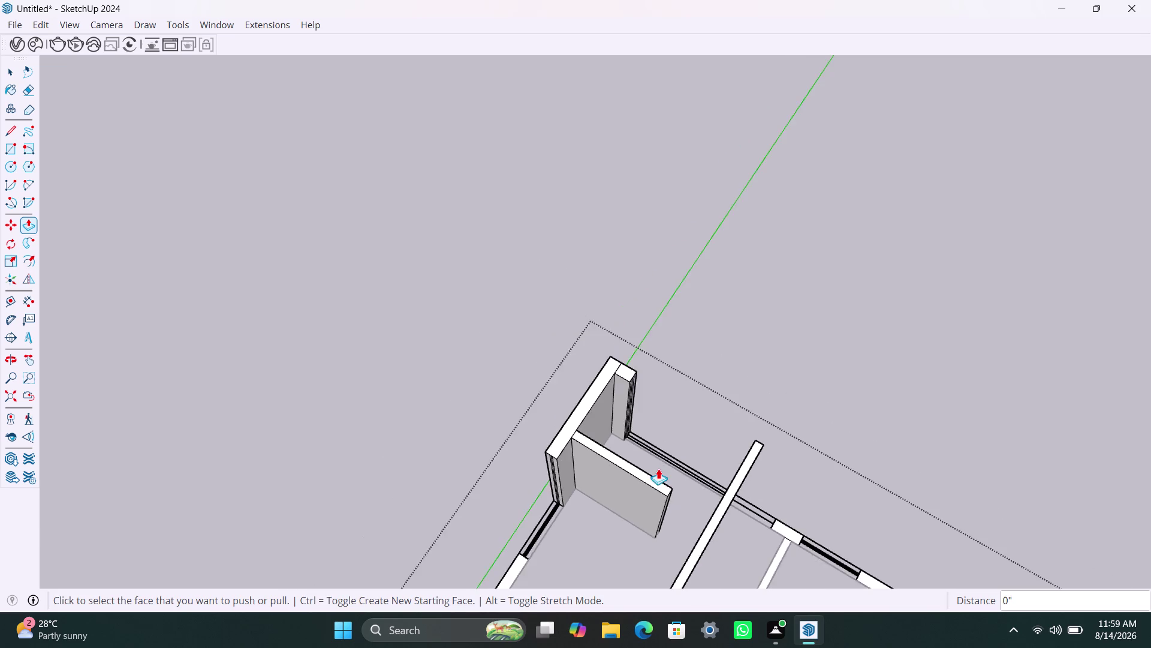
scroll(down, 3)
scroll(up, 3)
double_click(566, 537)
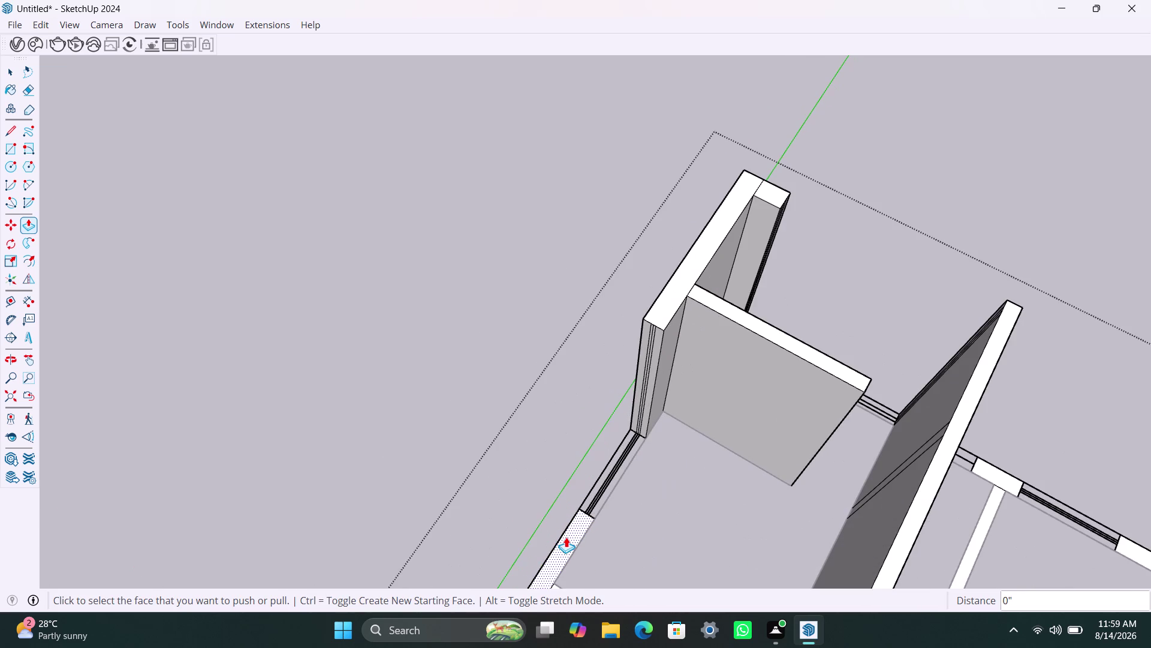
Raise four walls, including the left exterior wall and short partition, to full height.
scroll(down, 3)
middle_drag(647, 500, 699, 274)
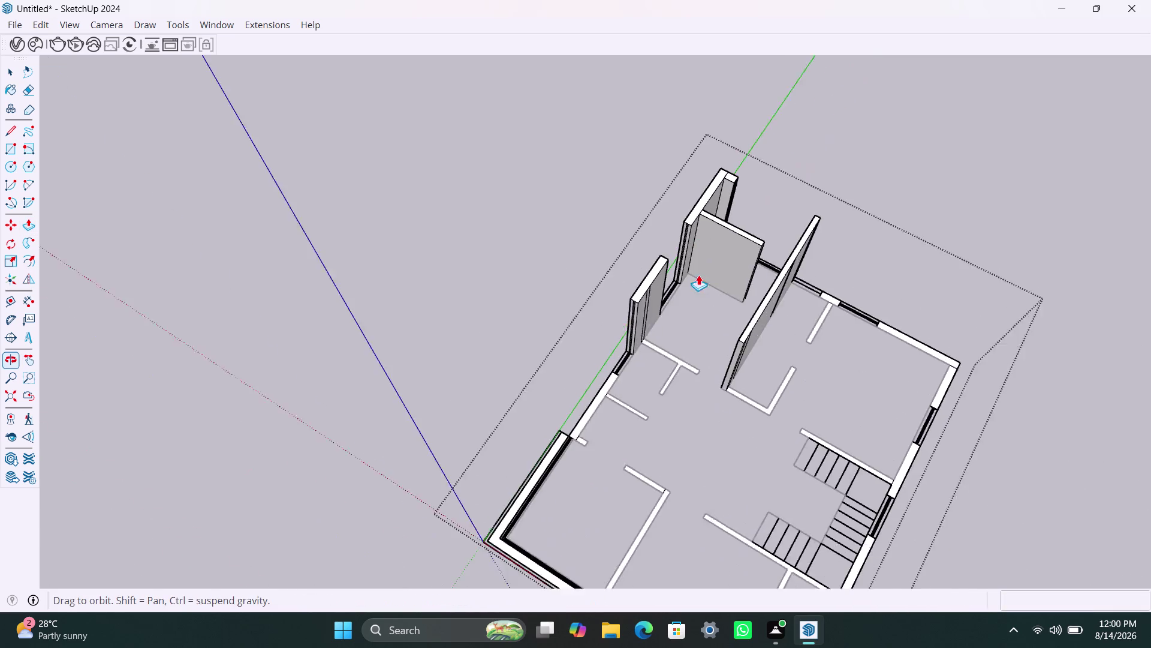
scroll(up, 3)
double_click(695, 323)
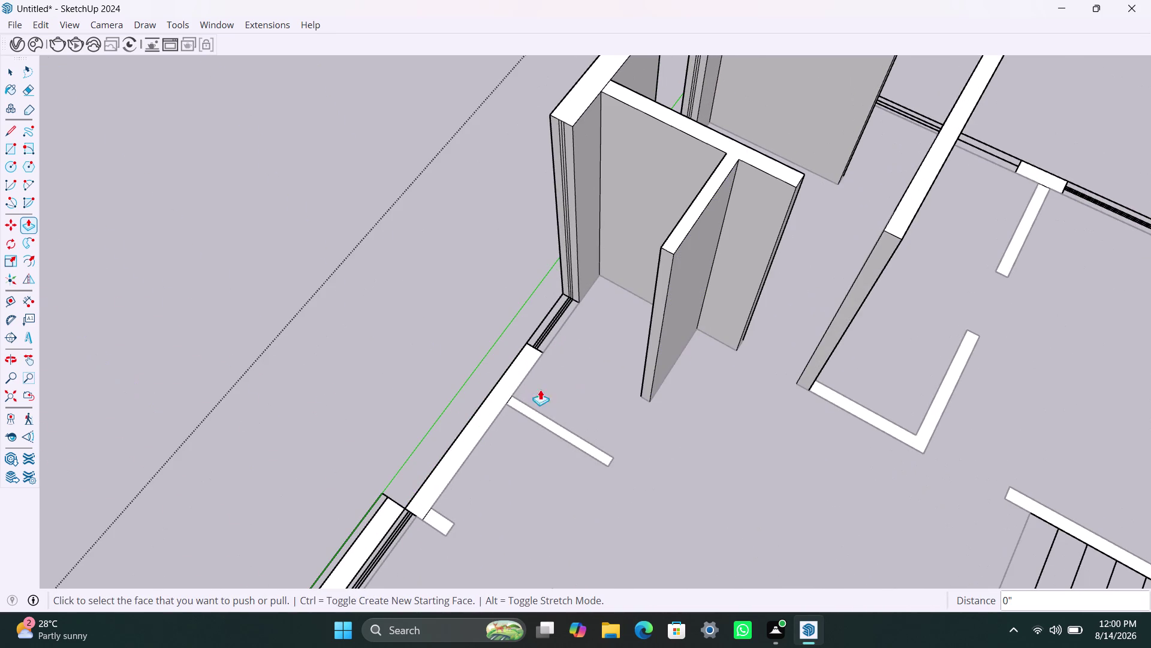
double_click(504, 398)
double_click(545, 420)
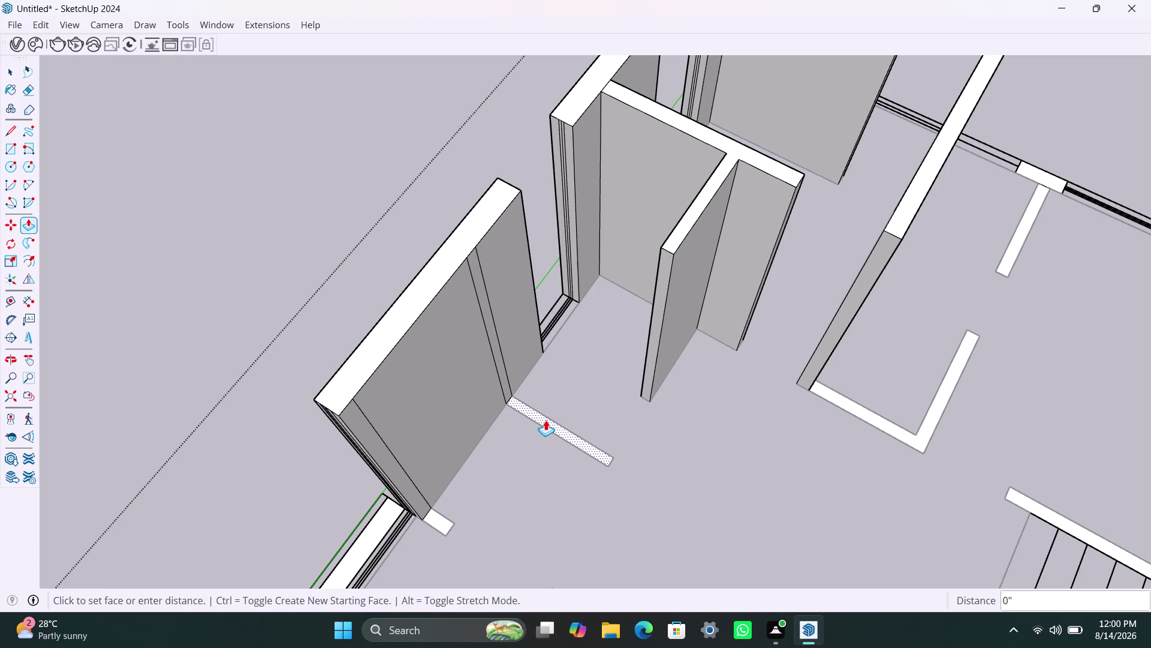
double_click(448, 523)
Raise five right-side walls up to the top-right exterior wall to full height.
scroll(down, 3)
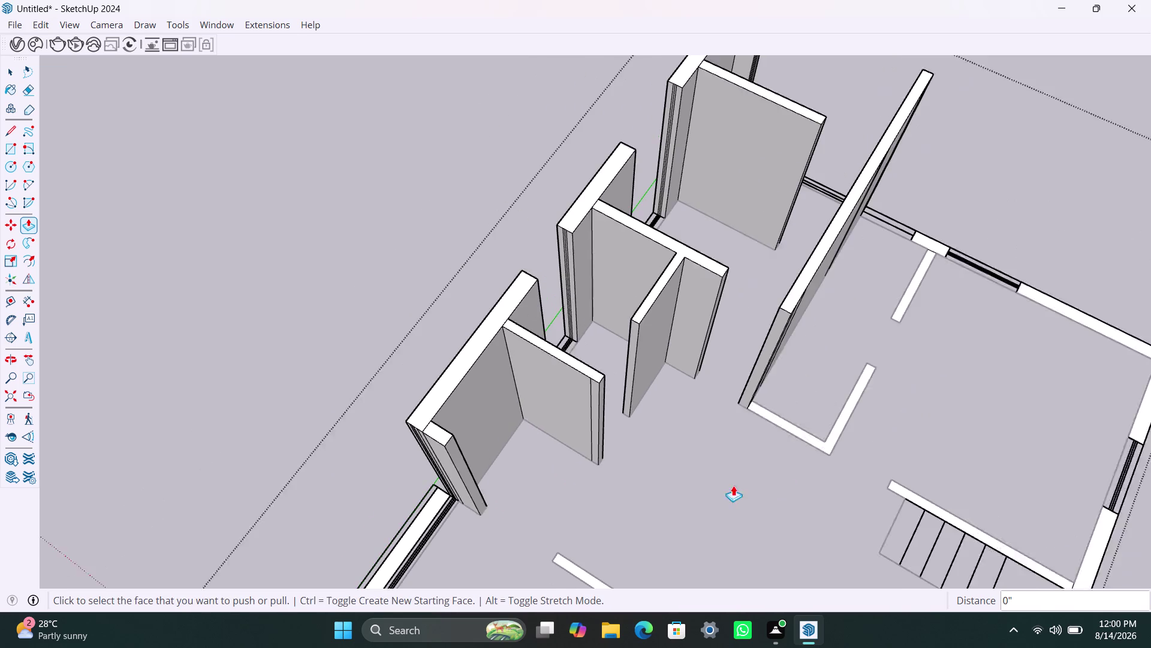
double_click(798, 443)
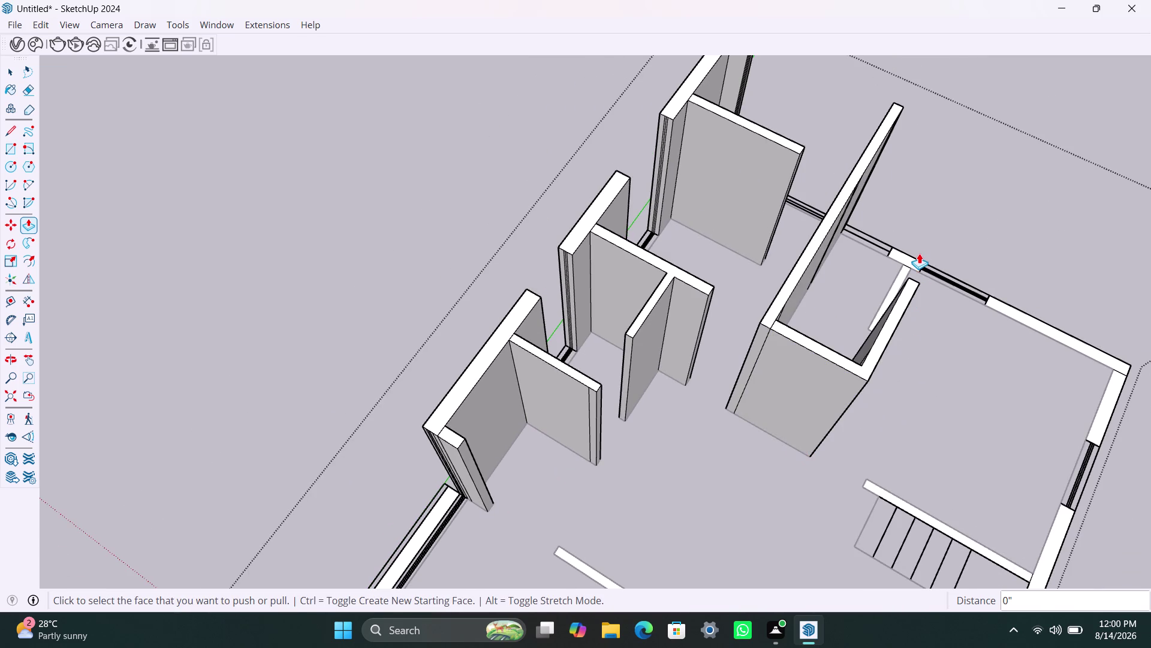
scroll(up, 3)
double_click(913, 260)
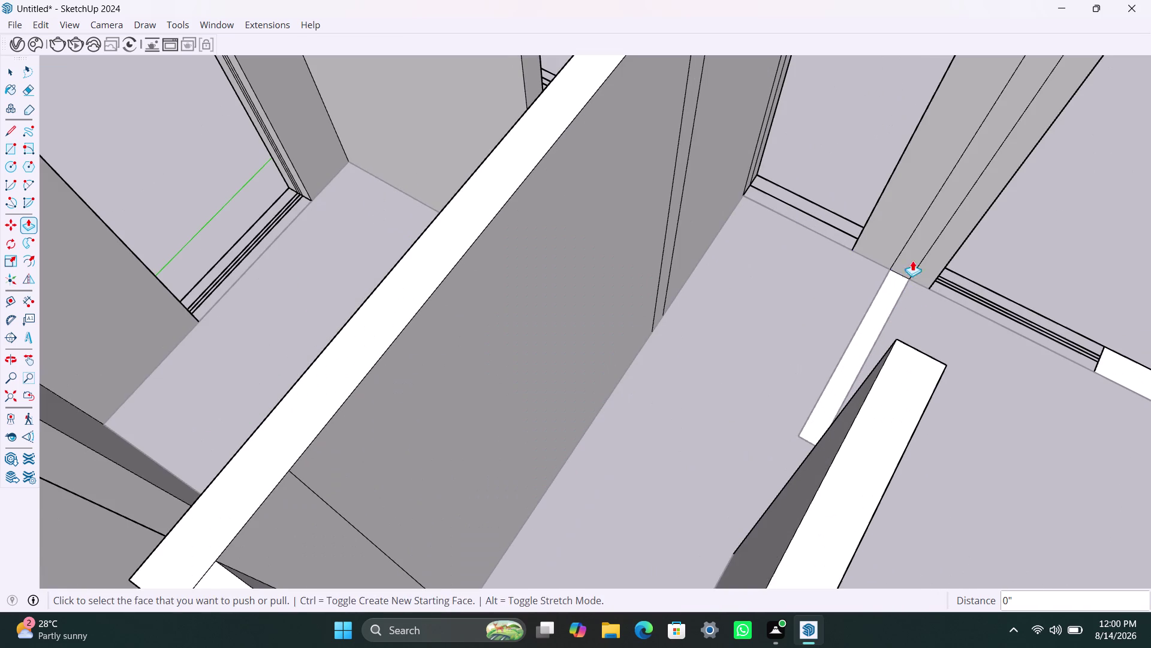
double_click(875, 319)
scroll(down, 3)
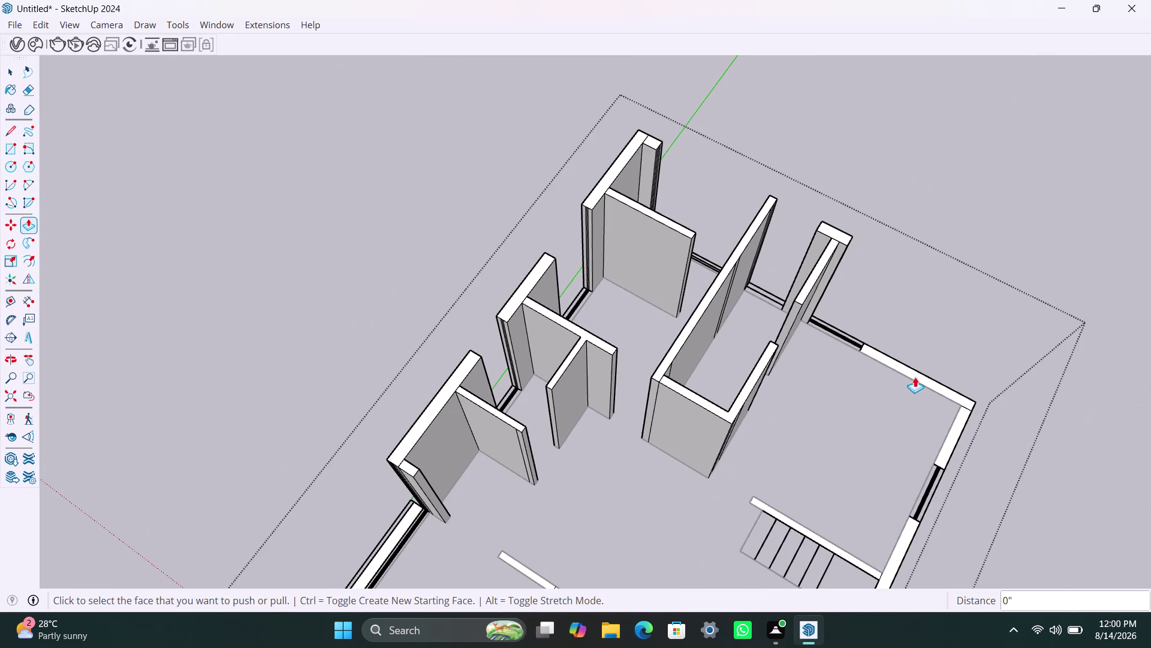
double_click(923, 376)
double_click(948, 434)
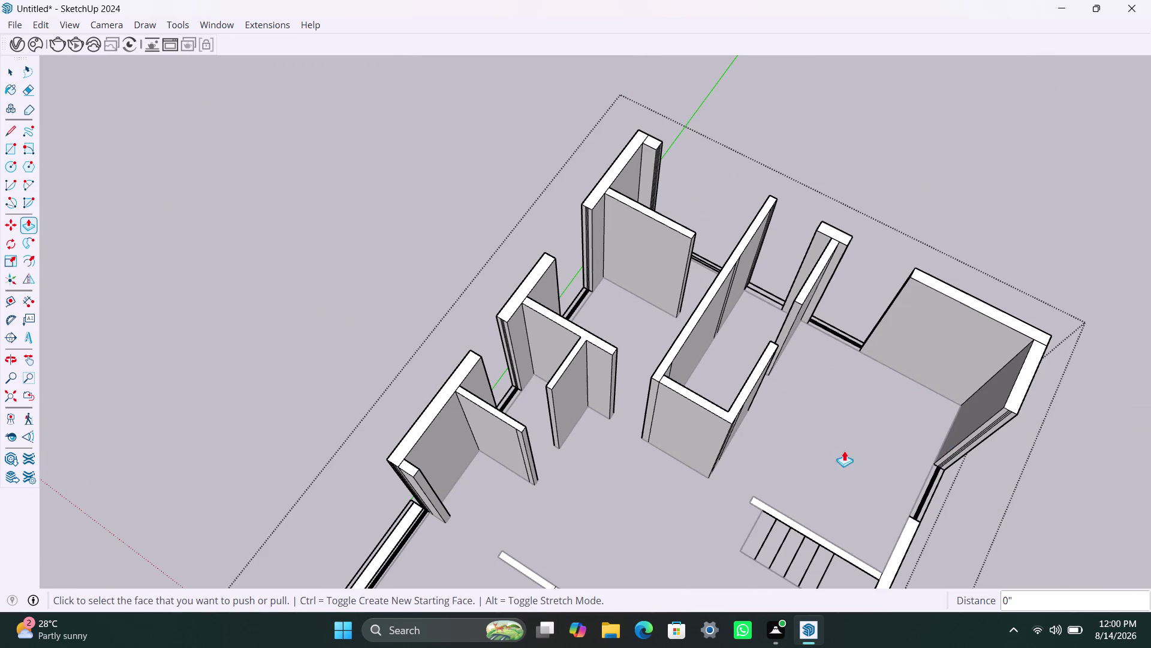
Raise the two walls around the stair area to full height.
scroll(down, 3)
middle_drag(850, 452, 877, 356)
scroll(up, 3)
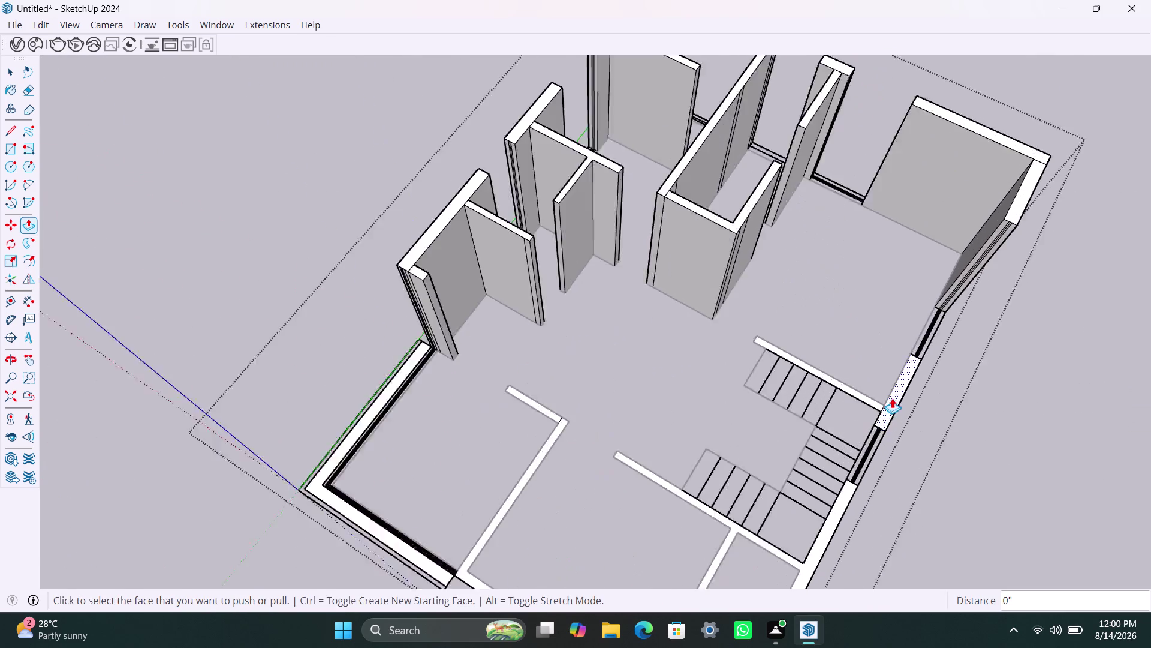
scroll(up, 3)
double_click(891, 400)
double_click(816, 388)
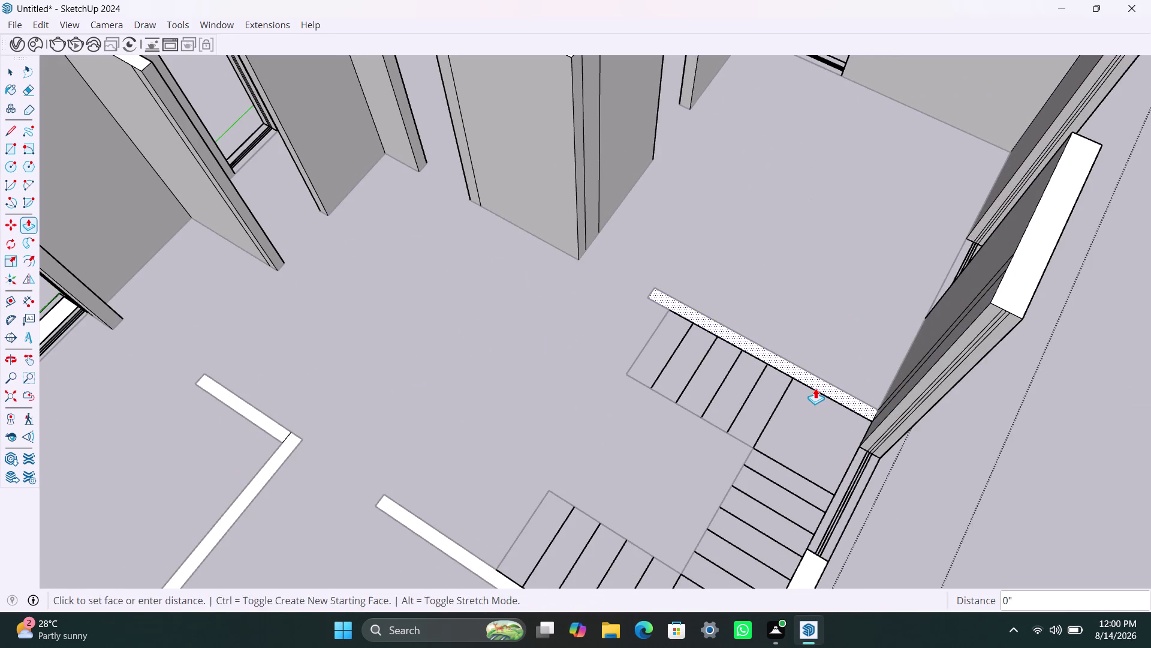
Raise two front-right interior walls, then undo the last pull.
scroll(down, 3)
scroll(down, 3)
middle_drag(657, 413, 659, 406)
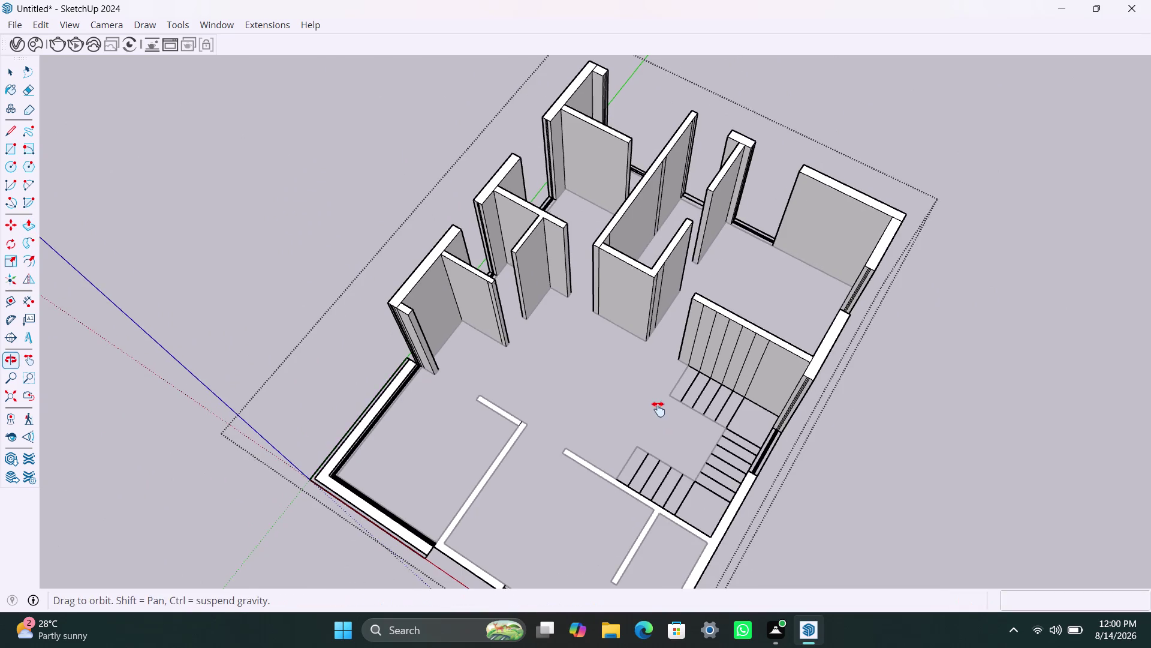
middle_drag(660, 407, 711, 319)
scroll(up, 3)
double_click(791, 415)
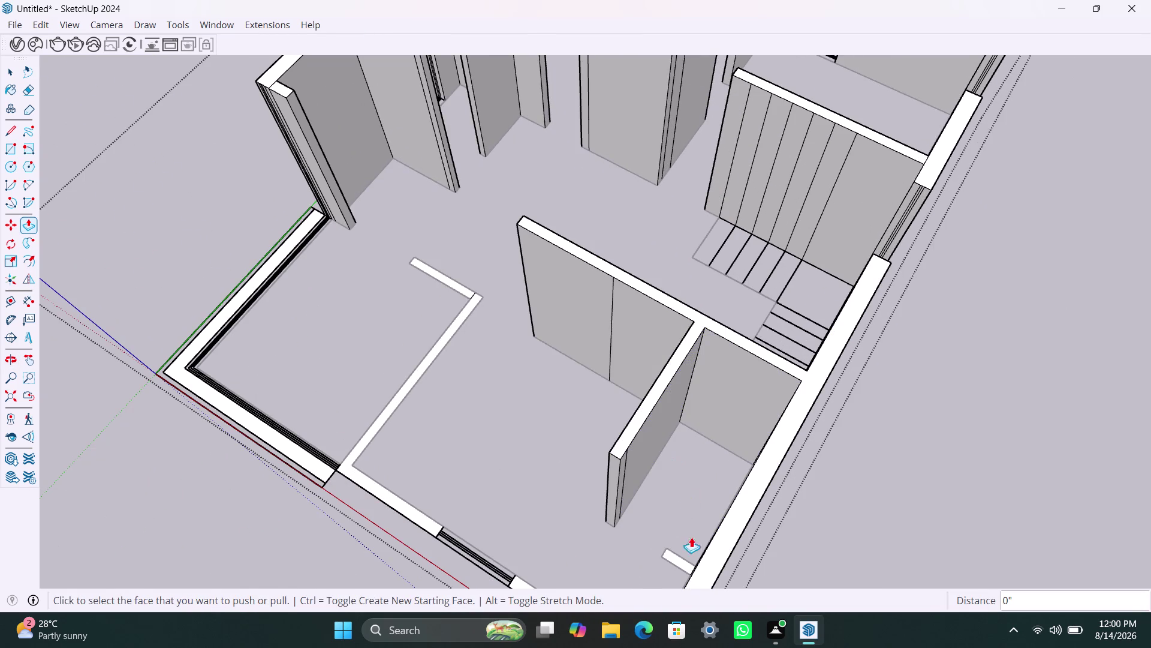
double_click(721, 569)
scroll(down, 3)
scroll(down, 3)
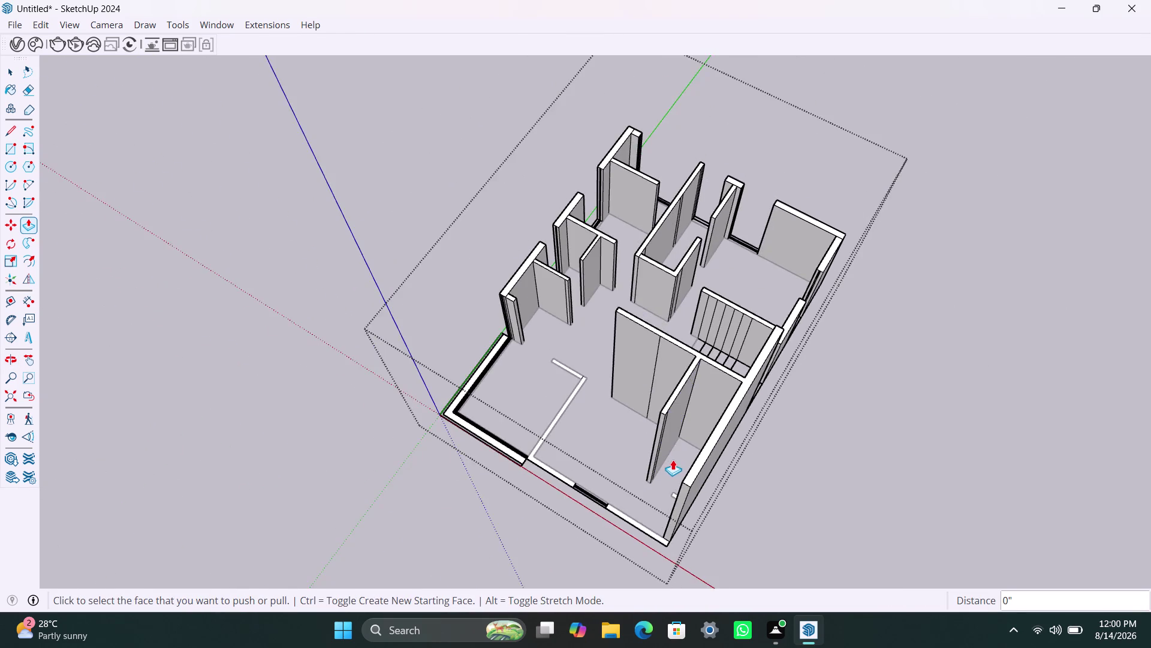
scroll(up, 3)
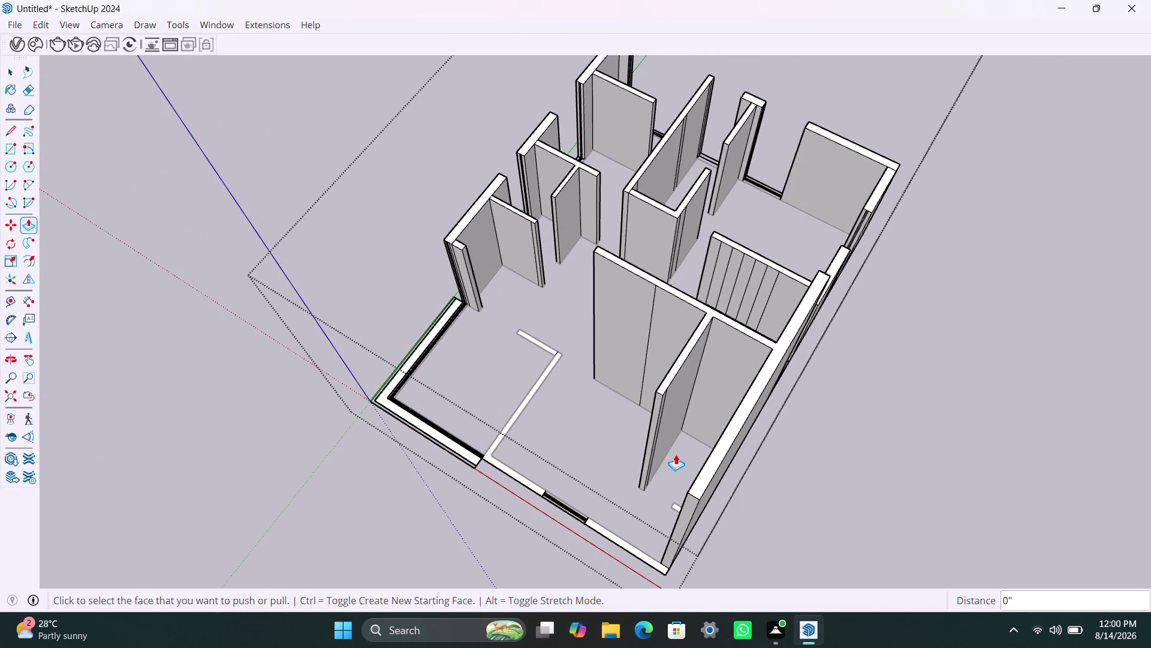
key(ctrl+z)
Raise the right exterior wall, a neighbouring wall and the front interior wall to full height.
scroll(up, 3)
middle_drag(651, 480, 842, 420)
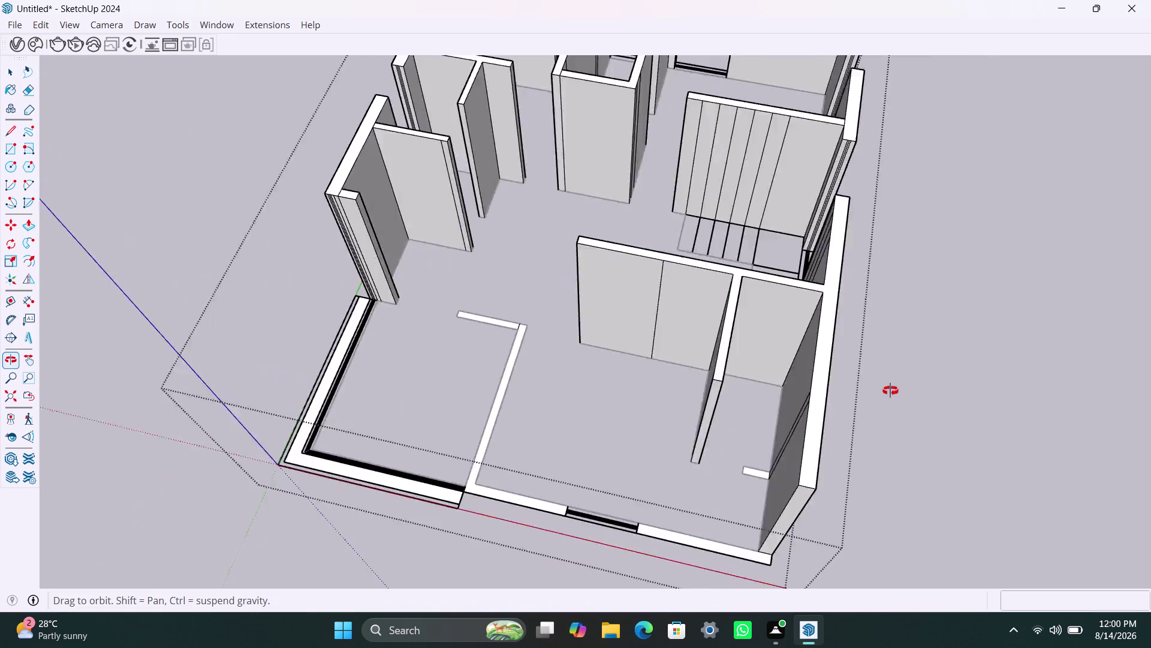
middle_drag(843, 420, 988, 306)
scroll(up, 3)
scroll(up, 3)
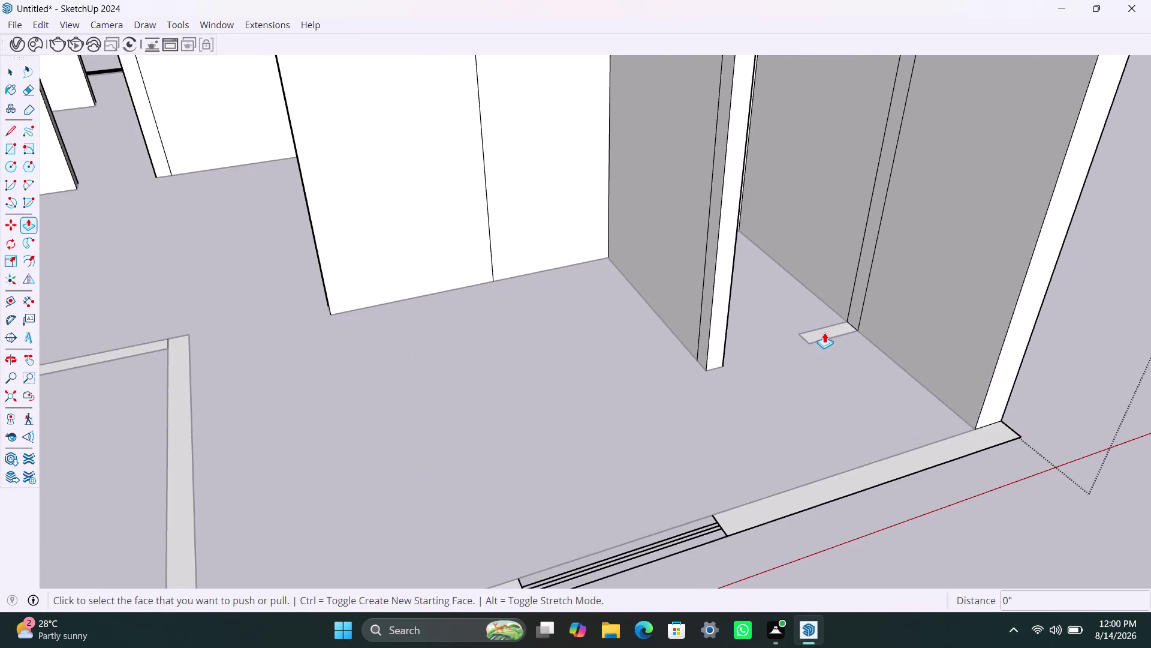
double_click(824, 332)
double_click(869, 465)
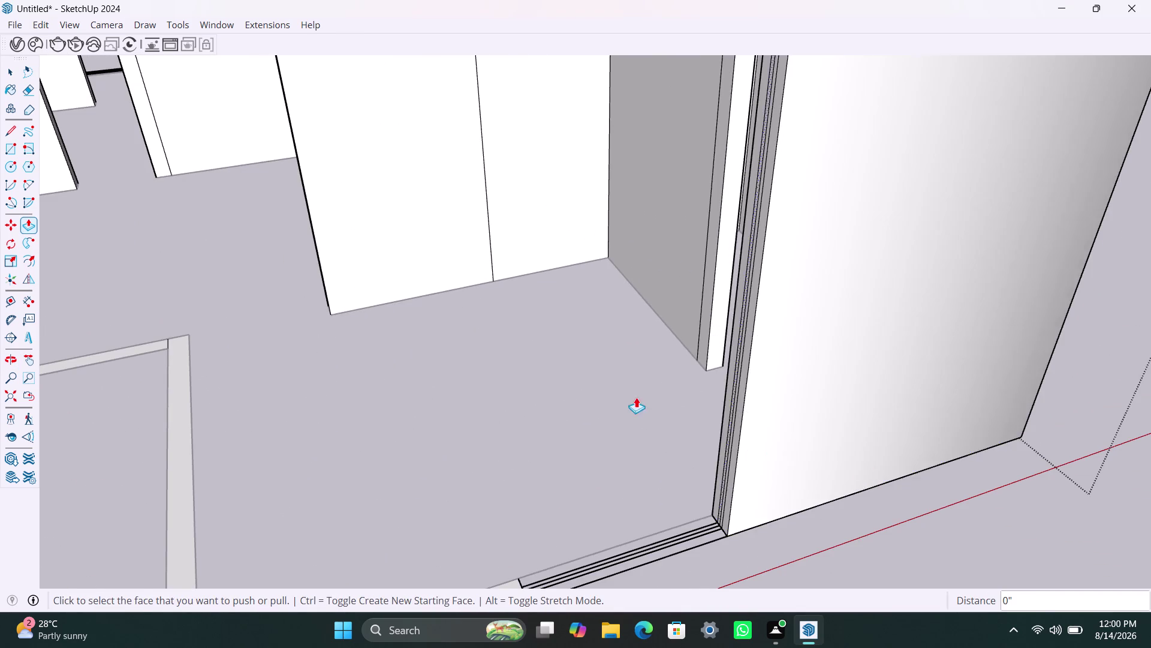
scroll(down, 3)
scroll(up, 3)
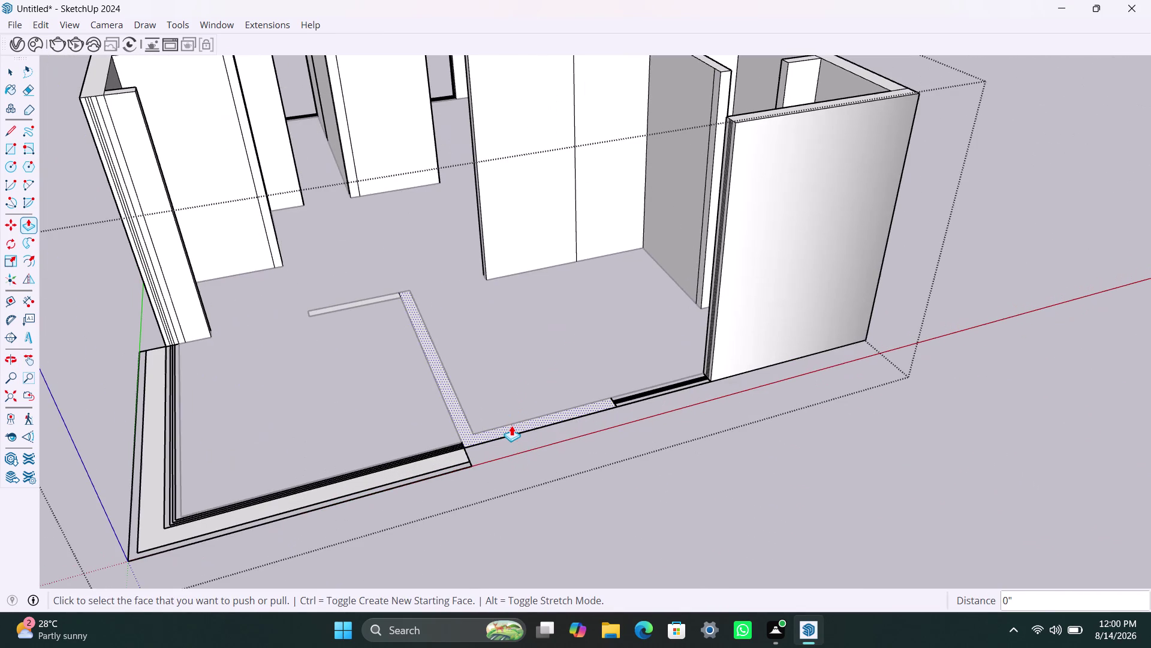
double_click(512, 426)
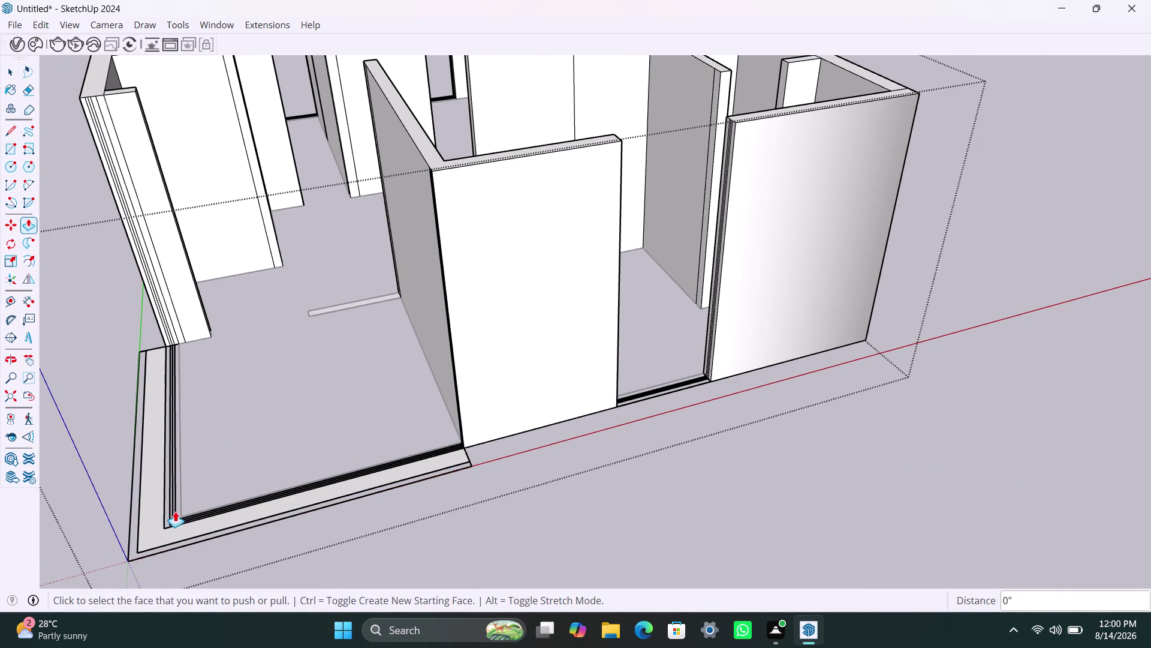
Raise one more far-left wall and orbit around the wall layout to check it.
scroll(down, 3)
scroll(down, 3)
scroll(up, 3)
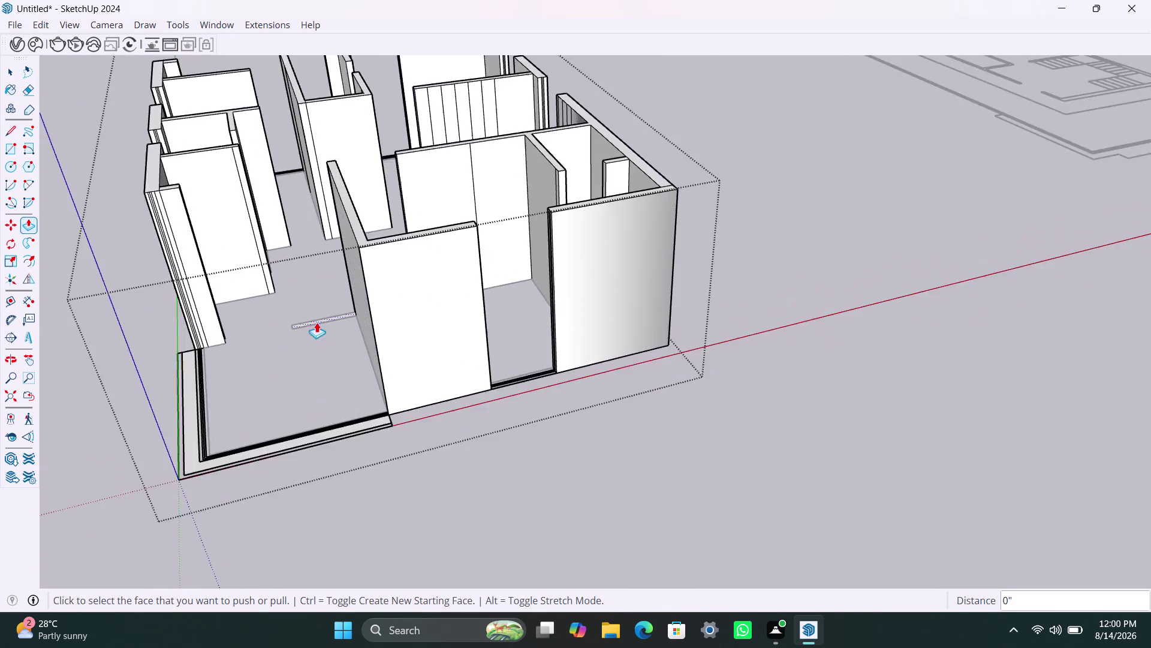
scroll(up, 3)
double_click(327, 322)
scroll(down, 3)
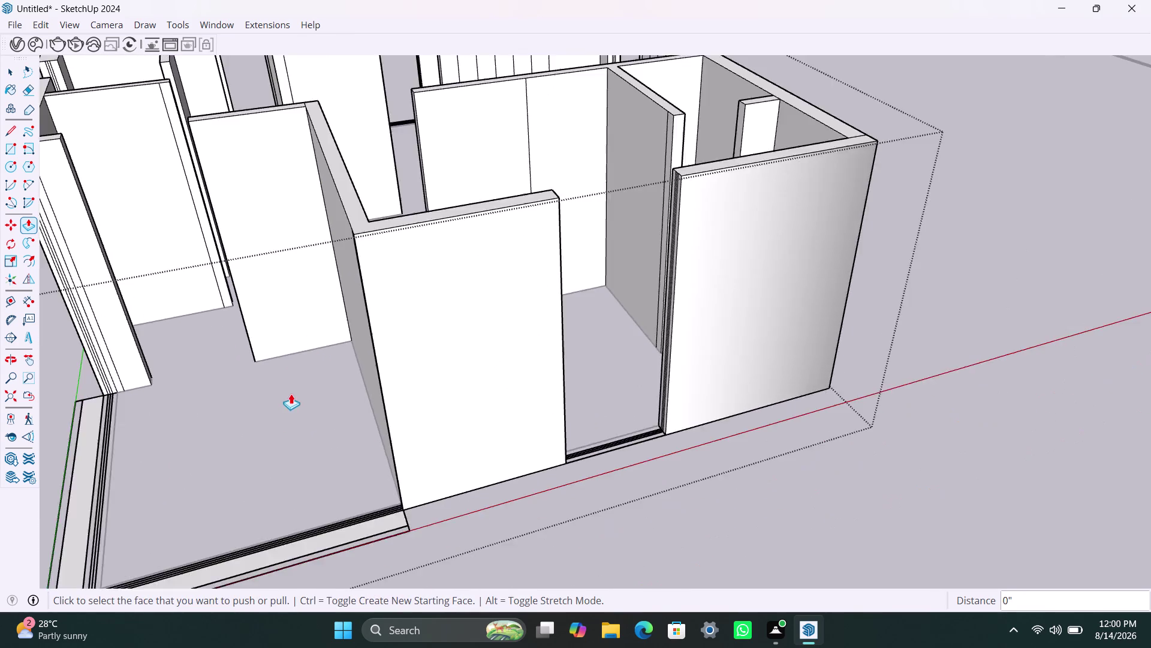
scroll(down, 3)
middle_drag(291, 390, 883, 370)
scroll(up, 3)
scroll(down, 3)
middle_drag(648, 444, 348, 409)
scroll(up, 3)
middle_drag(762, 337, 762, 364)
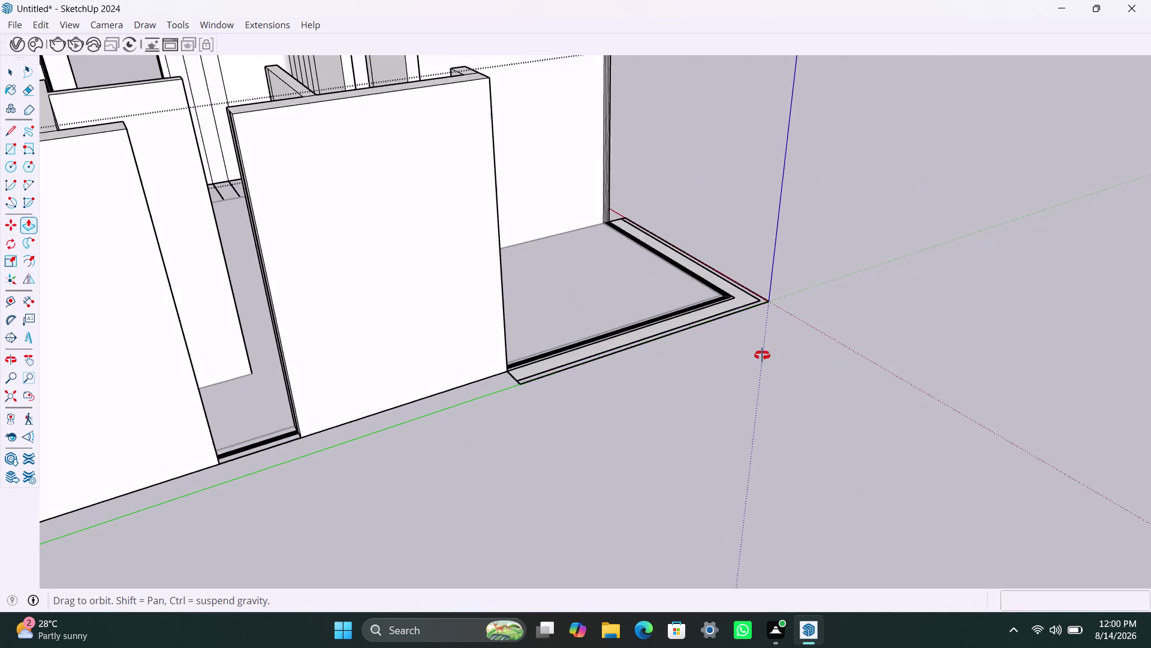
middle_drag(762, 364, 528, 550)
scroll(up, 3)
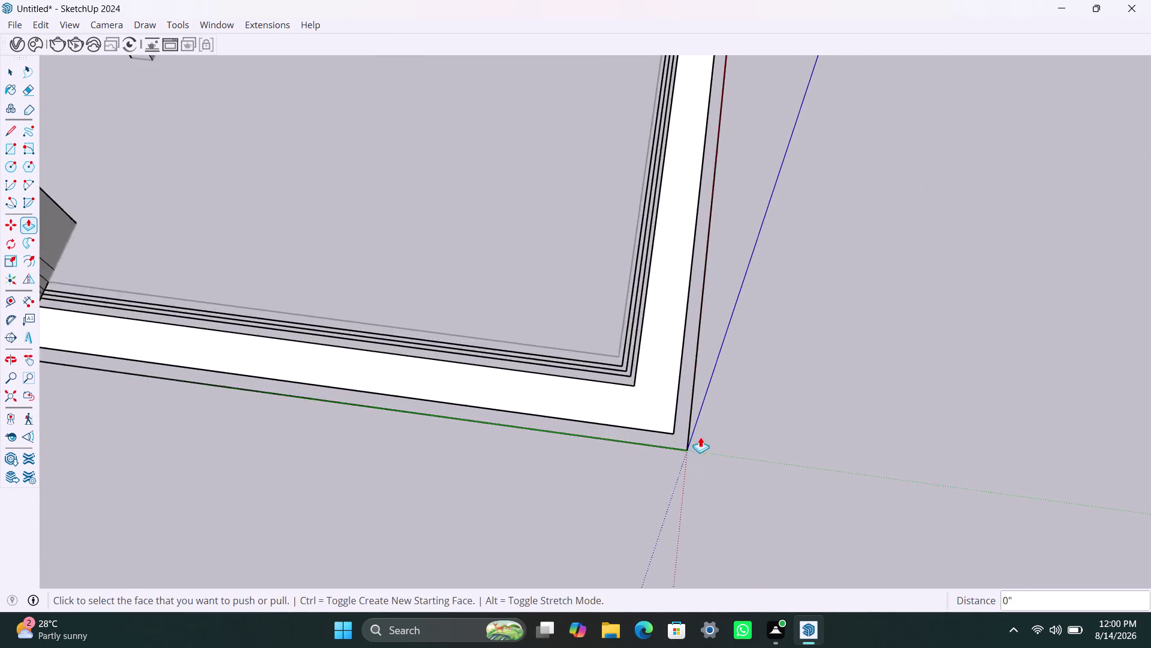
scroll(up, 3)
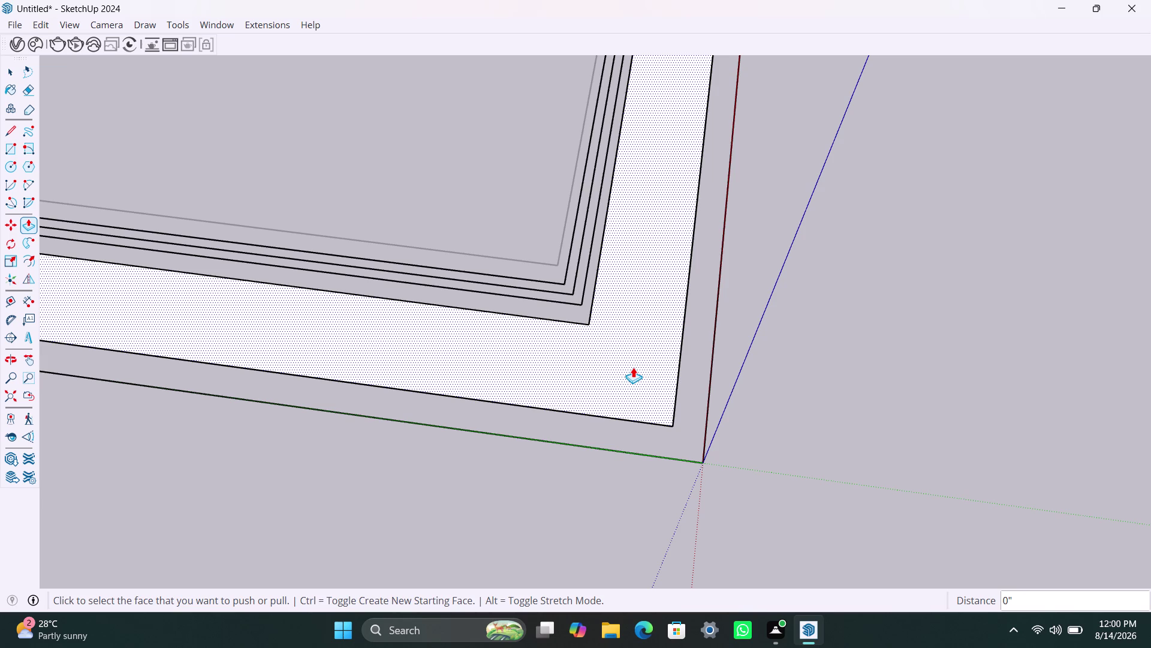
scroll(down, 3)
scroll(down, 3)
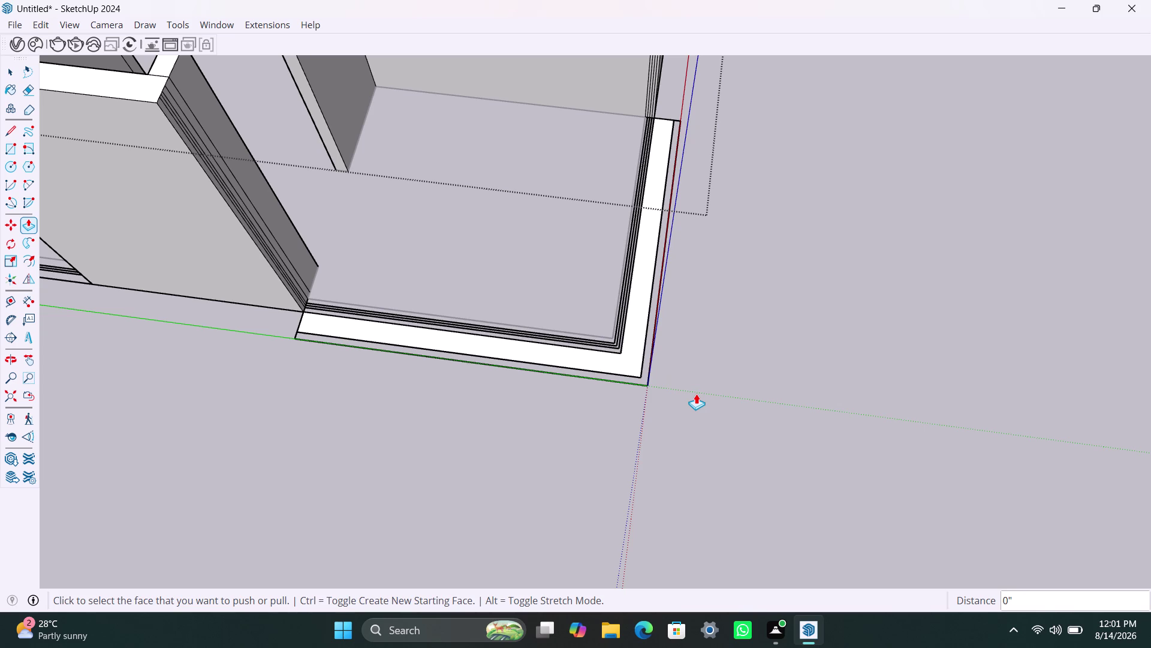
scroll(down, 3)
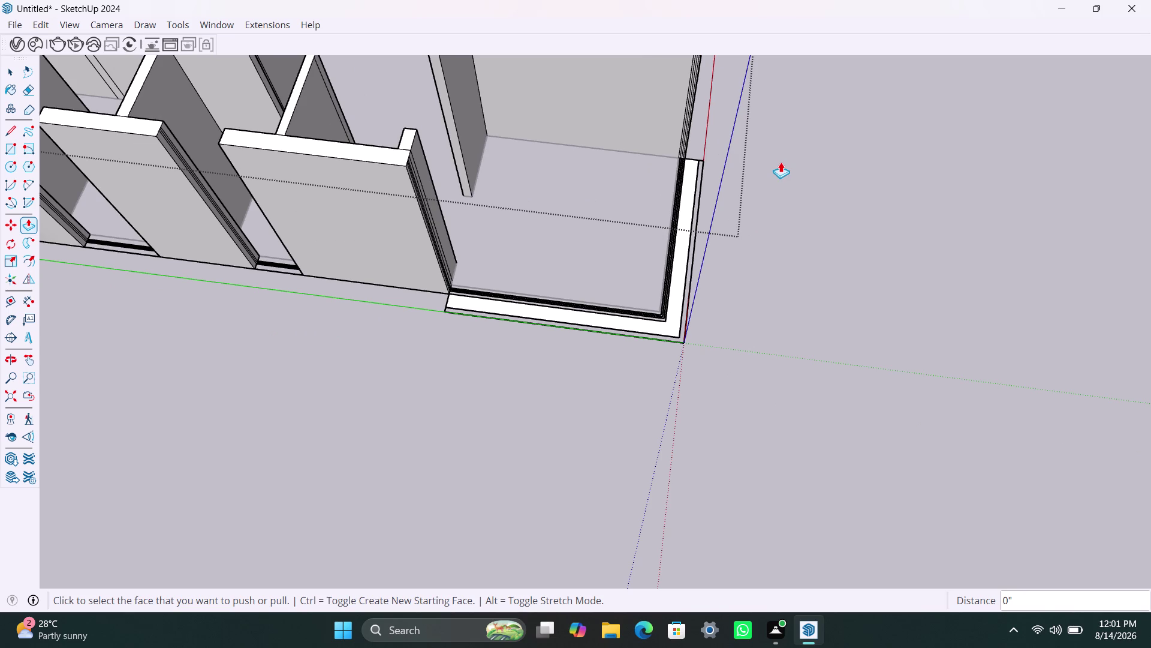
key(Escape)
key(space)
key(space)
key(space)
scroll(down, 3)
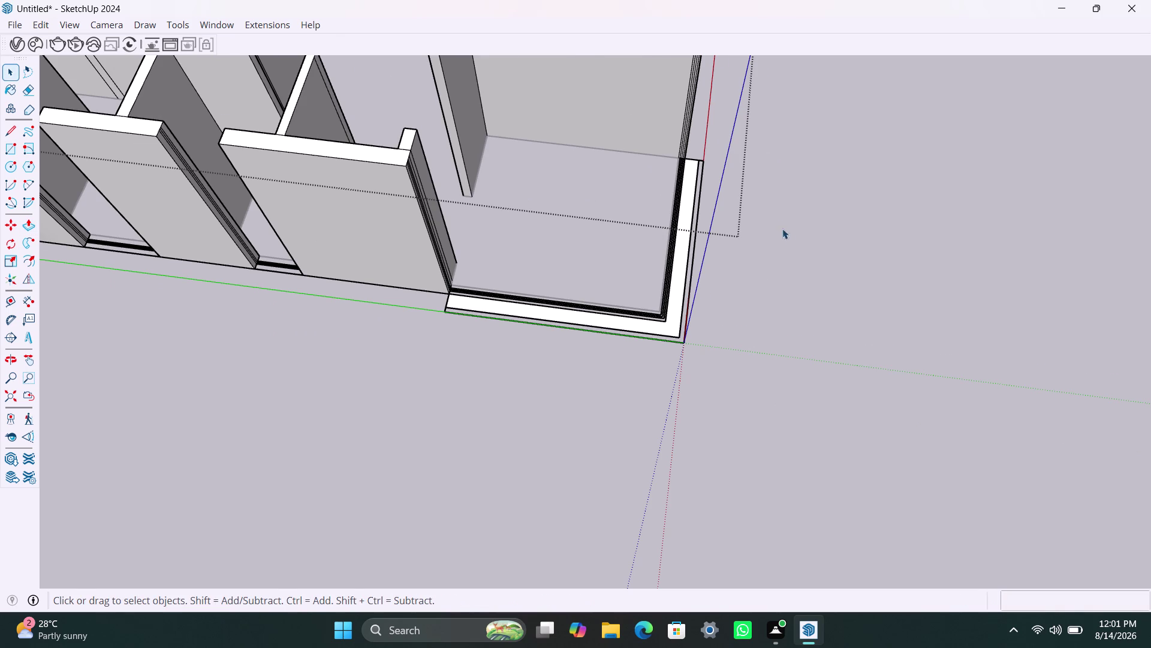
From a top-down view, select all wall geometry, run Fixit 101, and dismiss the results.
scroll(down, 3)
scroll(down, 3)
middle_drag(807, 227, 540, 172)
scroll(down, 3)
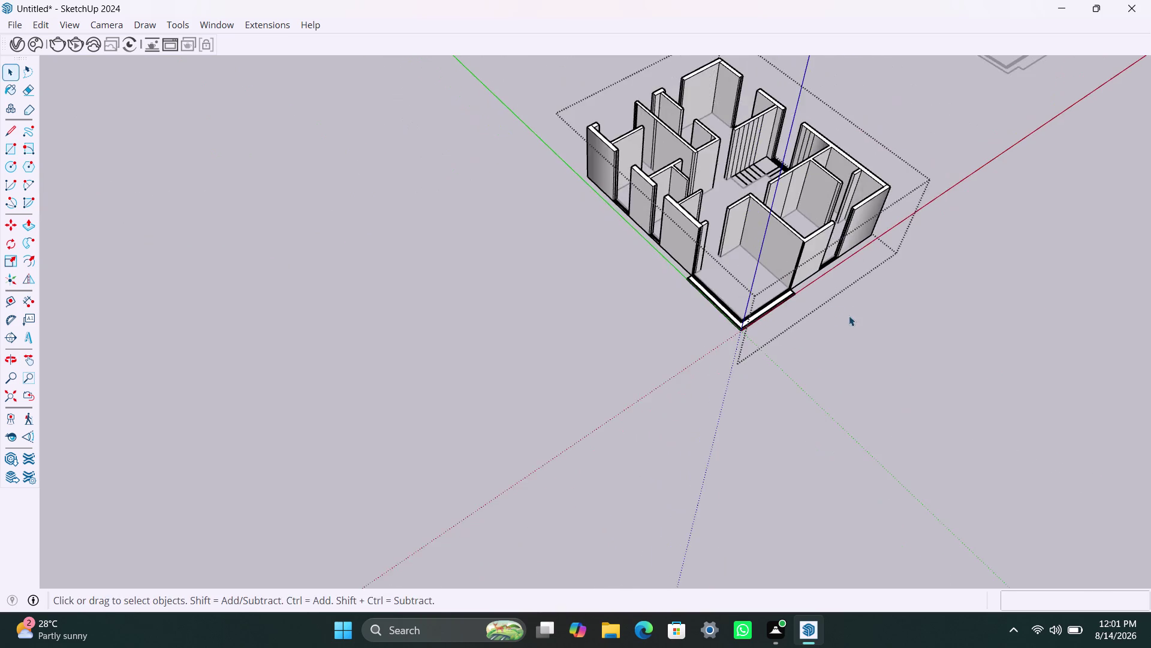
middle_drag(849, 316, 552, 300)
click(609, 171)
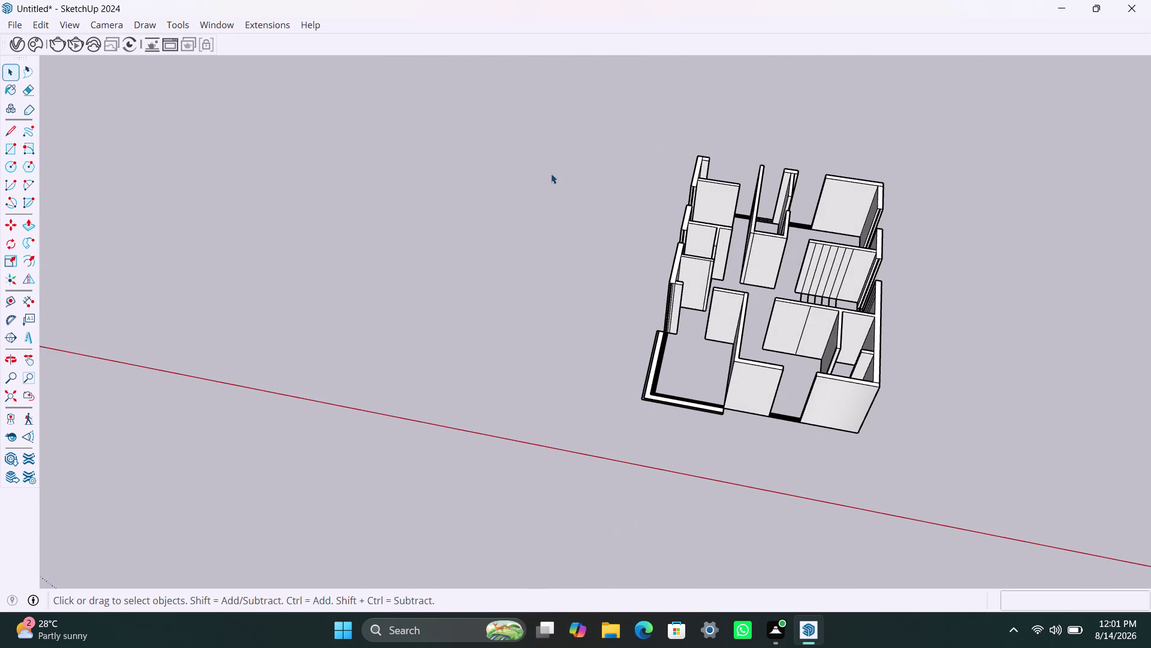
drag(630, 115, 924, 457)
right_click(813, 409)
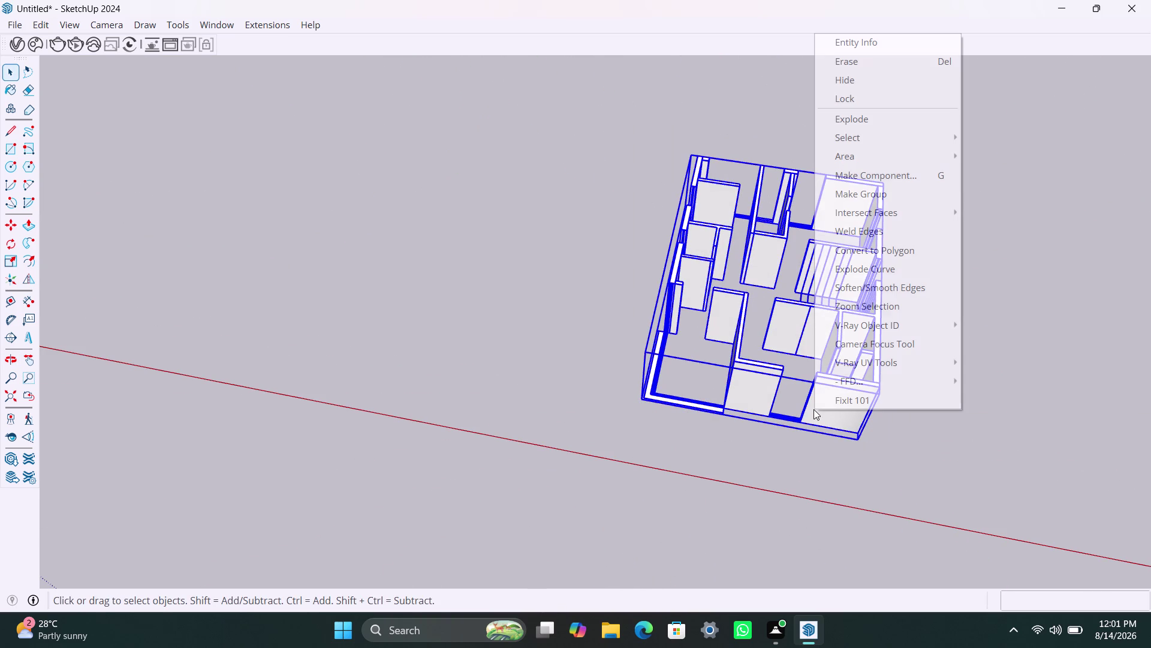
click(870, 407)
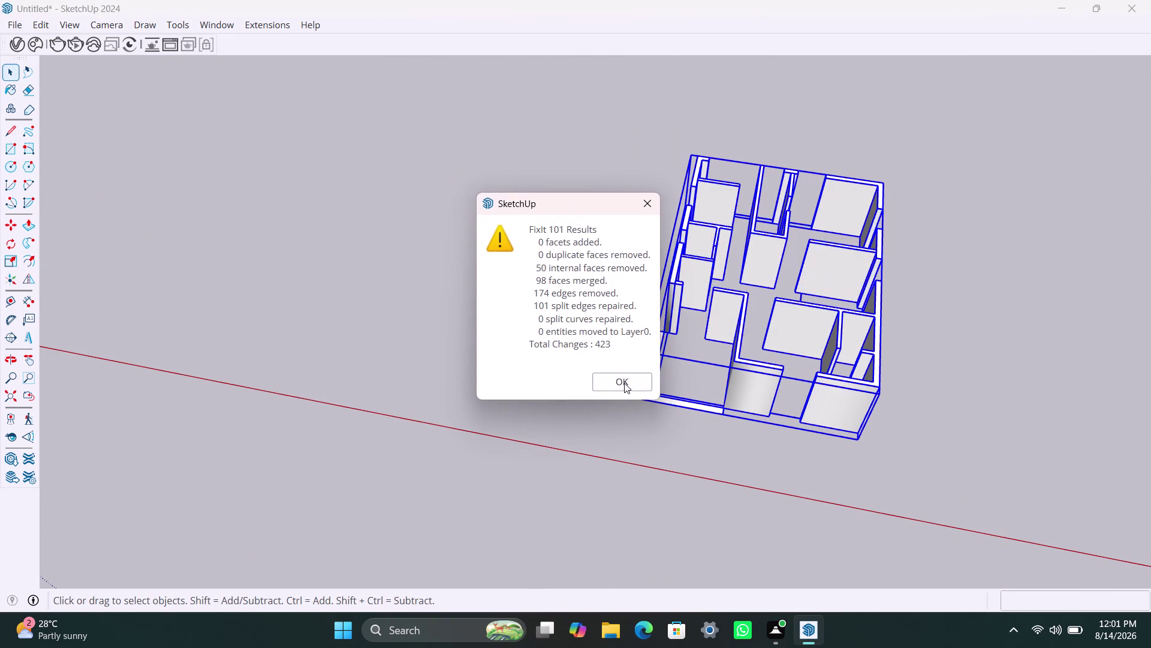
click(624, 381)
click(1008, 402)
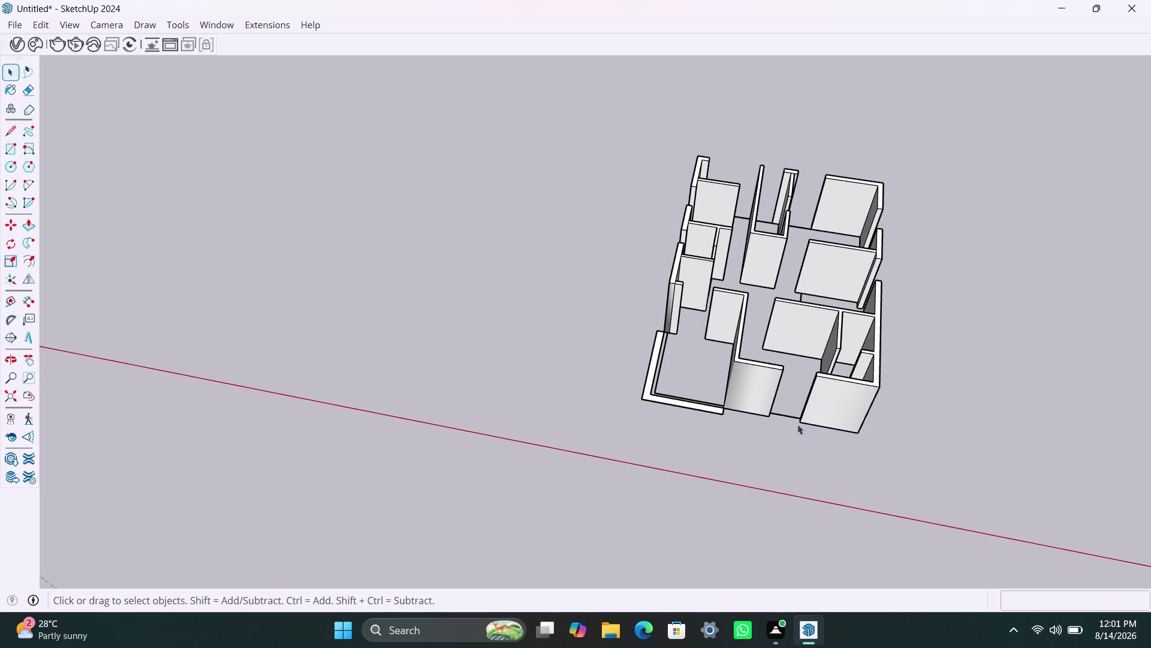
middle_drag(917, 398, 697, 401)
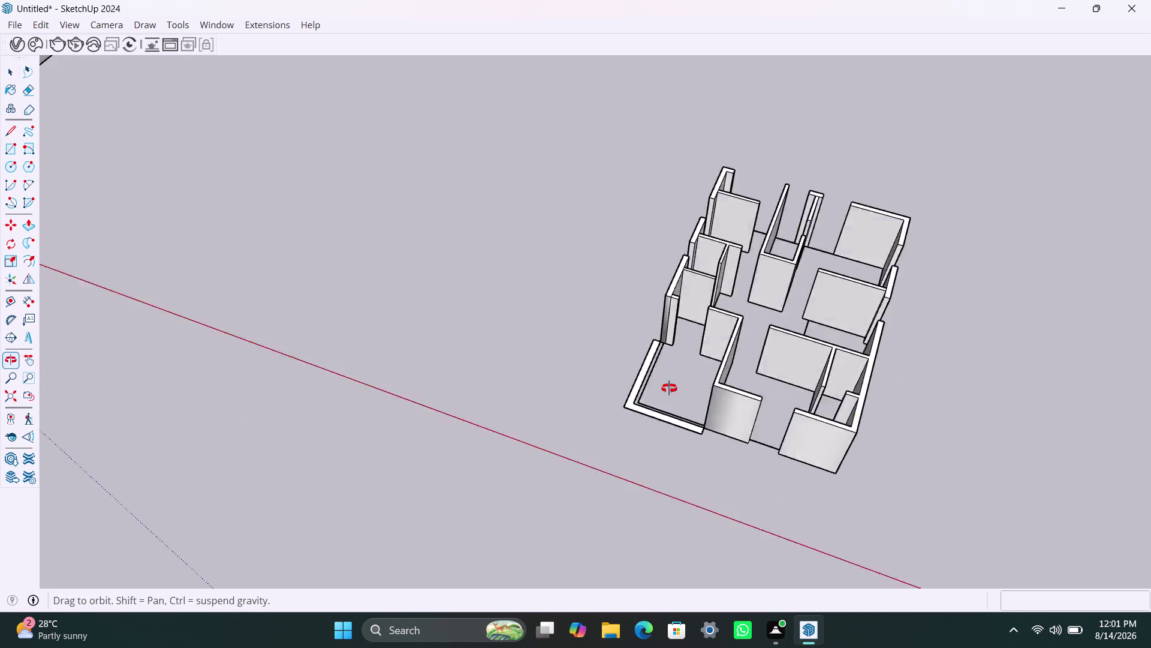
middle_drag(698, 400, 555, 338)
middle_drag(789, 512, 634, 439)
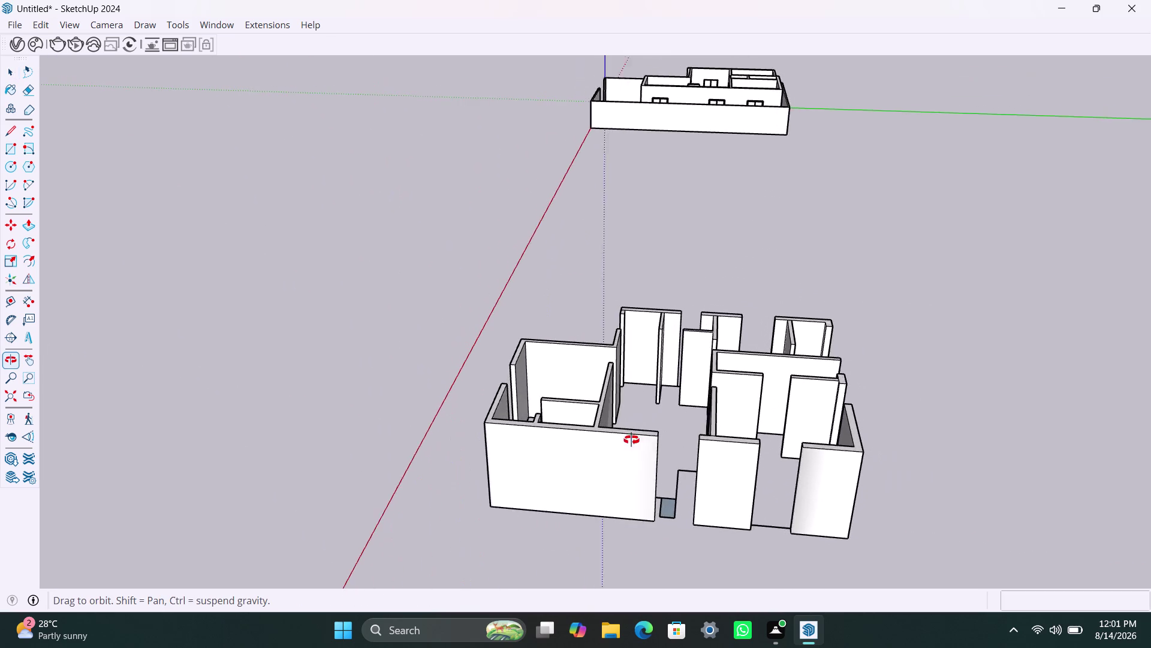
middle_drag(633, 440, 1112, 443)
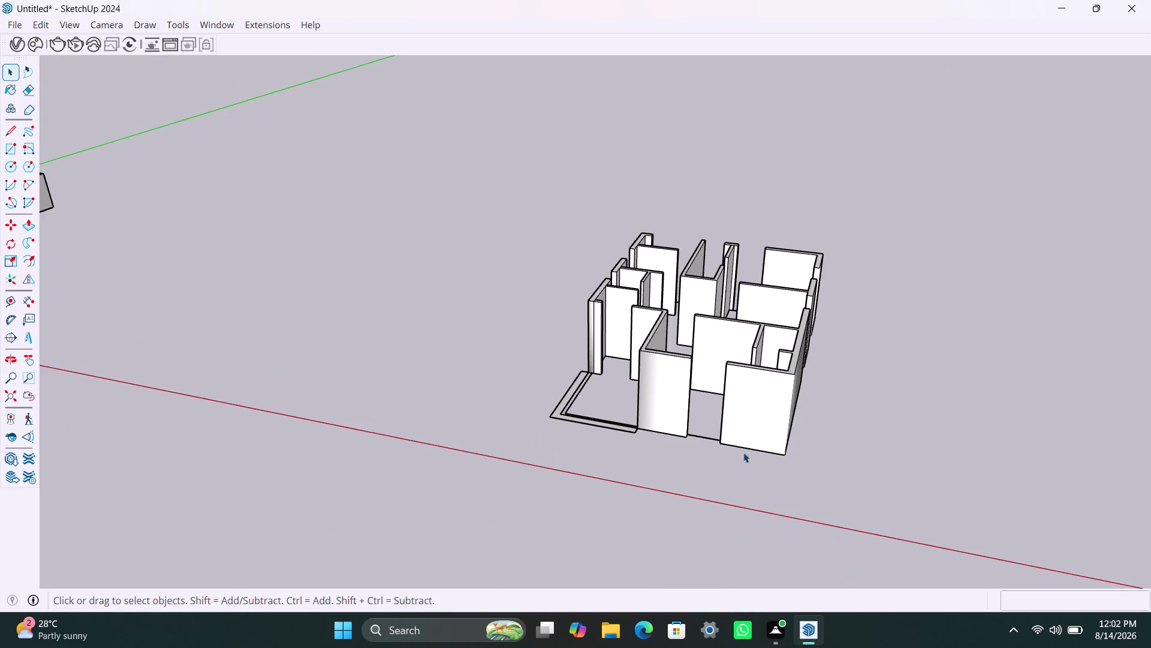
middle_drag(719, 453, 867, 492)
key(ctrl+z)
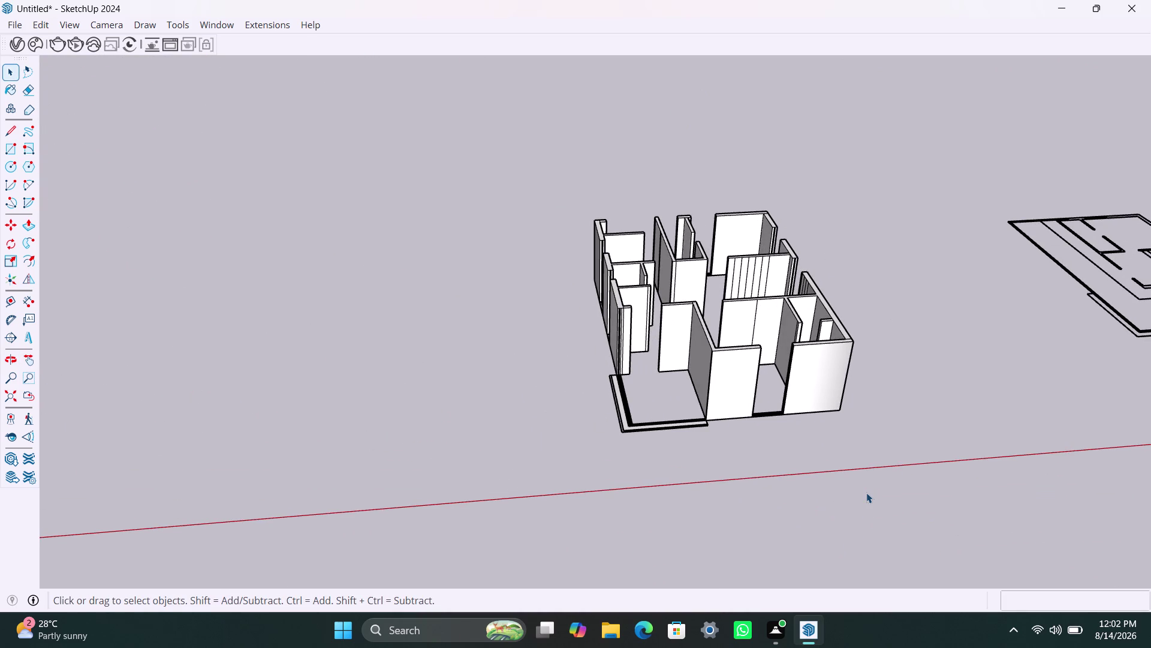
scroll(down, 3)
middle_drag(903, 300, 793, 602)
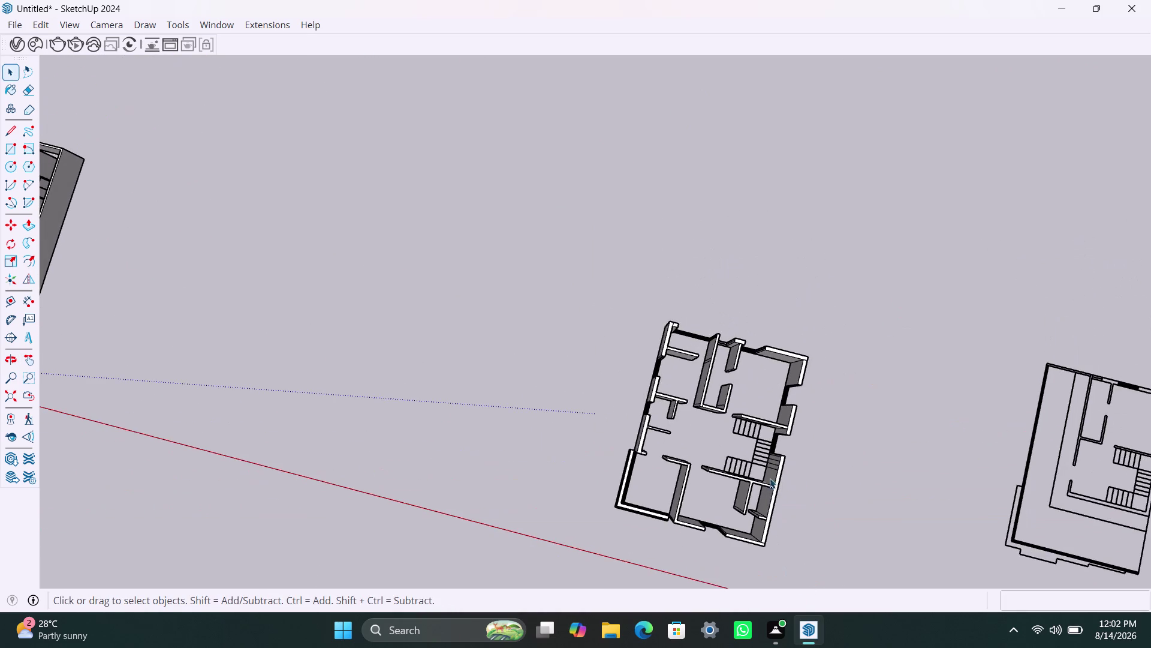
scroll(up, 3)
scroll(up, 3)
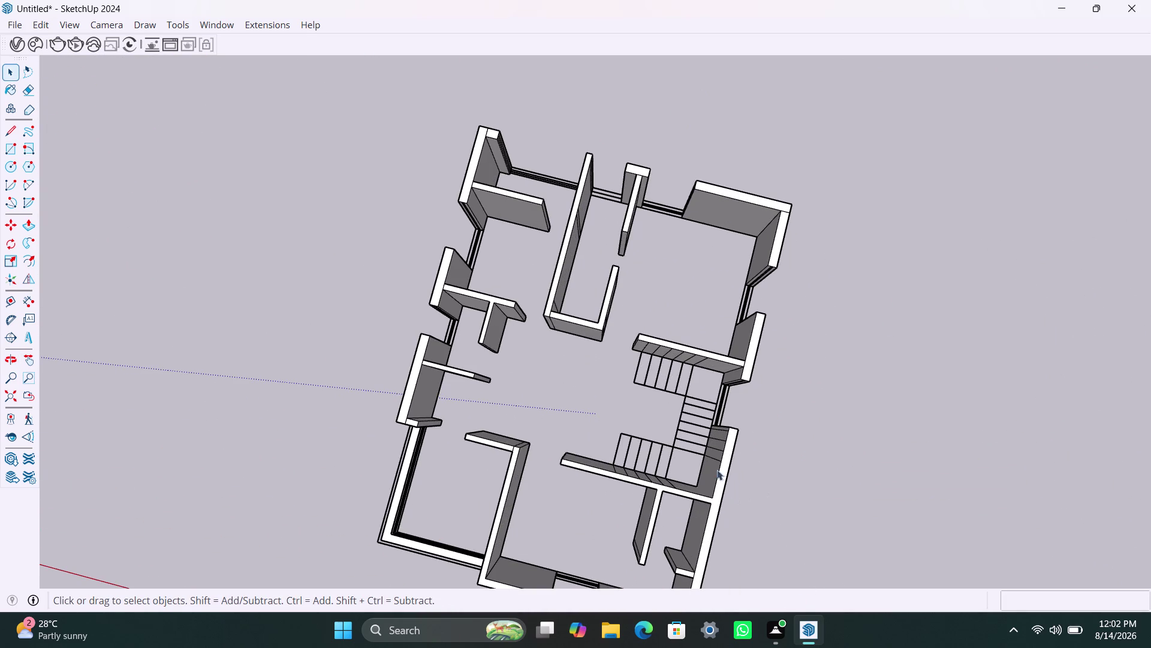
scroll(down, 3)
middle_drag(719, 451, 719, 425)
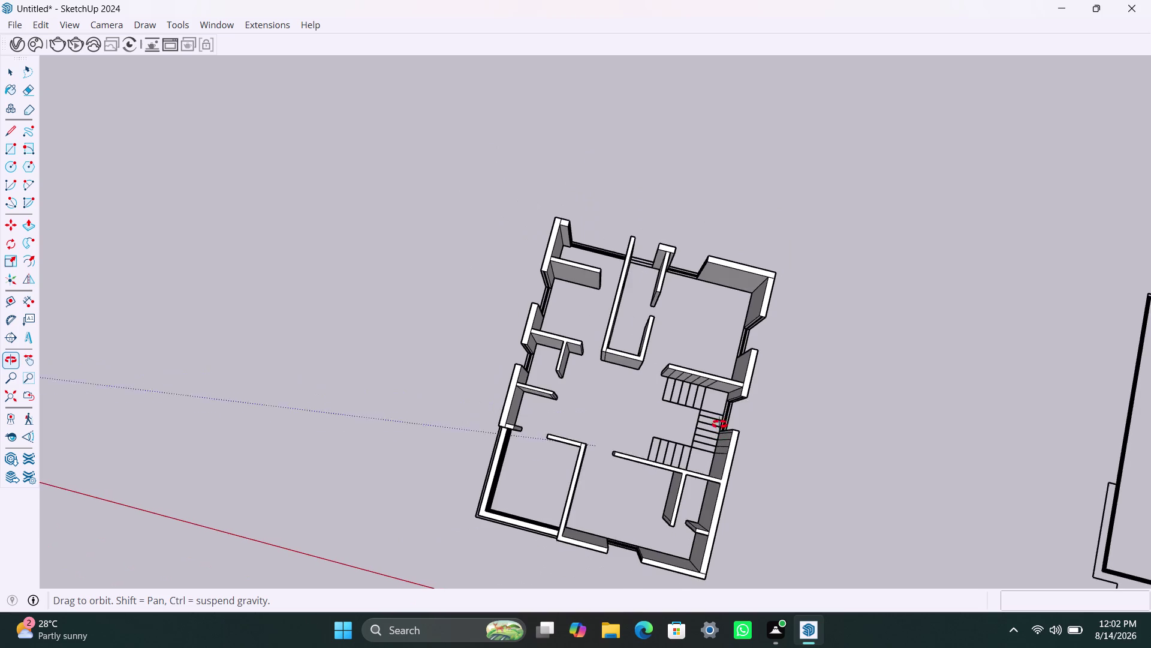
middle_drag(720, 425, 691, 407)
middle_drag(766, 509, 543, 401)
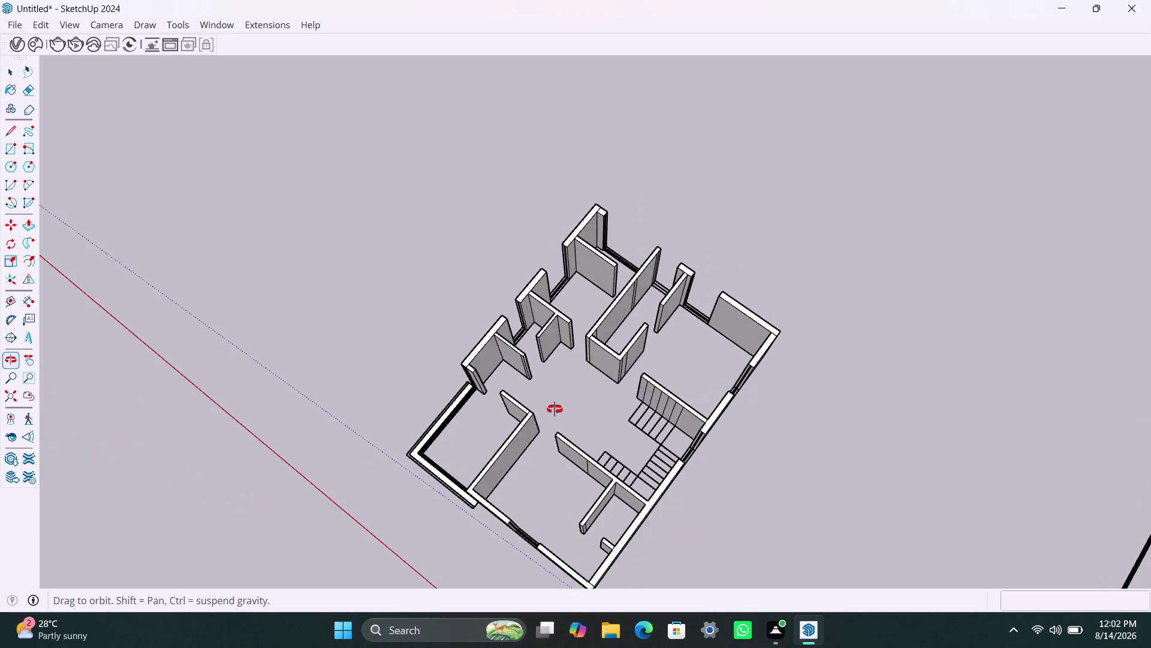
middle_drag(543, 400, 303, 455)
scroll(up, 3)
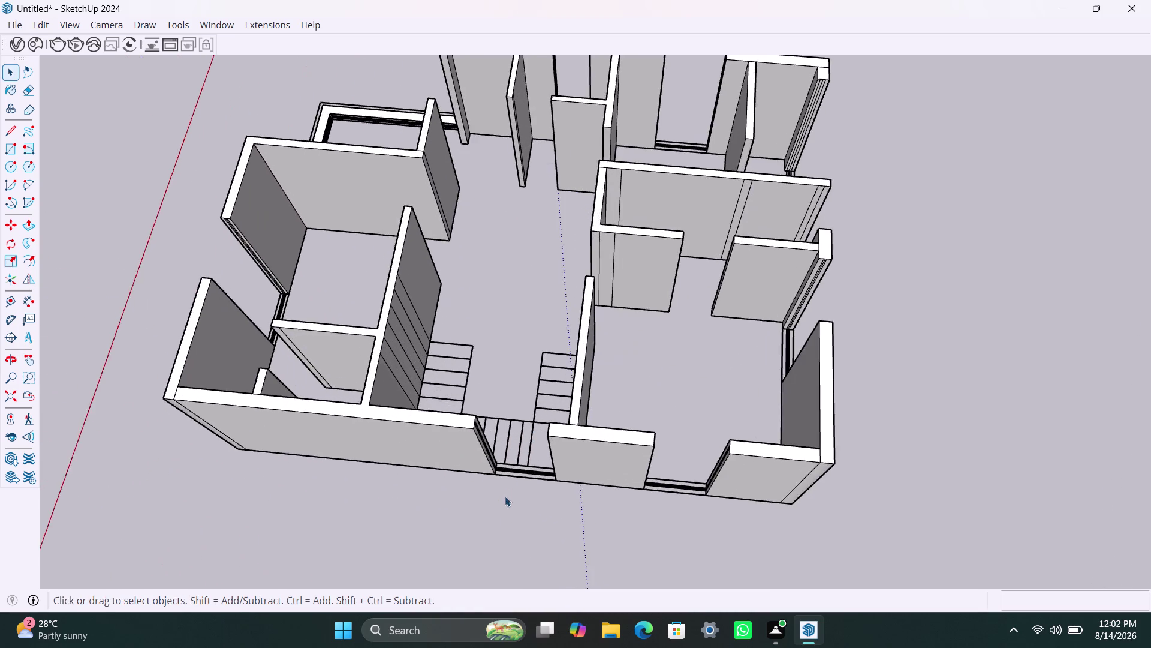
middle_drag(506, 497, 764, 507)
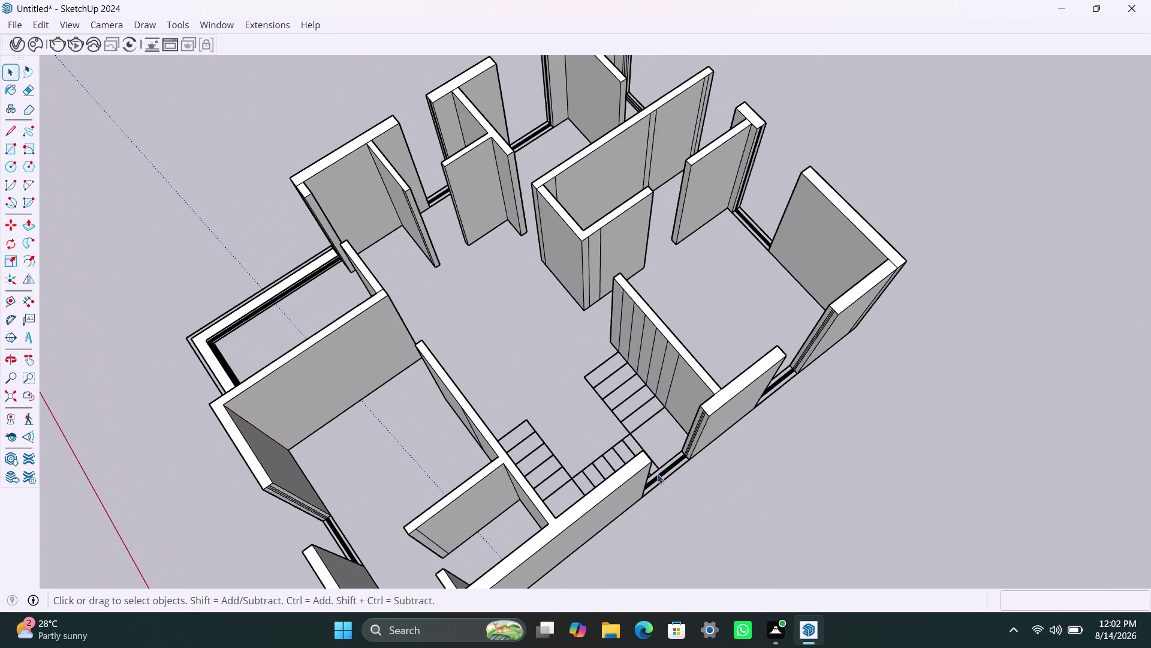
scroll(down, 3)
middle_drag(578, 452, 844, 440)
scroll(up, 3)
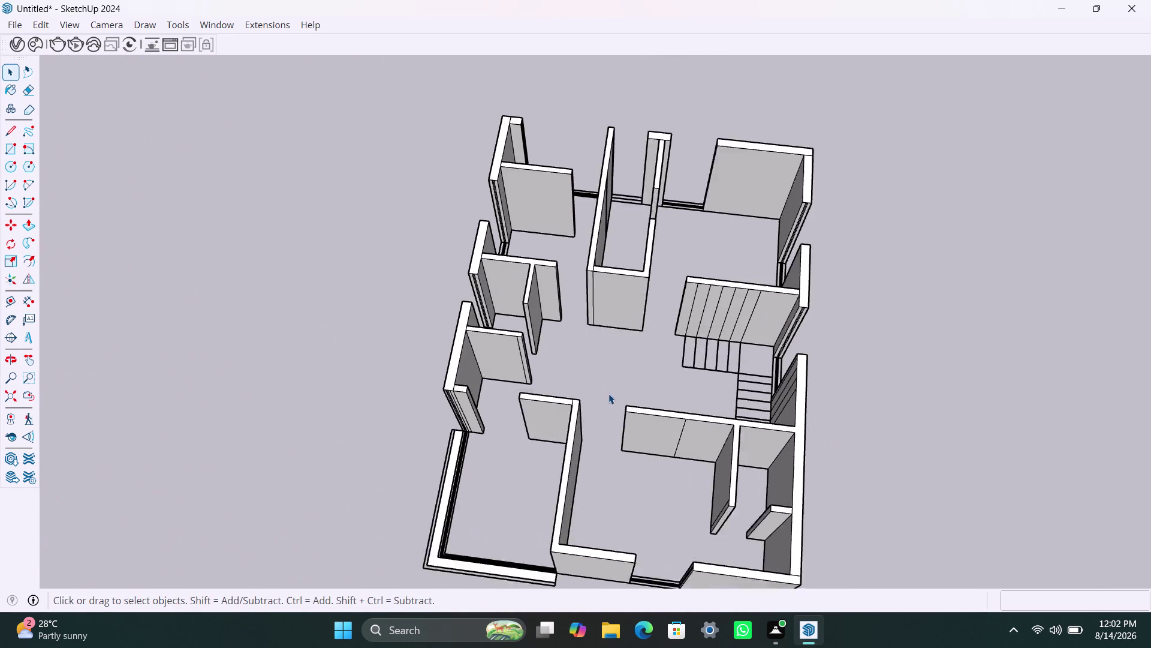
middle_drag(592, 377, 675, 521)
scroll(up, 3)
middle_drag(590, 328, 622, 351)
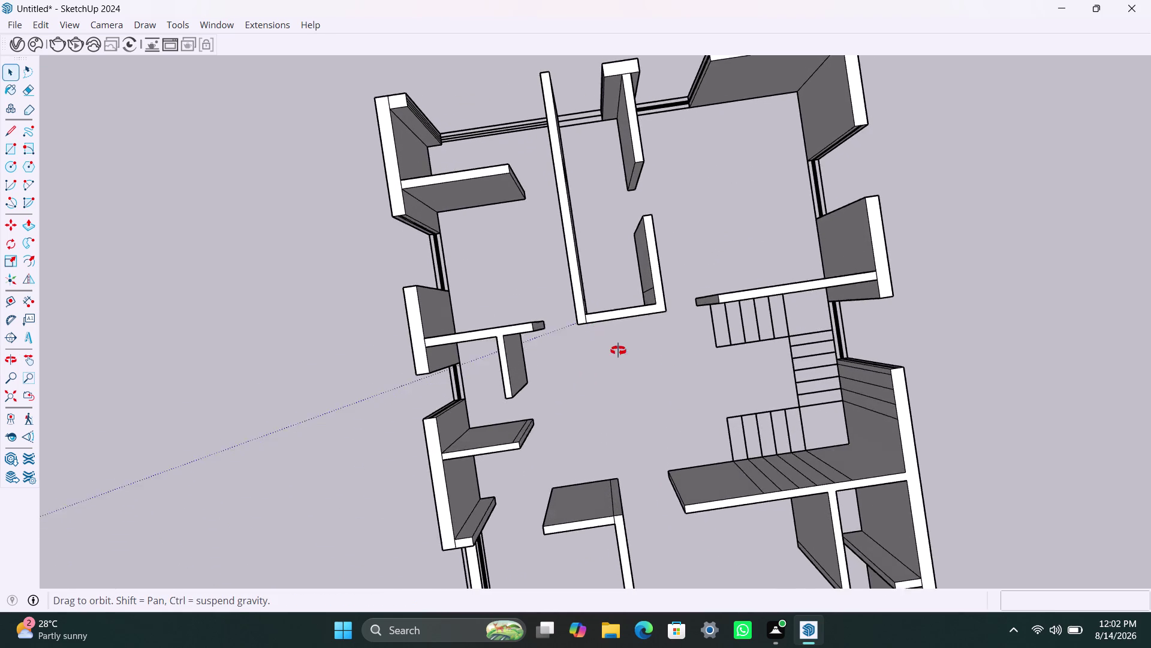
middle_drag(622, 351, 624, 279)
scroll(down, 3)
scroll(down, 3)
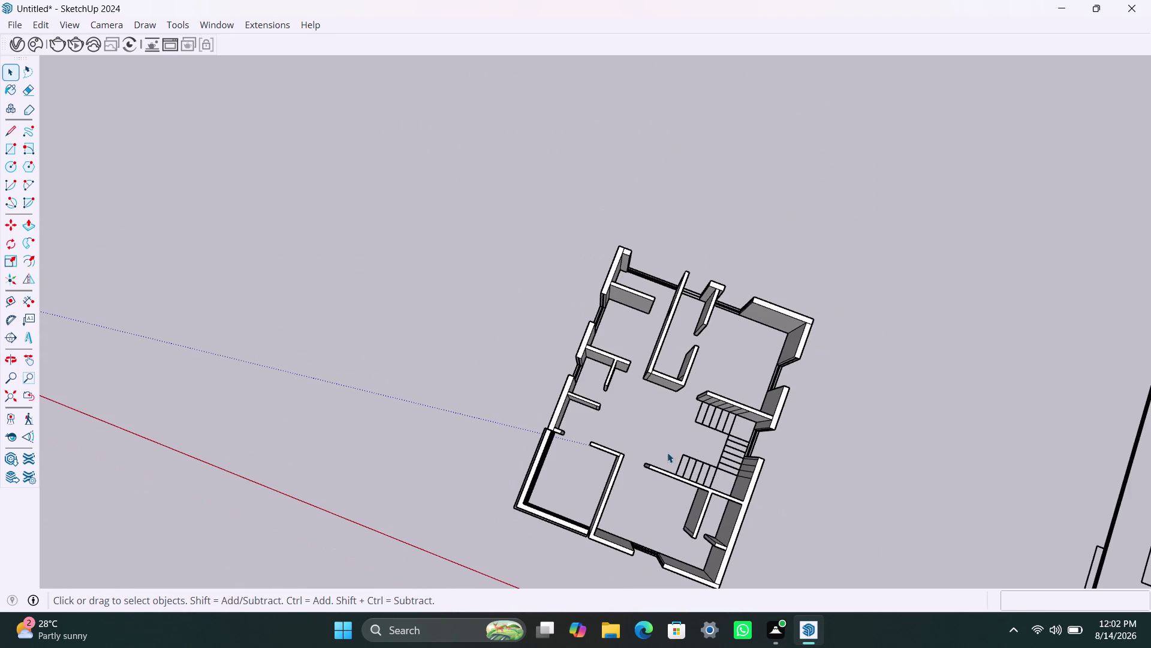